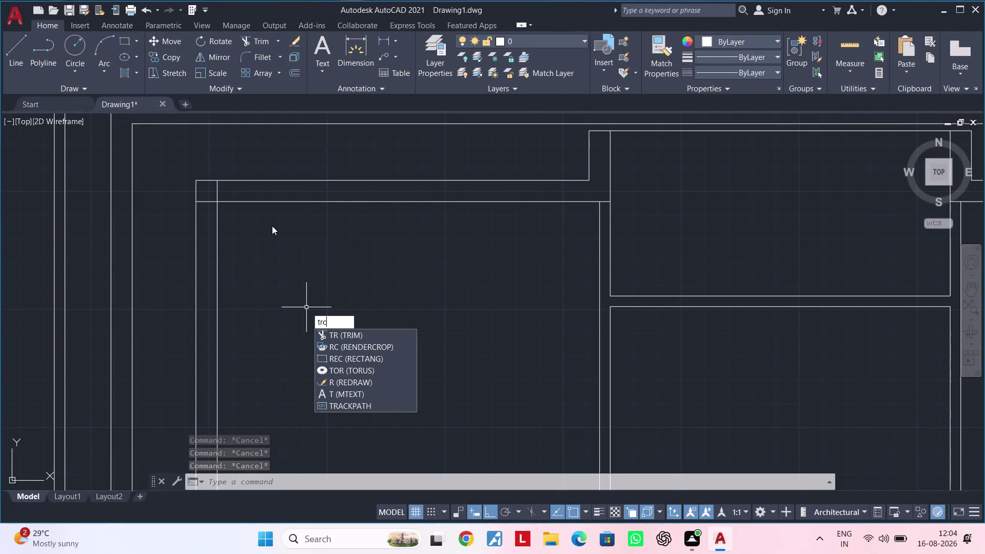
Trim the two overhanging wall-line ends at the top-left room corner.
key(Escape)
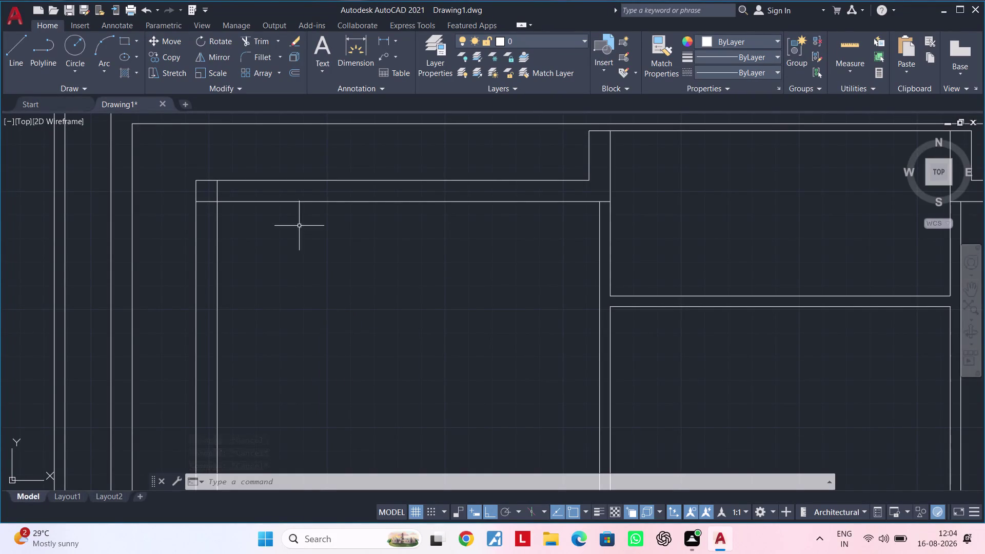
key(Escape)
text(tr)
key(space)
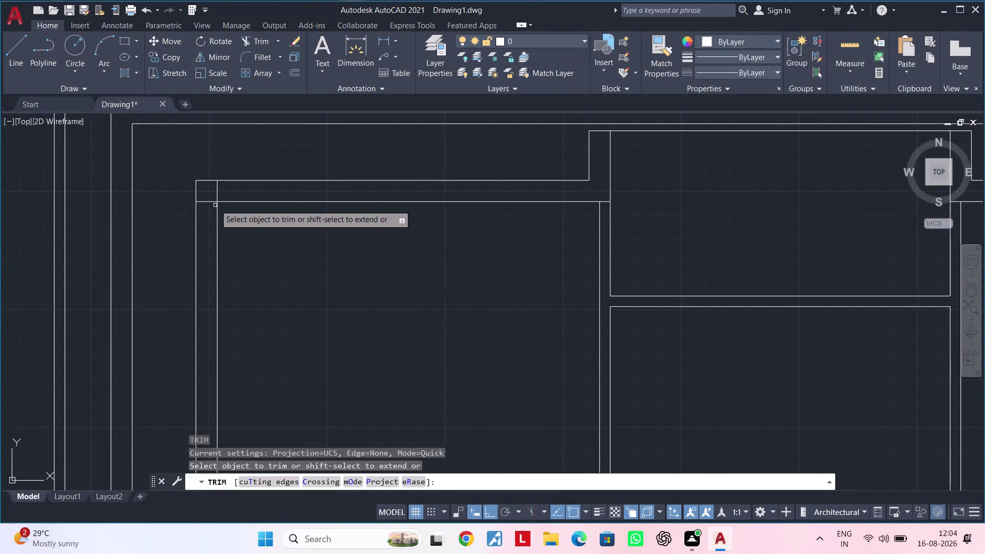
click(217, 194)
click(209, 200)
key(Escape)
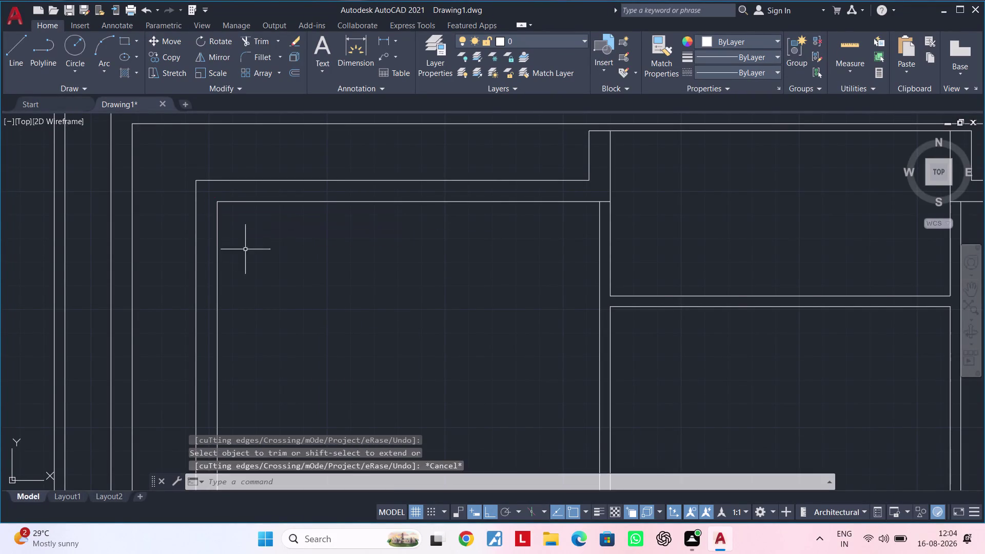
key(Escape)
Pan across the floor plan through the middle rooms and re-centre the top rooms.
scroll(down, 3)
middle_drag(288, 266, 264, 220)
key(Escape)
middle_drag(301, 281, 306, 238)
scroll(up, 3)
key(Escape)
key(Escape)
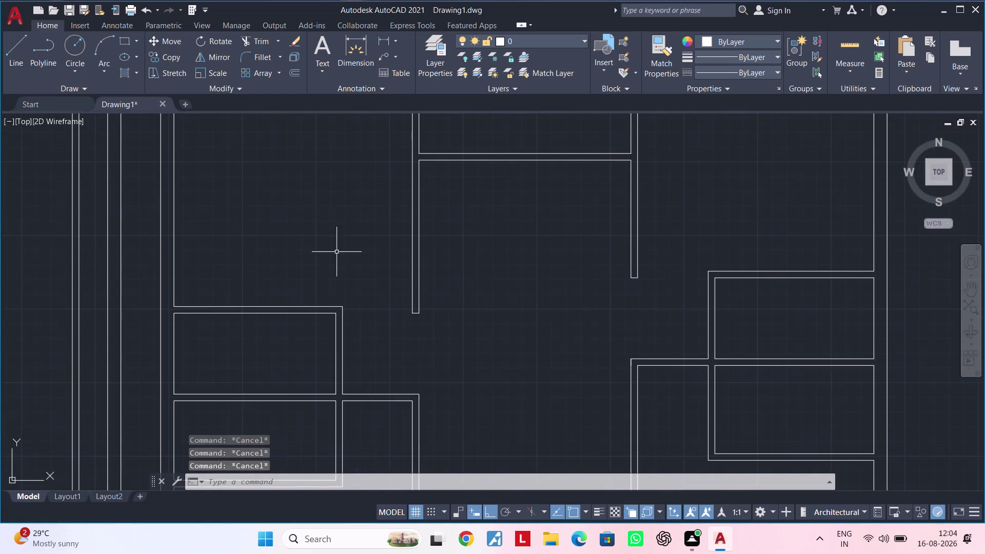
middle_drag(337, 252, 323, 224)
scroll(down, 3)
middle_drag(410, 277, 413, 383)
scroll(up, 3)
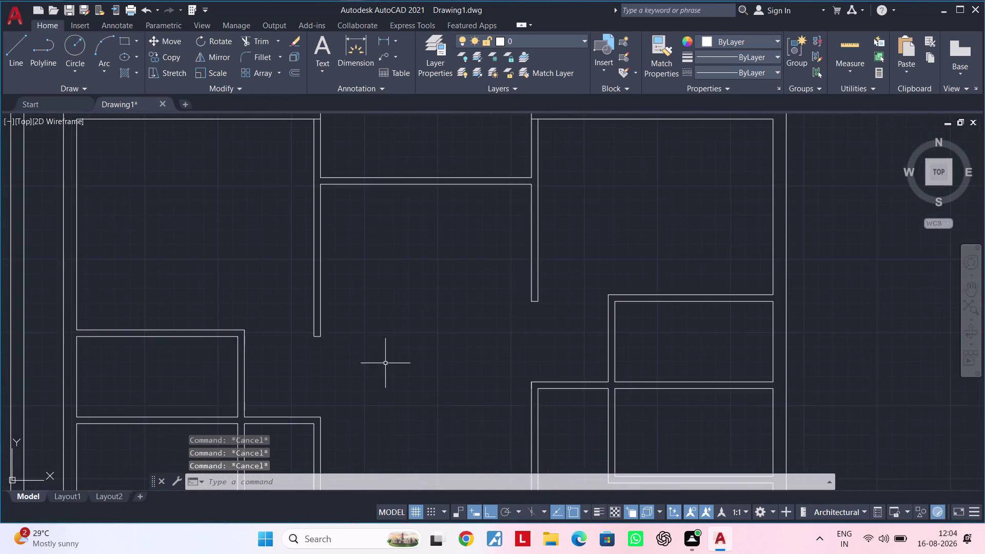
middle_drag(385, 364, 468, 484)
key(Escape)
key(Escape)
middle_drag(461, 401, 420, 344)
key(Escape)
key(Escape)
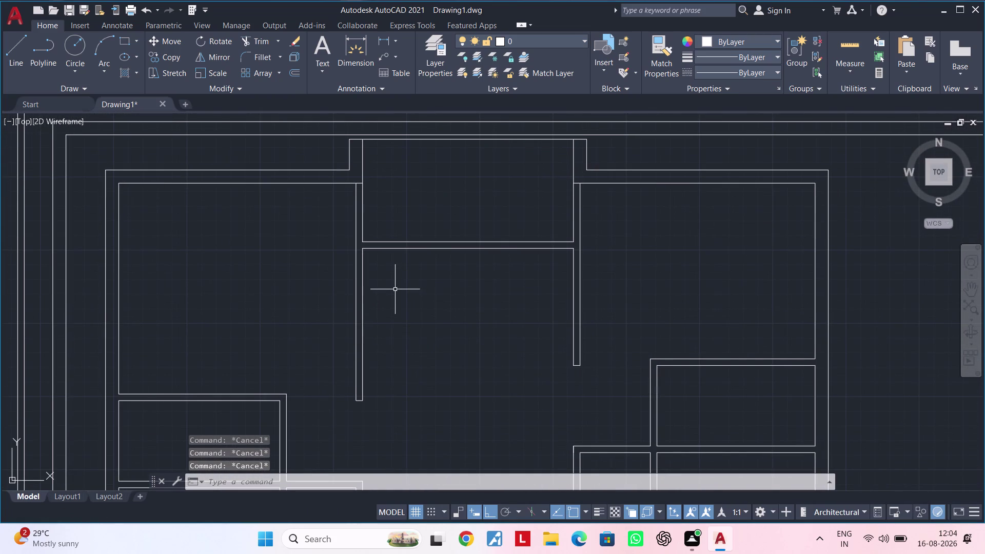
key(Escape)
key(Escape)
key(Escape)
middle_drag(305, 288, 264, 299)
key(Escape)
key(Escape)
key(Escape)
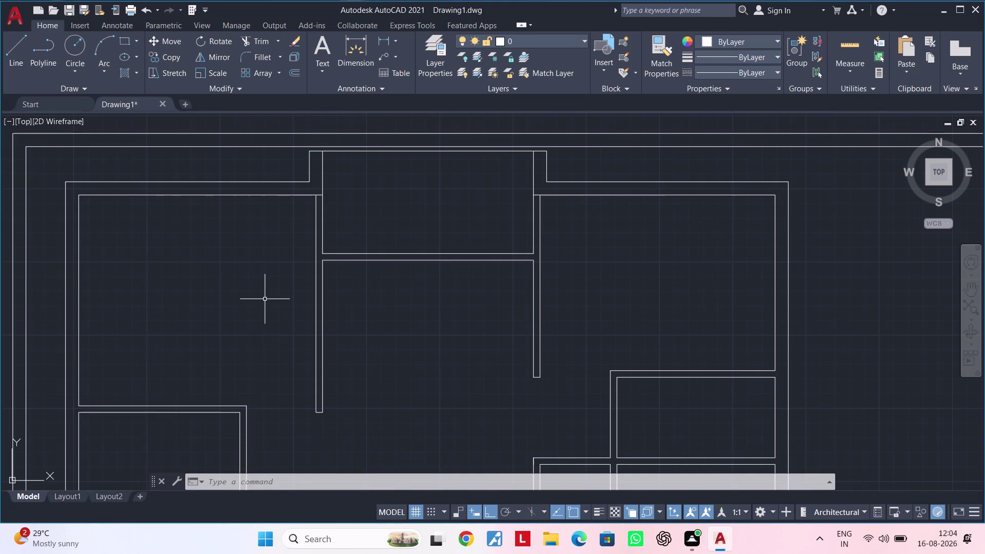
Offset the opening's top wall line 2 inches inward to make a parallel line.
key(Escape)
key(Escape)
key(Escape)
text(of)
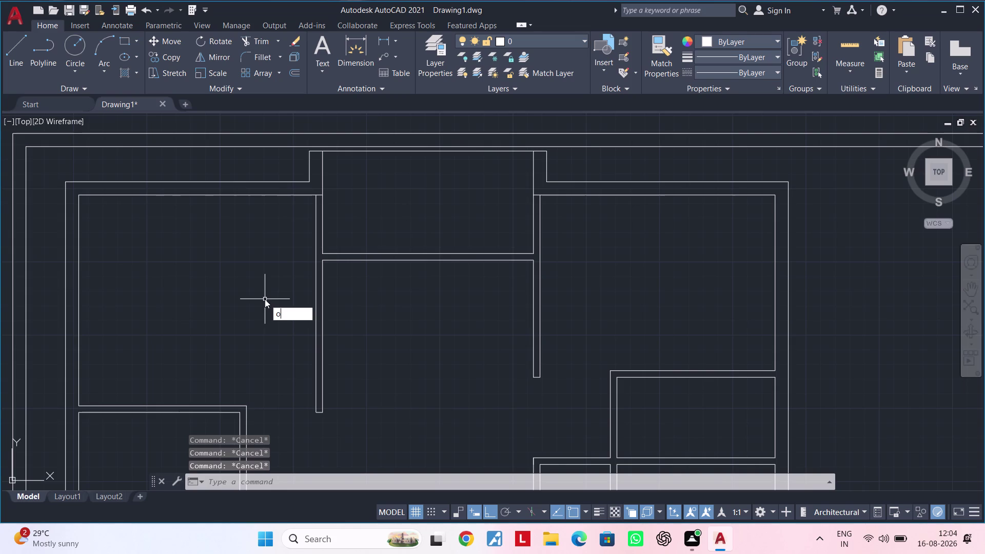
key(space)
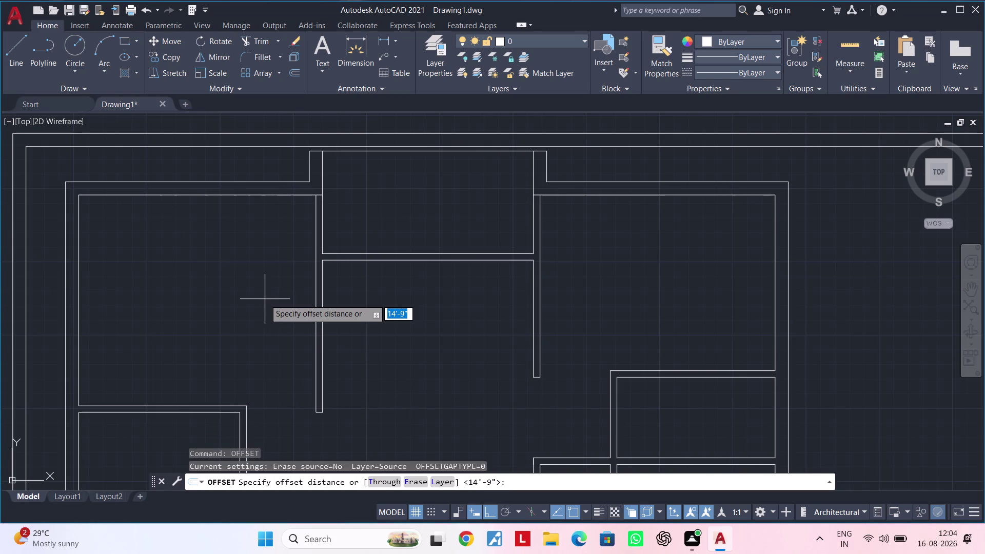
key(2)
key(shift+quotedbl)
key(Return)
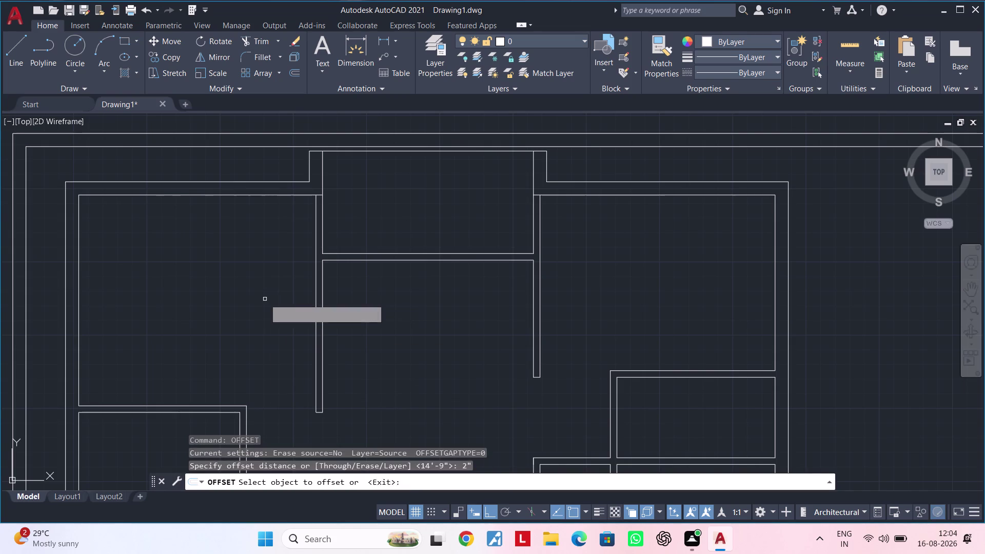
scroll(up, 3)
middle_drag(357, 207, 351, 240)
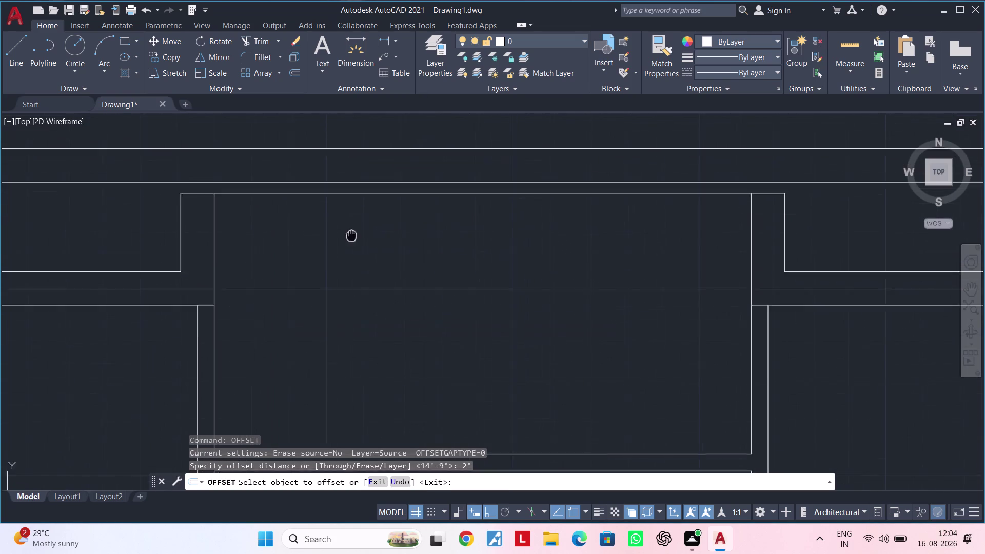
middle_drag(351, 240, 350, 254)
click(365, 216)
click(369, 246)
key(Escape)
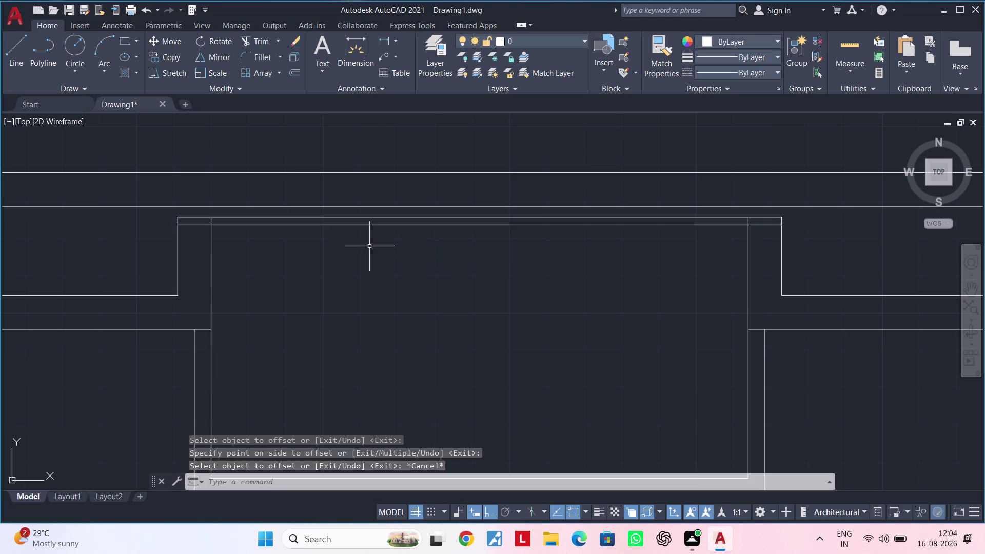
key(Escape)
Trim the left and right overhangs of the opening's top lines.
key(t)
text(r)
key(space)
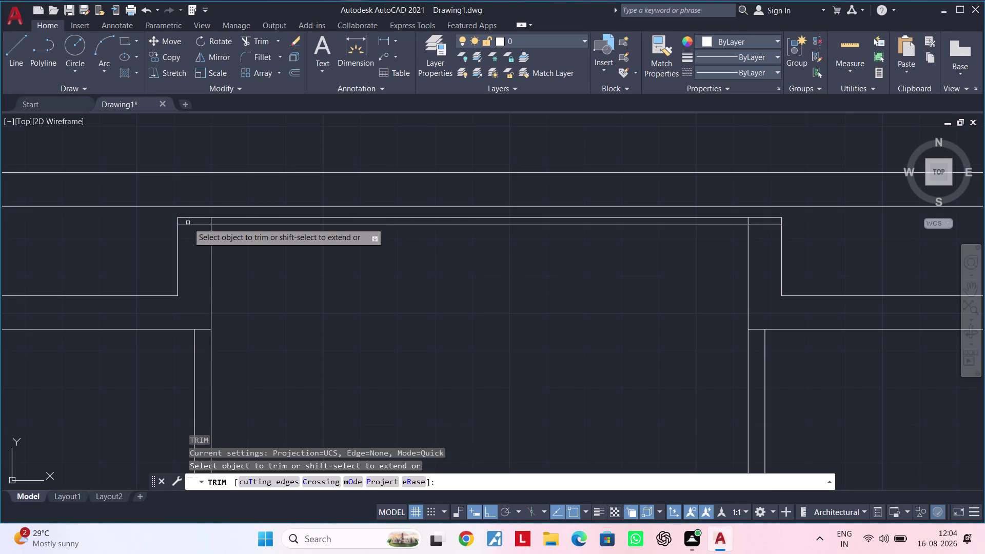
click(189, 225)
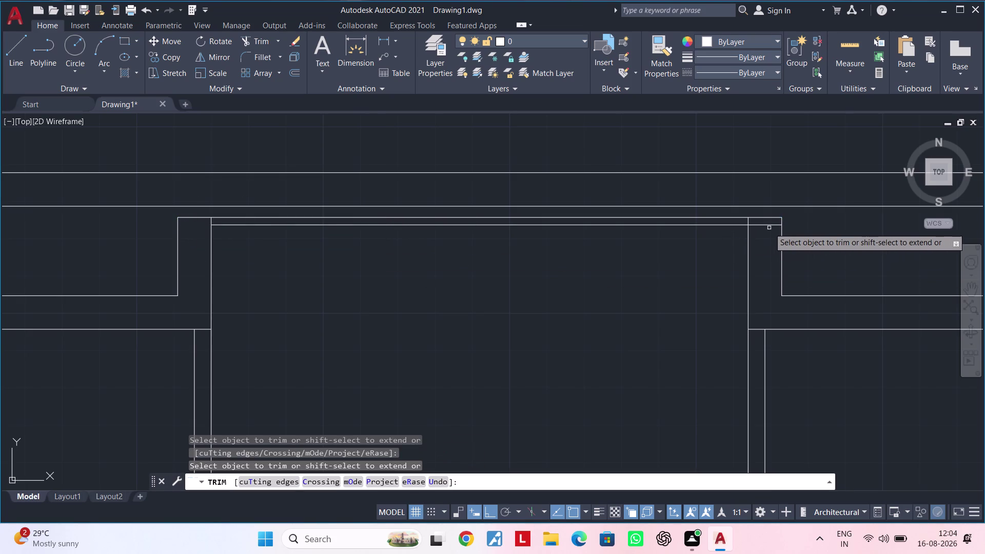
click(769, 225)
key(Escape)
key(Escape)
key(Escape)
Select the opening's two top lines to check them, then deselect.
middle_drag(682, 309, 689, 308)
key(Escape)
click(668, 240)
click(638, 214)
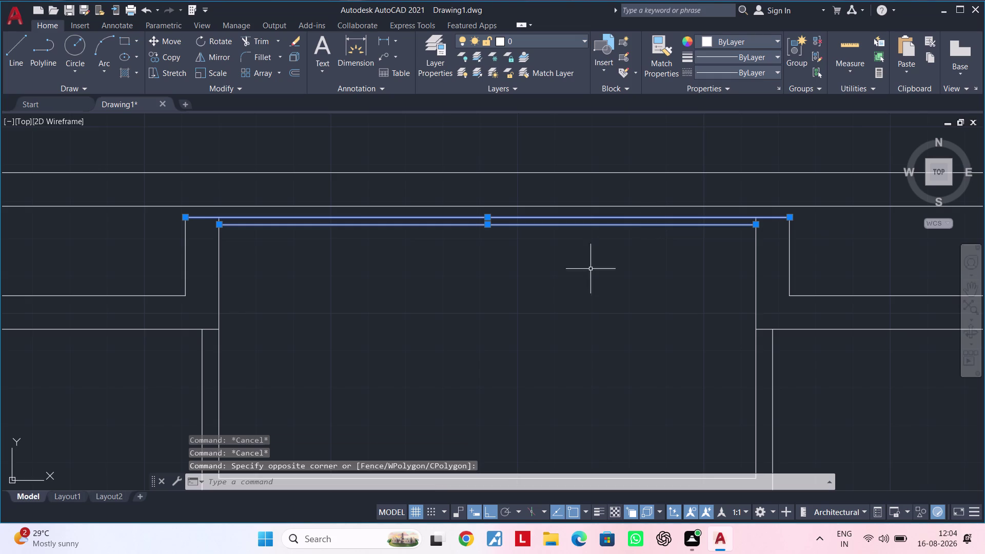
middle_drag(579, 285, 573, 297)
key(Escape)
scroll(up, 3)
key(Escape)
key(Escape)
key(Escape)
key(Escape)
key(Escape)
key(Escape)
key(Escape)
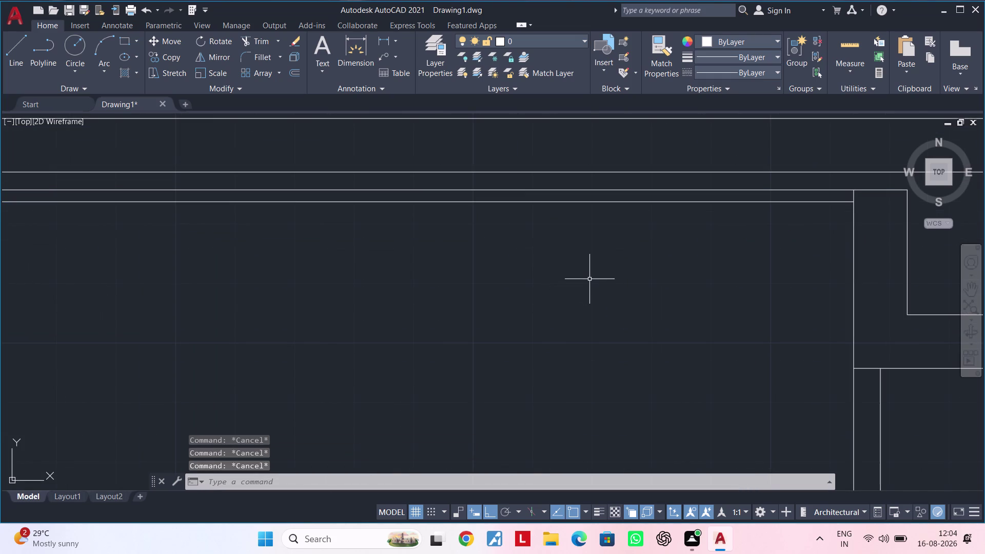
key(Escape)
key(Escape)
Move to the next wall corner and inspect the long upper wall line.
middle_drag(518, 273, 577, 380)
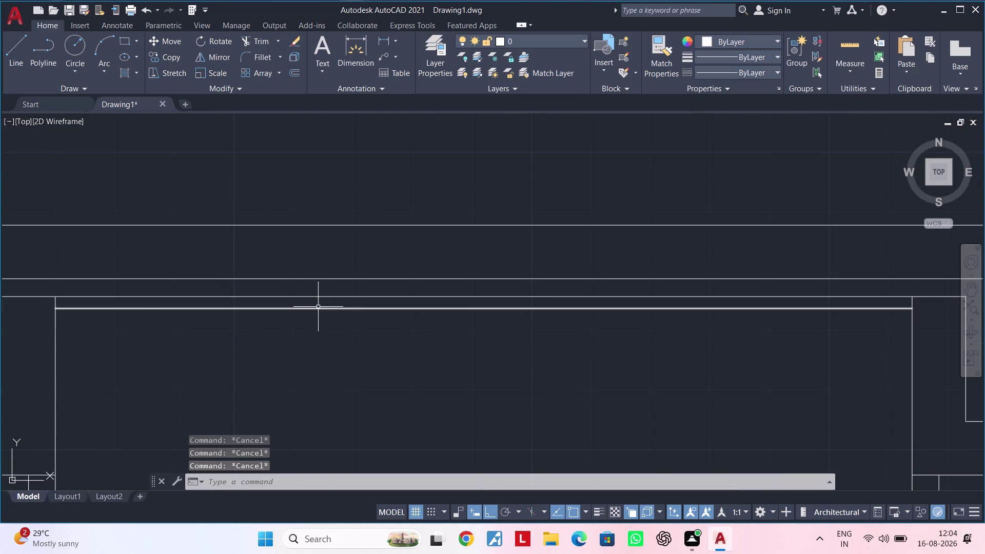
middle_drag(321, 340, 417, 314)
scroll(up, 3)
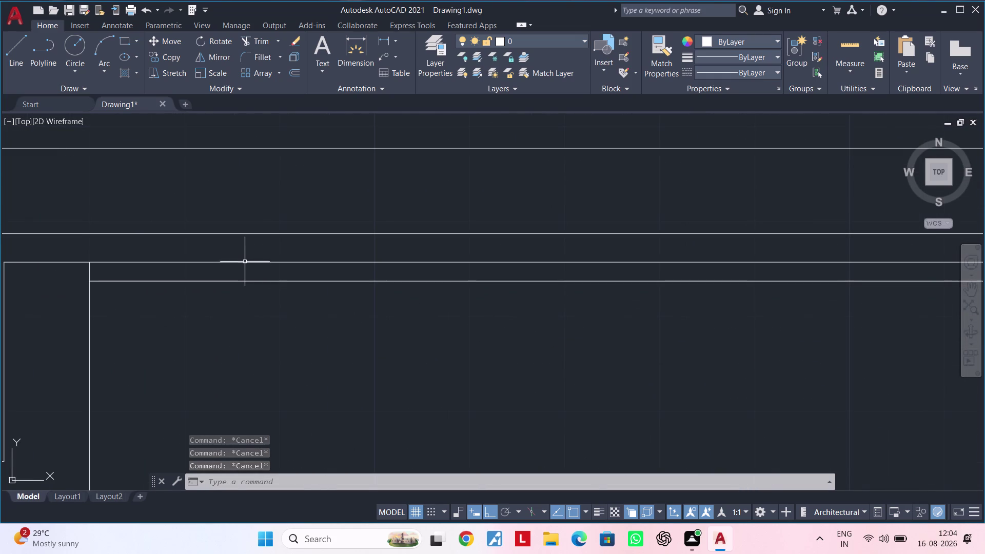
click(244, 261)
key(Escape)
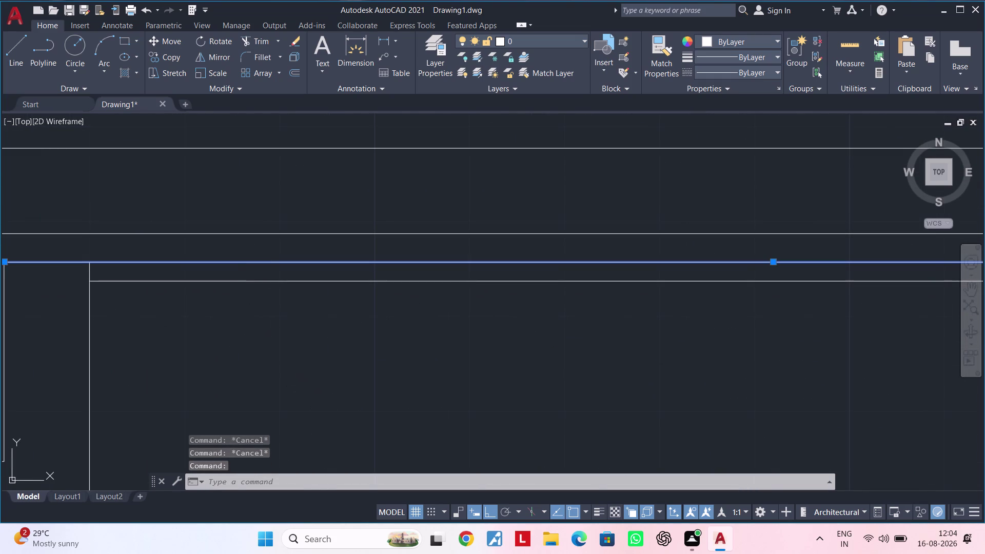
key(Escape)
Trim the upper wall line piece extending beyond the corner.
key(t)
key(r)
key(space)
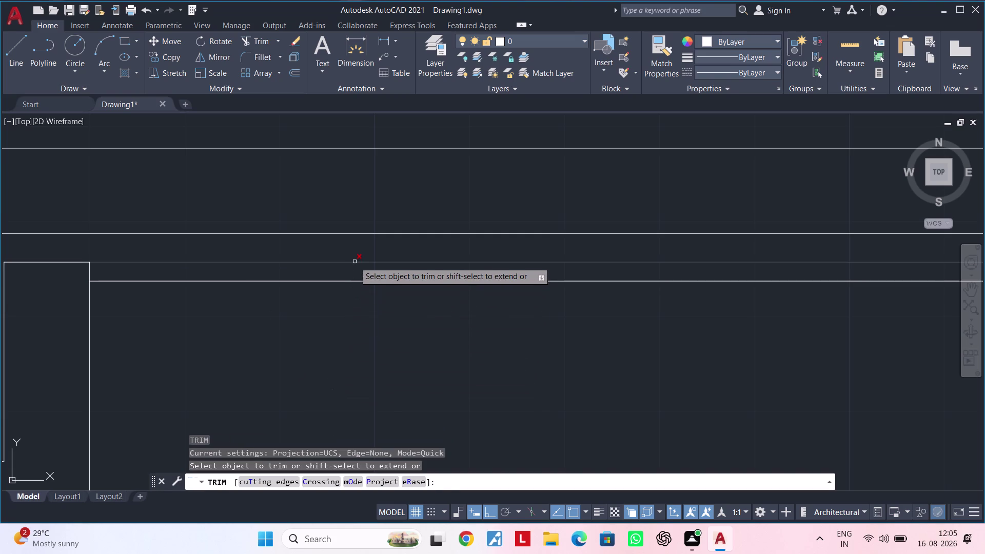
click(355, 262)
key(Escape)
scroll(down, 3)
middle_drag(351, 263, 316, 272)
key(Escape)
key(Escape)
Pan along the top wall to the next wall corner.
middle_drag(307, 272, 358, 268)
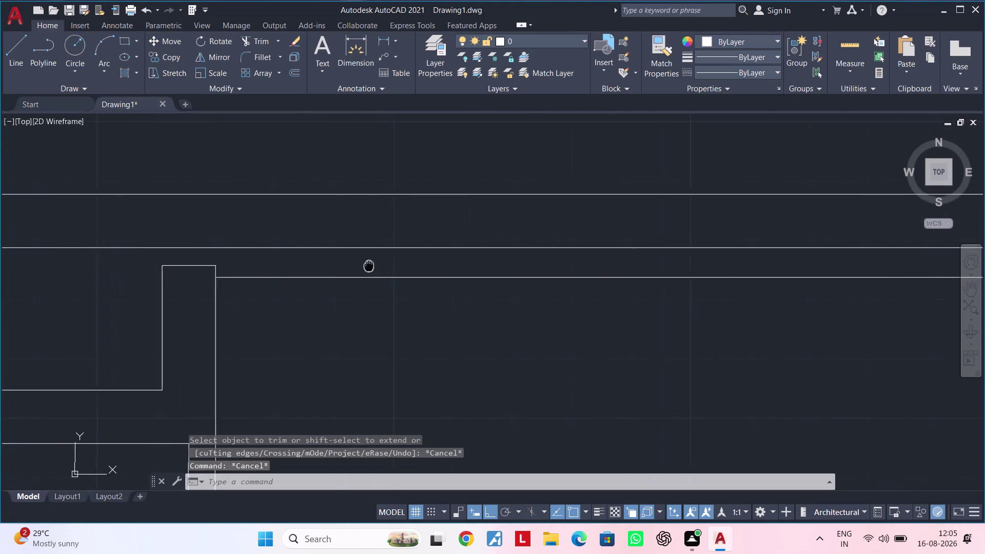
middle_drag(358, 268, 157, 272)
middle_drag(161, 272, 103, 293)
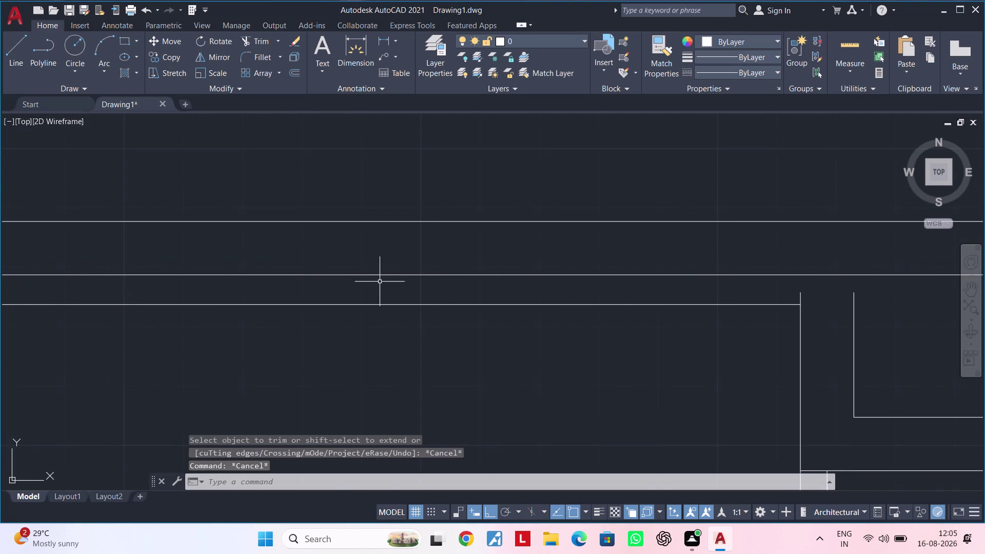
scroll(down, 3)
scroll(up, 3)
middle_drag(501, 312, 365, 349)
key(Escape)
key(Escape)
key(Escape)
text(l)
key(space)
scroll(up, 3)
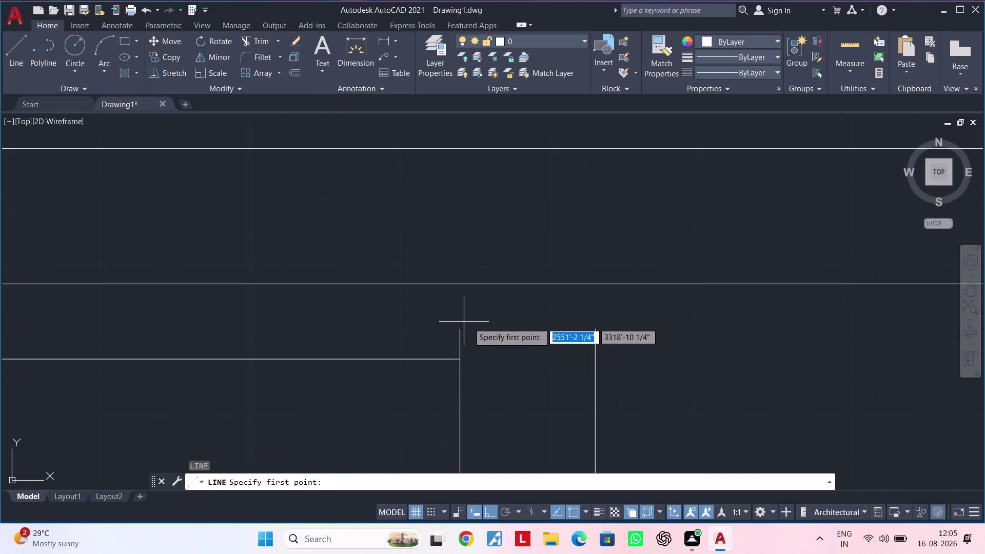
click(463, 329)
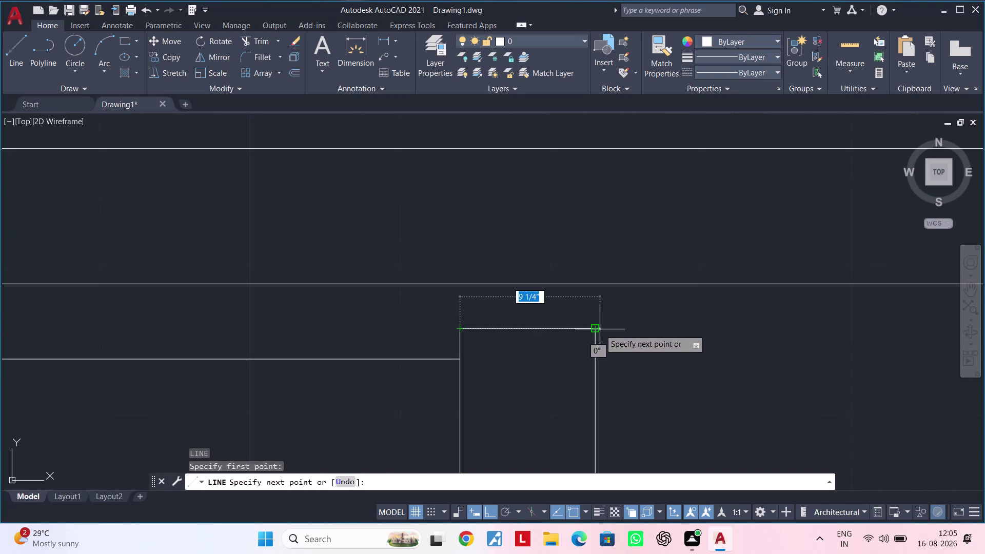
click(599, 329)
key(Escape)
scroll(down, 3)
middle_drag(481, 351, 569, 345)
scroll(up, 3)
scroll(up, 3)
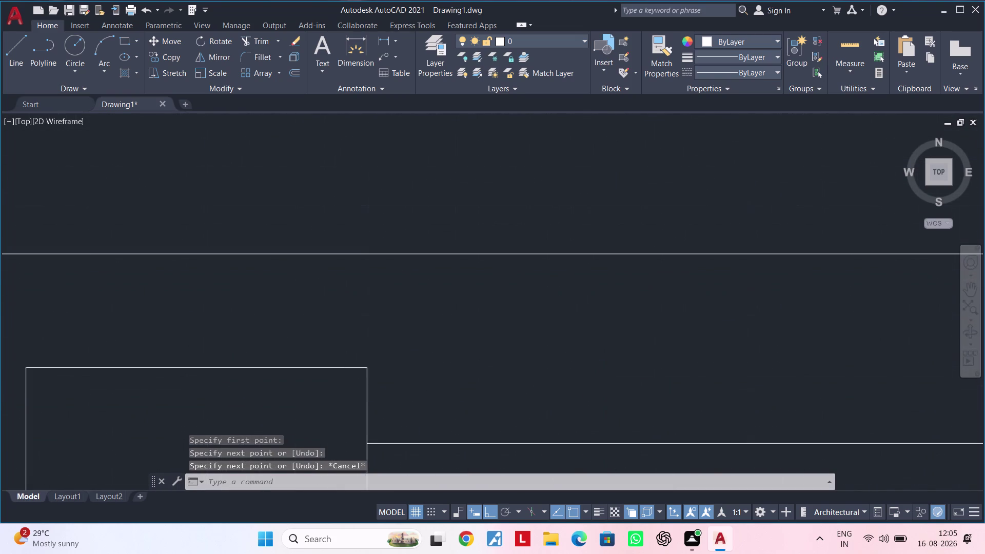
scroll(up, 3)
scroll(down, 3)
middle_drag(534, 318, 162, 299)
key(Escape)
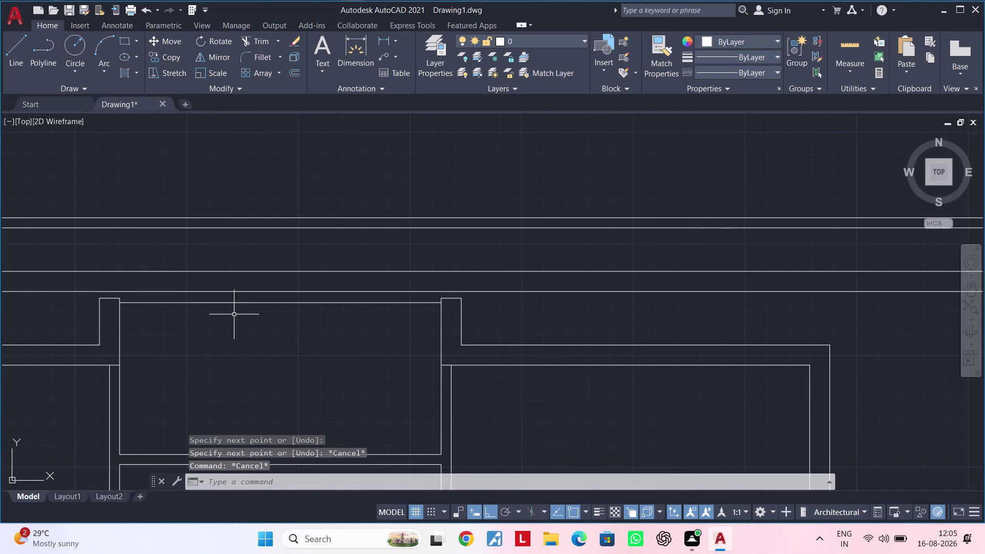
key(Escape)
key(Escape)
key(l)
key(space)
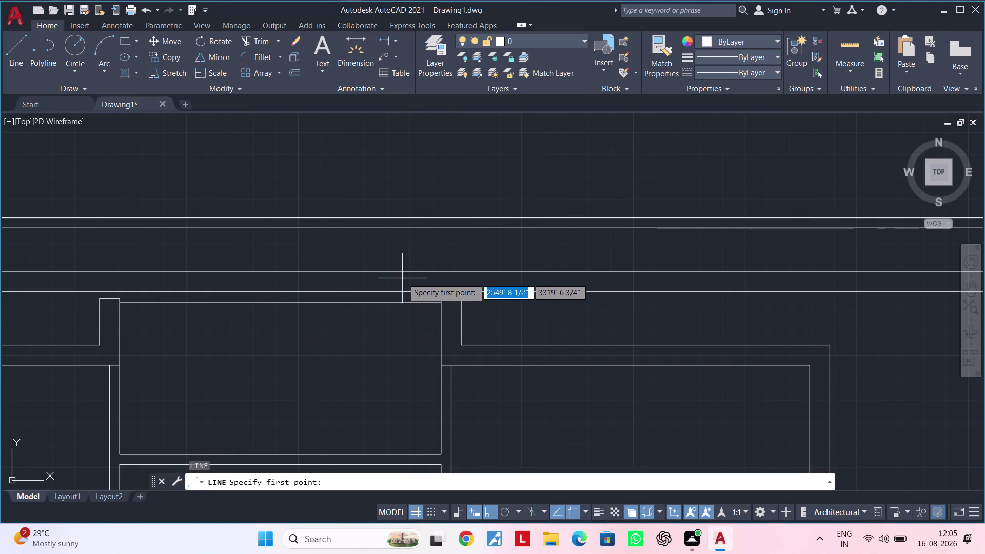
scroll(up, 3)
click(560, 342)
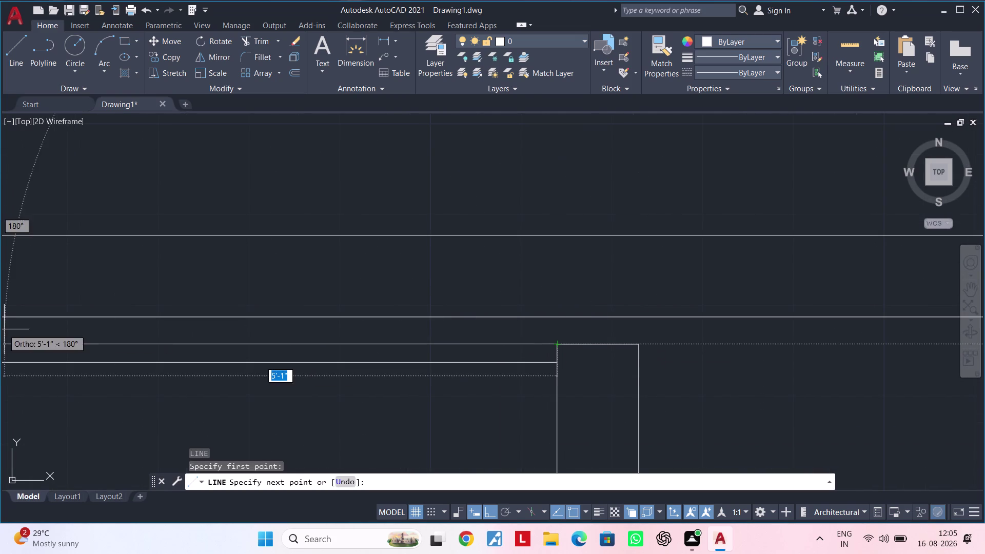
middle_drag(14, 339, 531, 279)
scroll(down, 3)
scroll(up, 3)
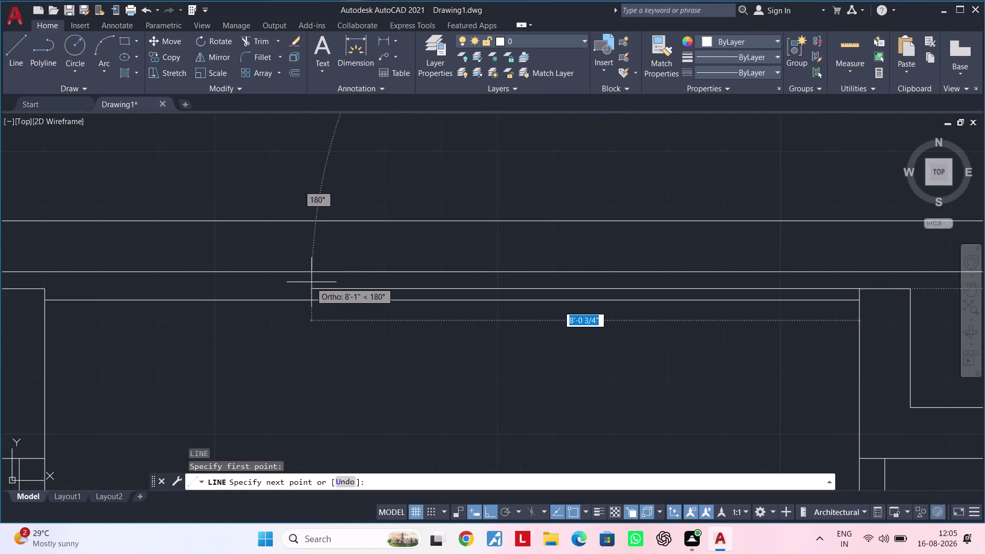
middle_drag(226, 290, 517, 291)
scroll(up, 3)
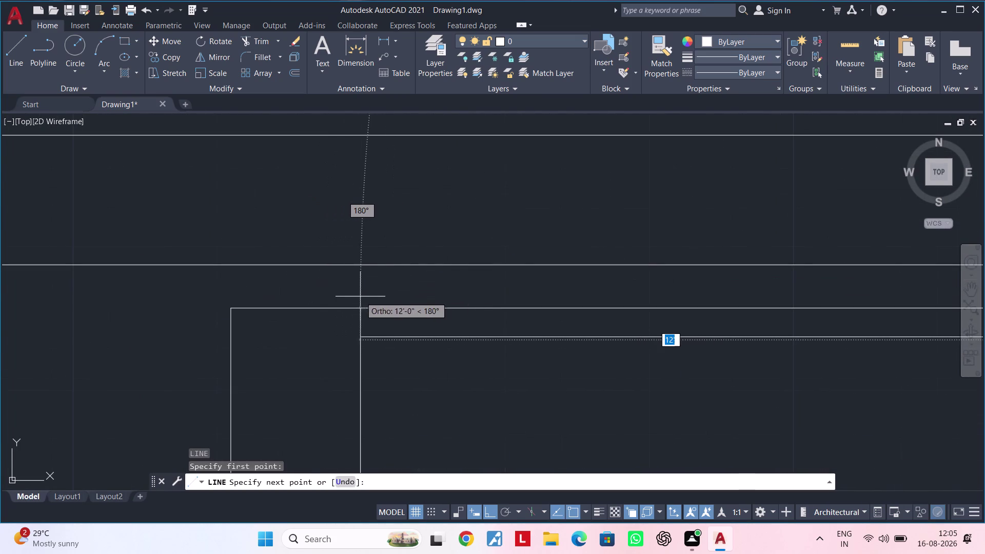
click(359, 305)
key(Escape)
scroll(down, 3)
key(Escape)
scroll(down, 3)
middle_drag(499, 338, 421, 322)
key(Escape)
key(Escape)
middle_drag(481, 324, 390, 253)
scroll(up, 3)
key(Escape)
scroll(down, 3)
middle_drag(397, 286, 405, 225)
key(Escape)
middle_drag(423, 246, 429, 222)
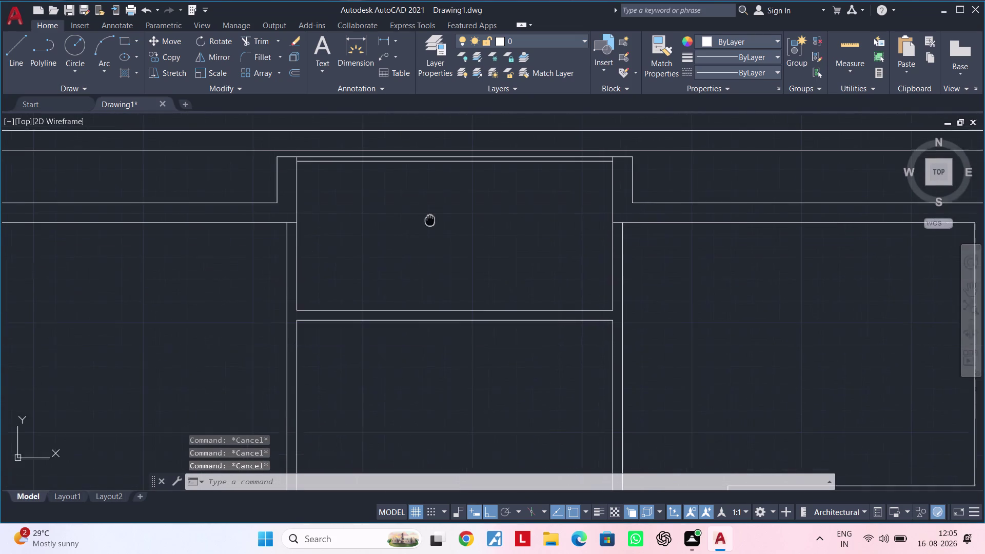
middle_drag(429, 221, 431, 217)
key(Escape)
key(Escape)
key(Escape)
key(Escape)
key(Escape)
key(Escape)
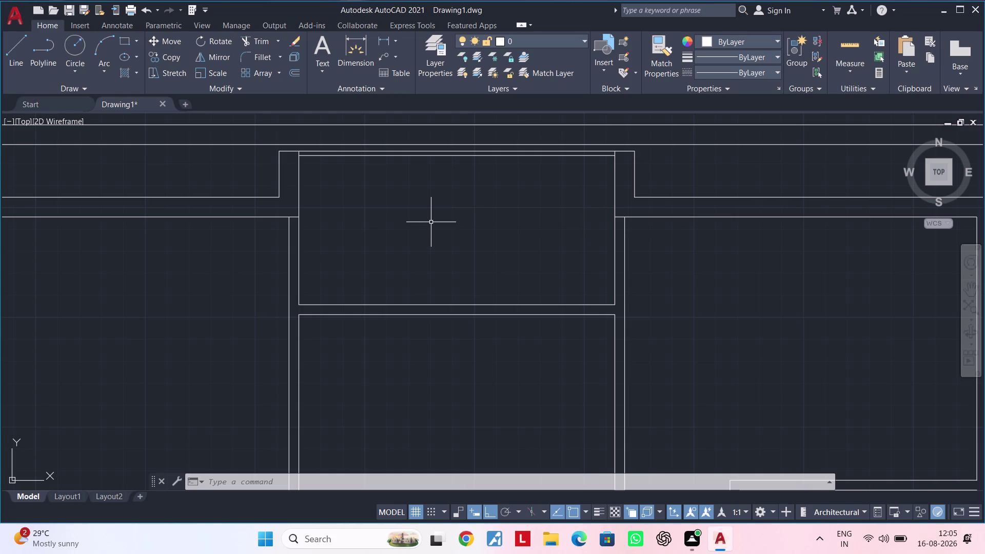
key(Escape)
key(Escape)
key(Escape)
key(Escape)
key(Escape)
key(Escape)
key(Escape)
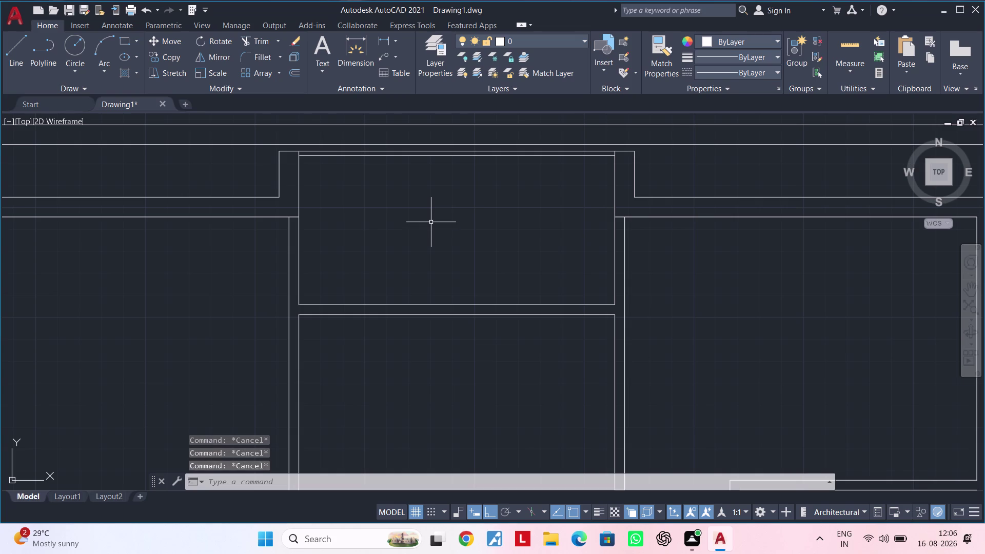
Start a trial line from the wall line, then abandon it without drawing.
key(Escape)
key(Escape)
key(Escape)
scroll(up, 3)
middle_drag(351, 348, 339, 382)
key(Escape)
key(Escape)
key(Escape)
key(Escape)
key(Escape)
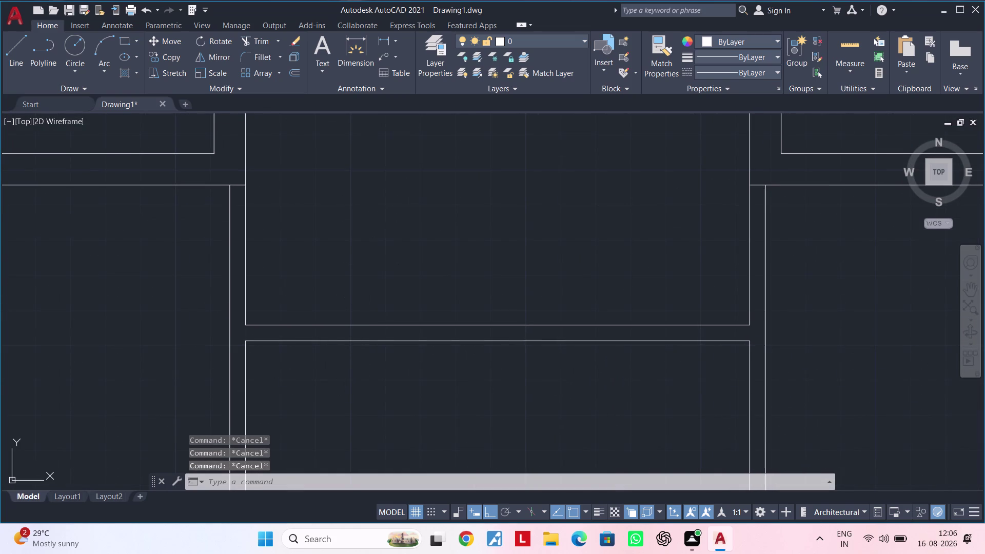
text(l)
key(space)
scroll(up, 3)
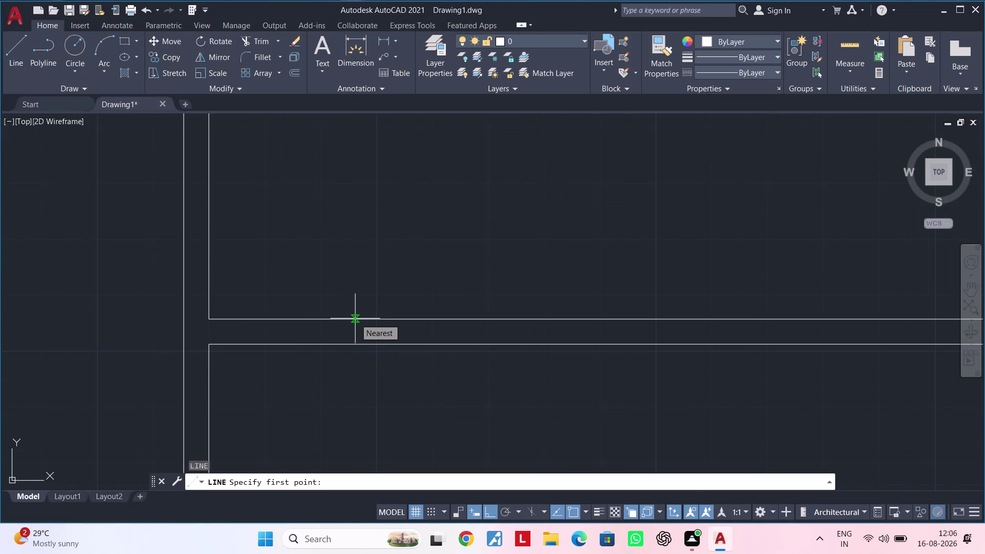
click(357, 318)
click(359, 345)
key(Escape)
key(Escape)
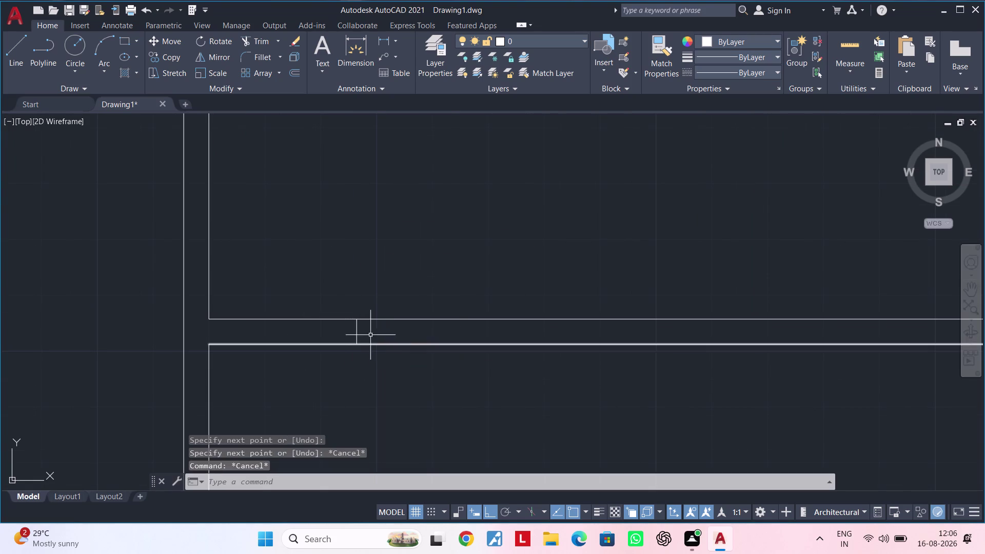
Offset the short vertical line 5'11" to its right side.
scroll(up, 3)
key(Escape)
middle_drag(368, 340, 359, 351)
key(Escape)
key(Escape)
text(of)
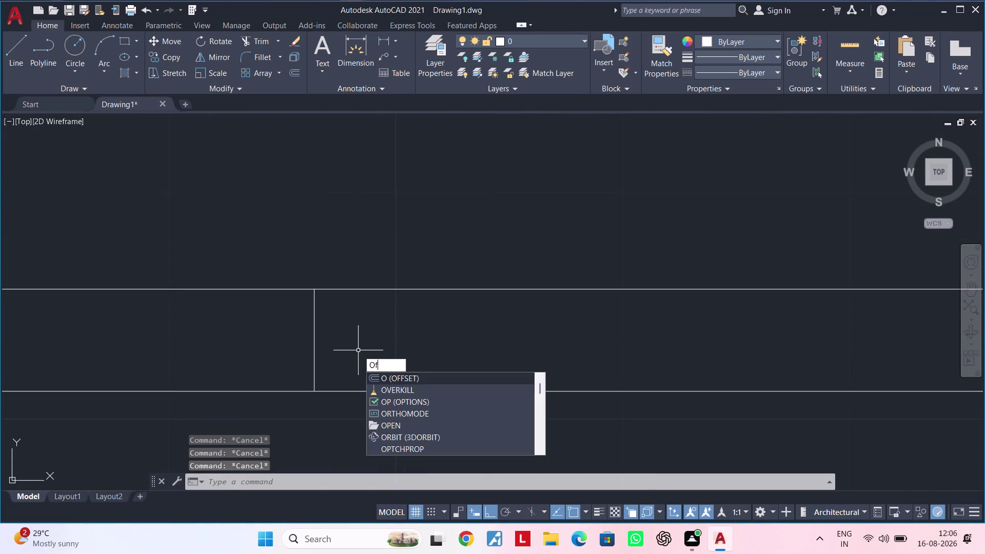
key(space)
text(5'1)
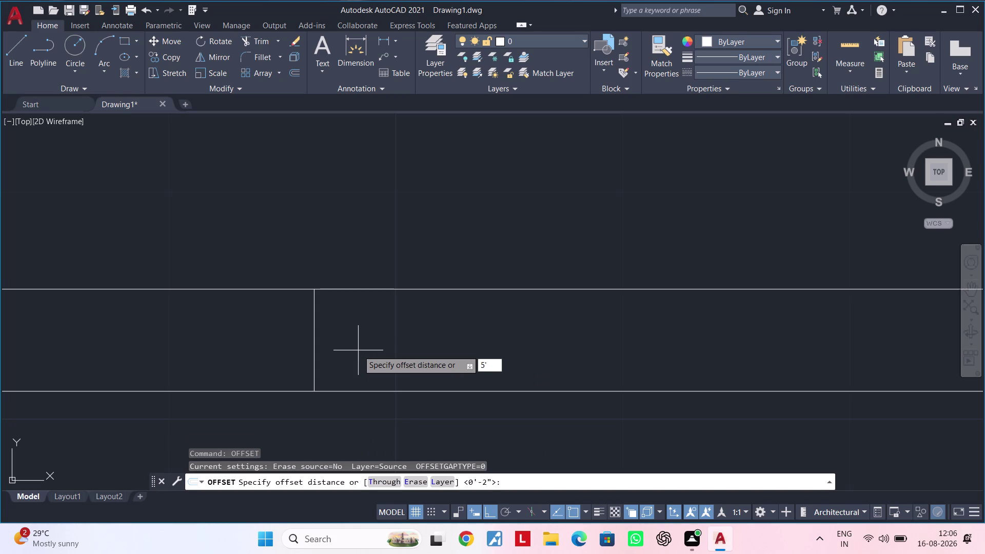
text(1")
key(Return)
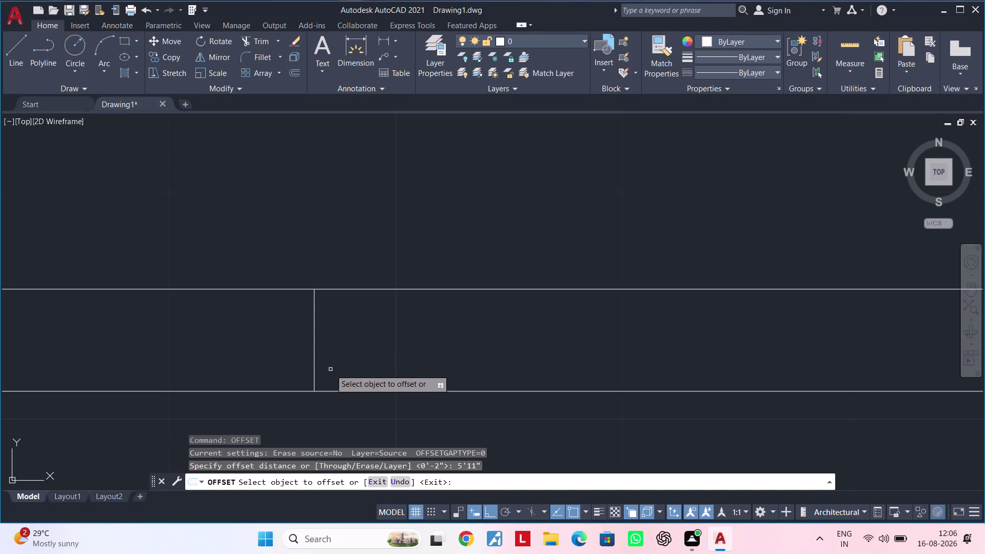
click(314, 350)
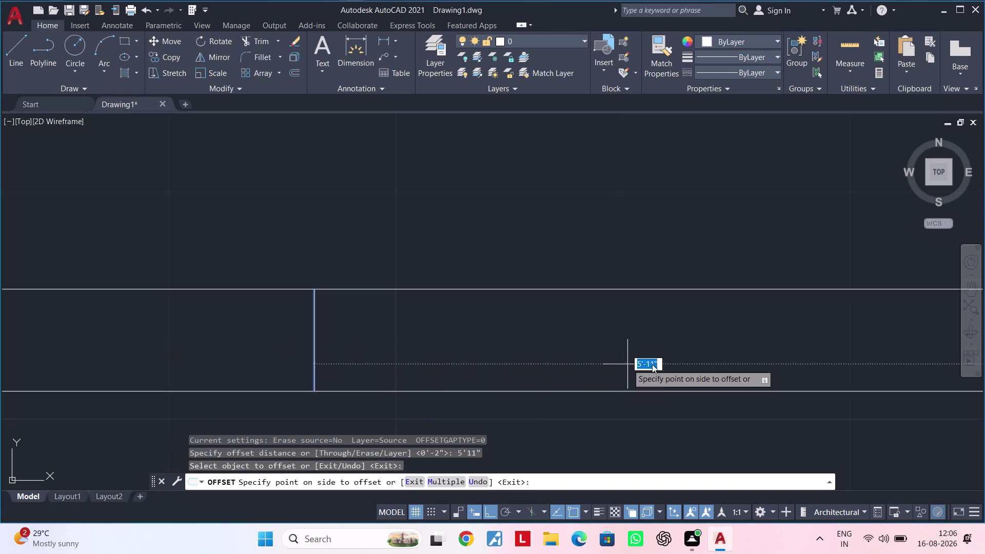
scroll(down, 3)
middle_drag(676, 362, 256, 377)
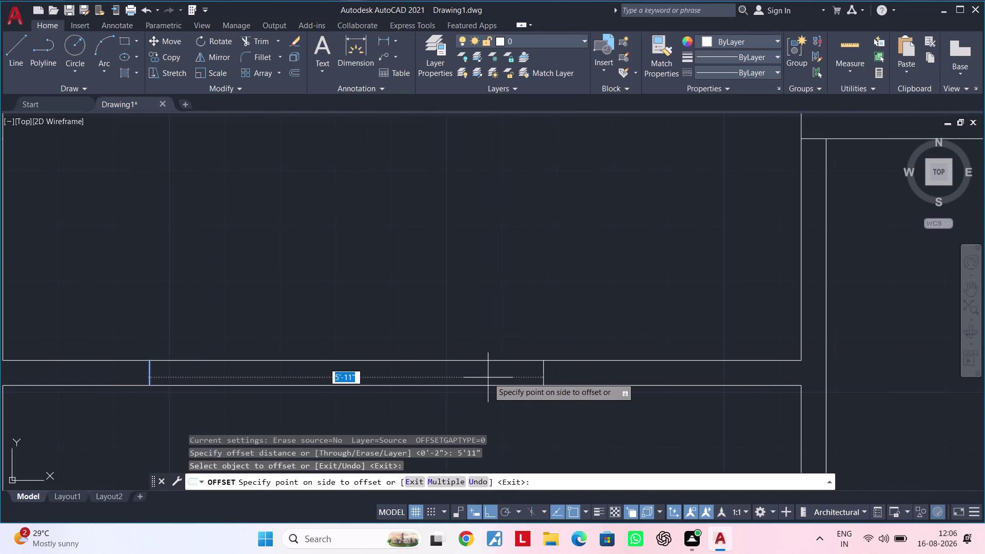
click(488, 378)
scroll(down, 3)
middle_drag(487, 378, 543, 363)
key(Escape)
key(Escape)
key(Escape)
key(Escape)
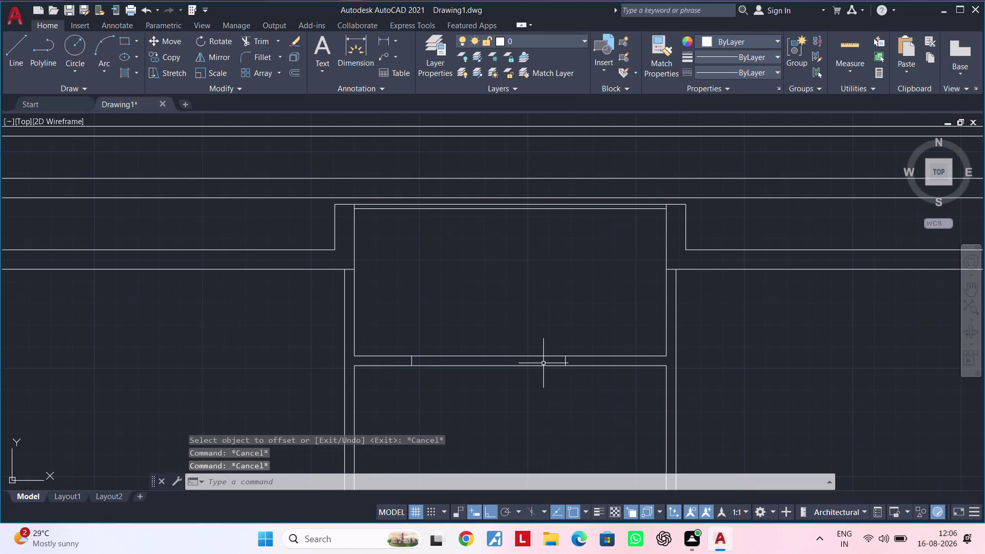
key(Escape)
key(Escape)
Erase the two short trial cross lines.
middle_drag(521, 391, 532, 388)
key(Escape)
key(Escape)
key(Escape)
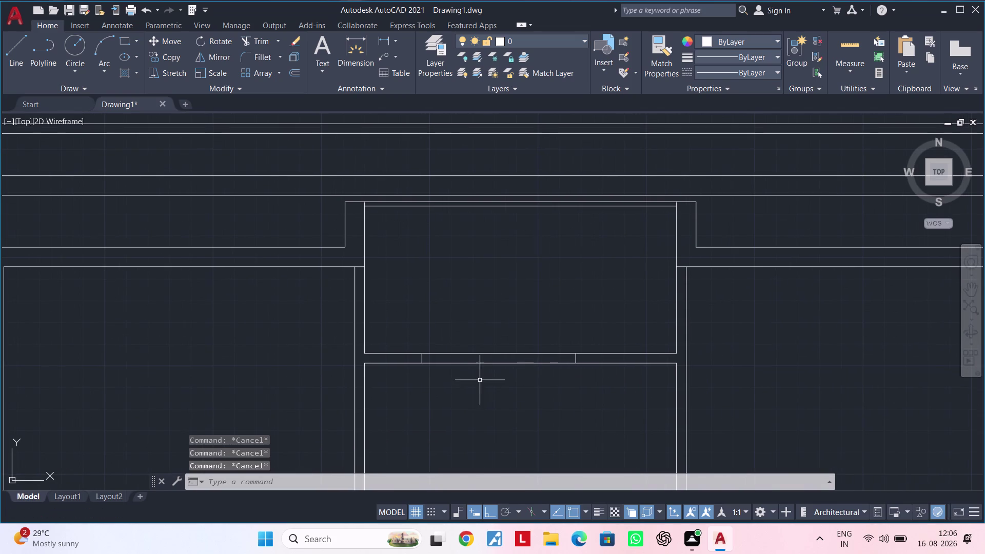
middle_drag(481, 380, 491, 376)
key(Escape)
key(Escape)
scroll(up, 3)
click(421, 328)
scroll(down, 3)
middle_drag(600, 365, 458, 374)
scroll(up, 3)
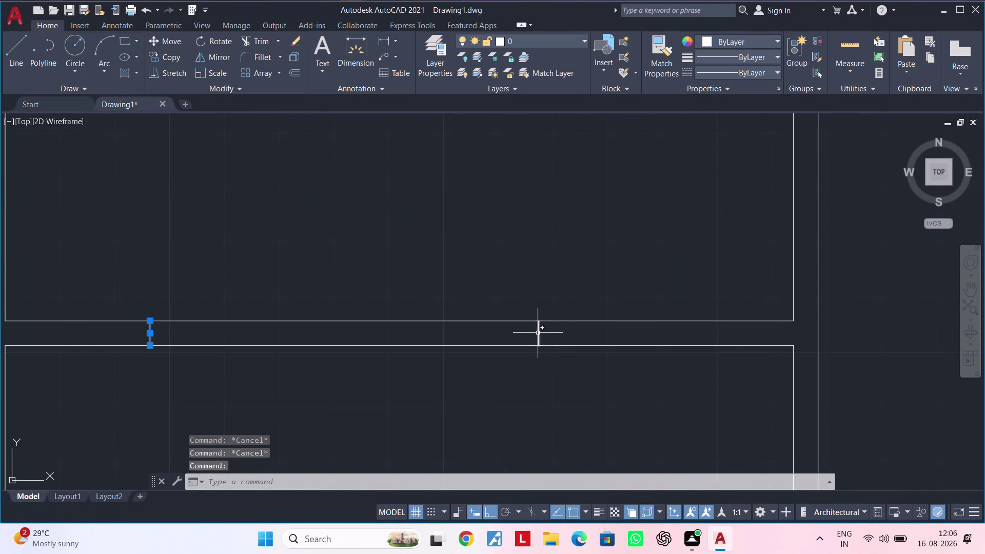
click(537, 332)
key(Delete)
key(Escape)
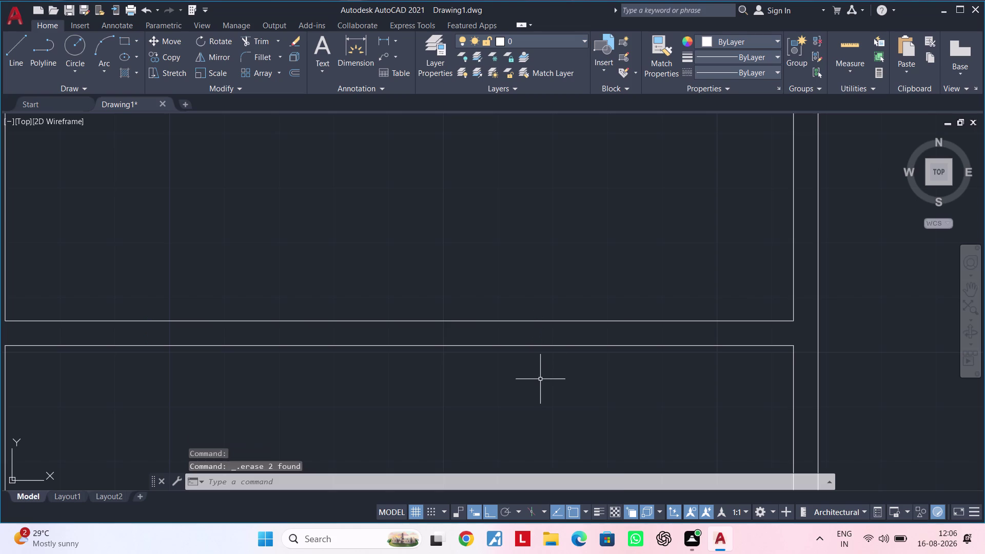
scroll(down, 3)
Draw a 90° vertical line from the upper wall line down to the lower line.
key(l)
key(space)
middle_drag(426, 390, 435, 383)
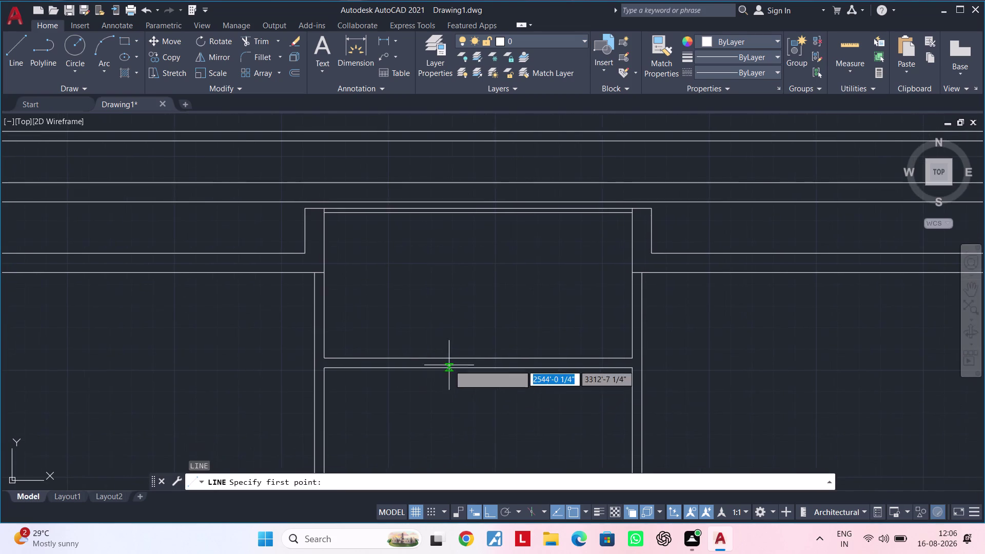
scroll(up, 3)
click(494, 356)
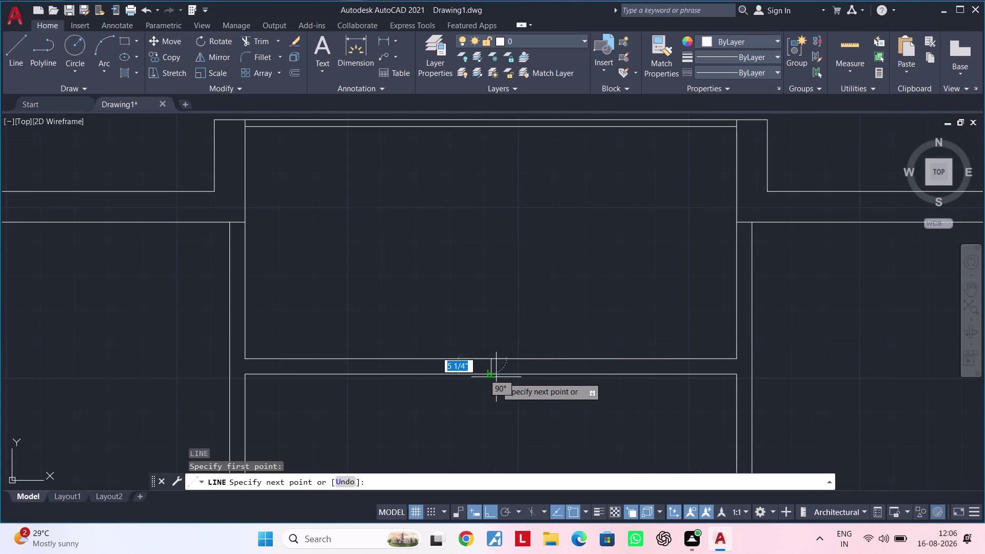
click(492, 378)
key(Escape)
key(Escape)
scroll(up, 3)
middle_drag(497, 364, 546, 367)
key(Escape)
key(Escape)
key(Escape)
text(o)
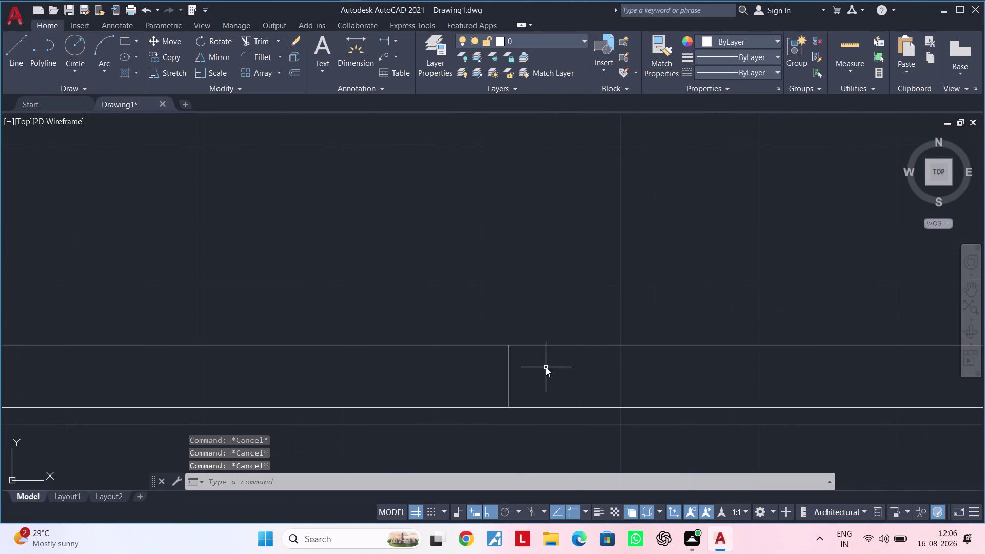
Make two 2'6" offset copies of the vertical cross line along the double wall.
text(f)
key(space)
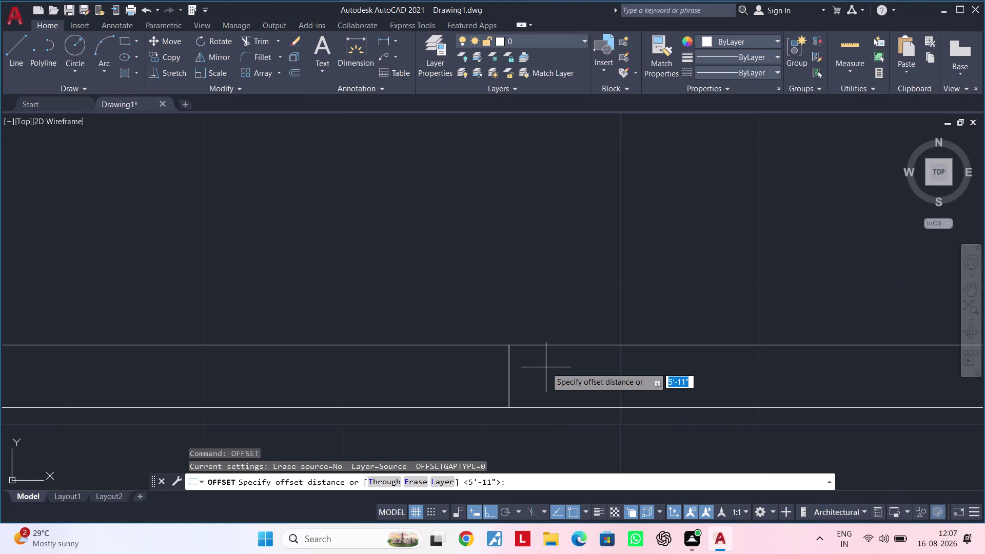
text(2')
text(6")
key(Return)
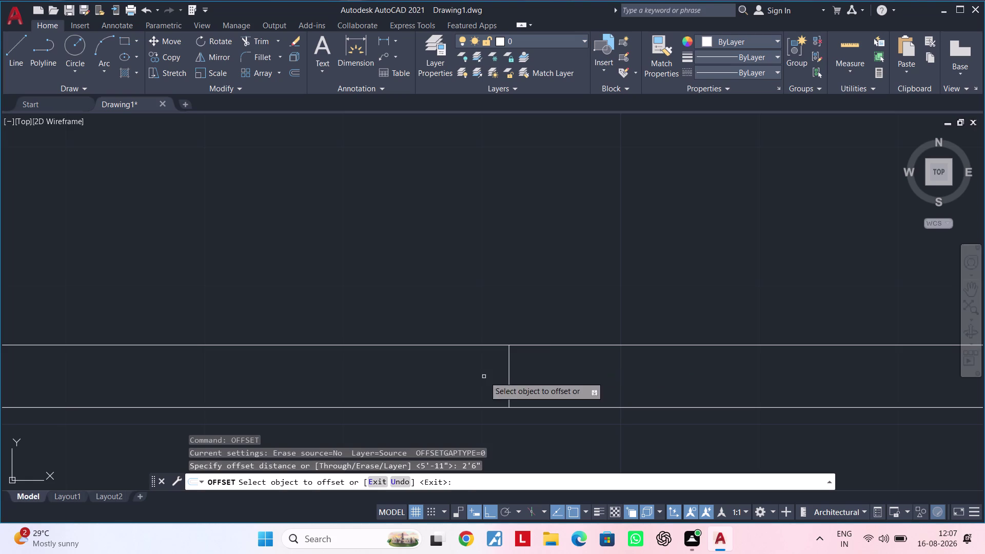
click(508, 379)
click(340, 378)
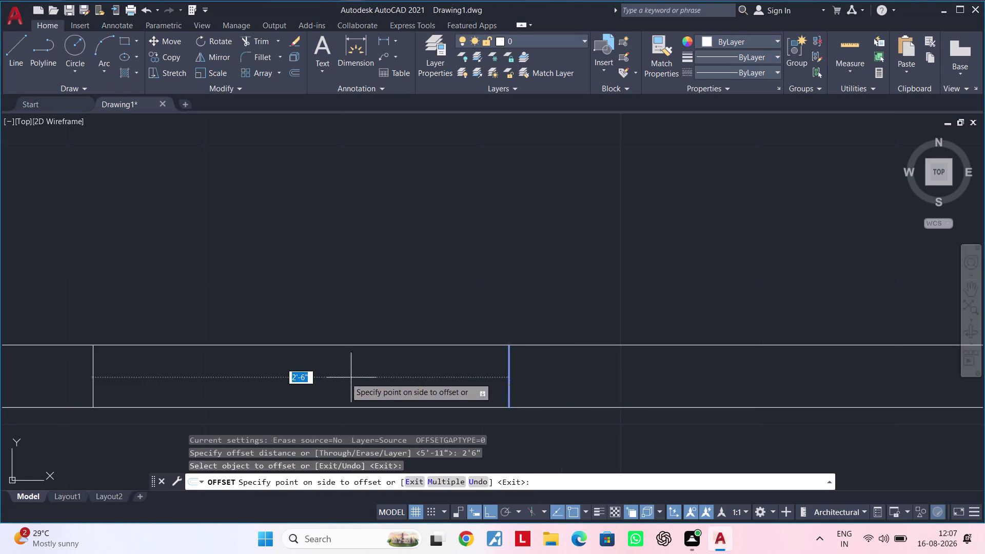
click(508, 382)
click(750, 388)
scroll(down, 3)
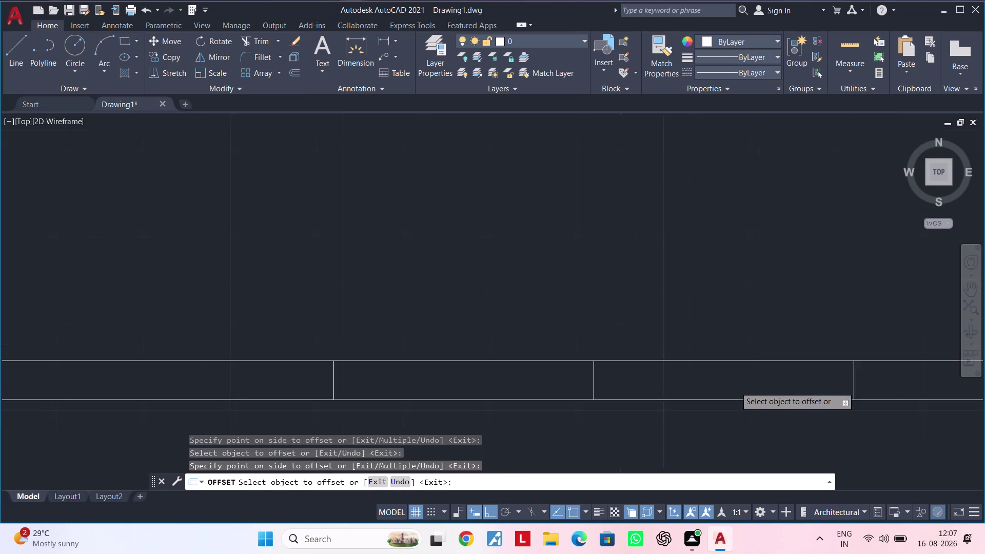
middle_drag(725, 387, 670, 391)
key(Escape)
key(Escape)
Start a linear dimension across the cross-line row, then cancel it.
key(Escape)
key(Escape)
click(389, 37)
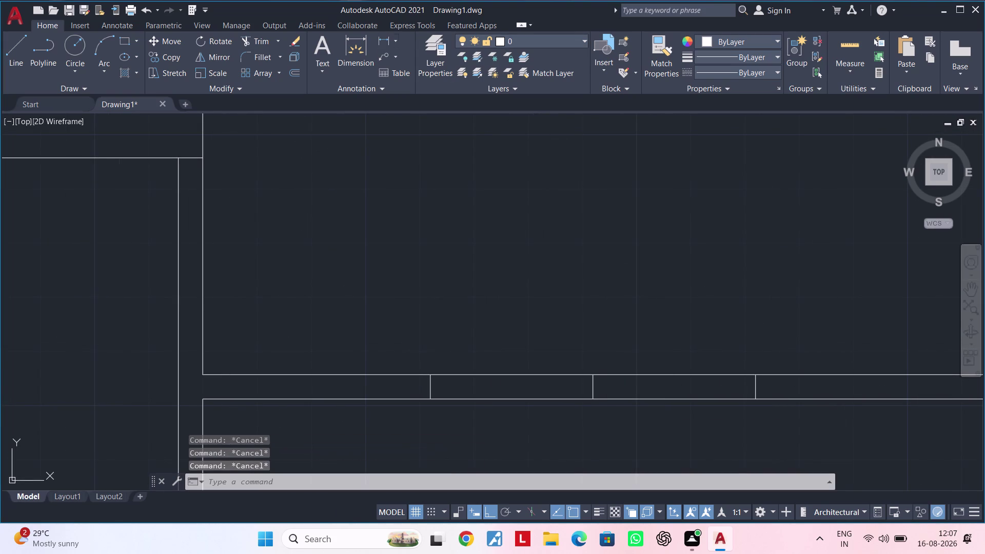
click(430, 372)
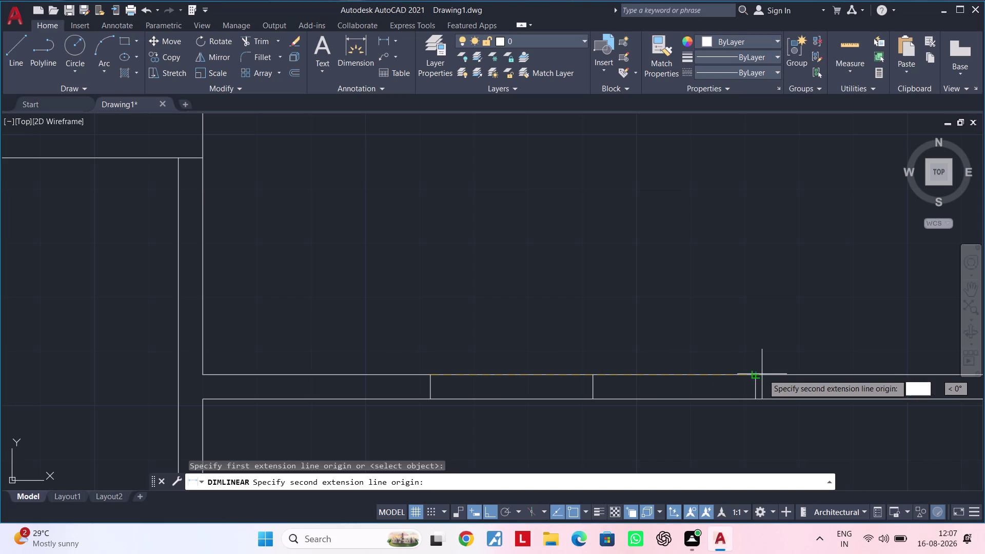
click(756, 374)
key(Escape)
key(Escape)
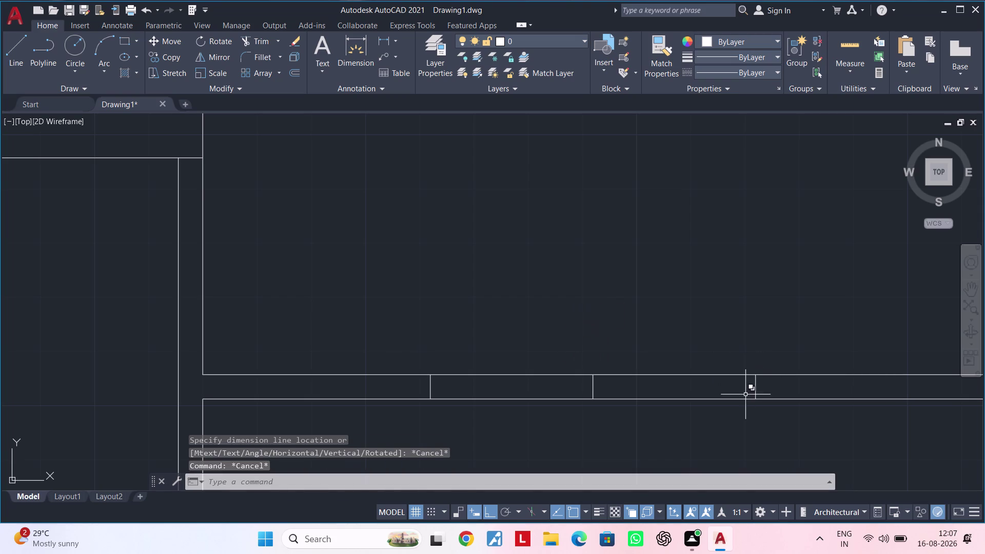
Select and clear the rightmost cross line, then begin a new offset.
scroll(up, 3)
middle_drag(741, 394, 718, 367)
key(Escape)
key(Escape)
key(Escape)
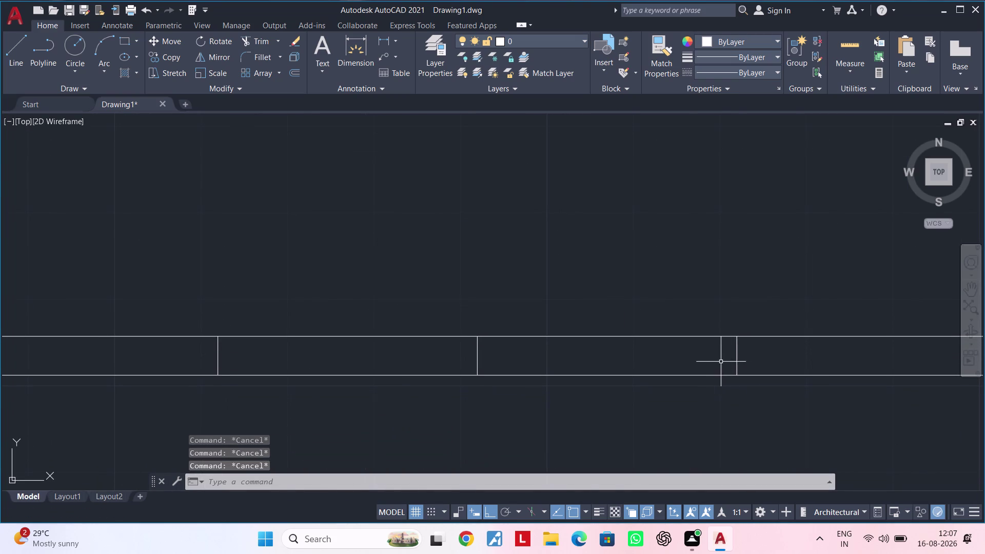
middle_drag(720, 361, 719, 348)
key(Escape)
key(Escape)
middle_drag(722, 352, 699, 355)
key(Escape)
key(Escape)
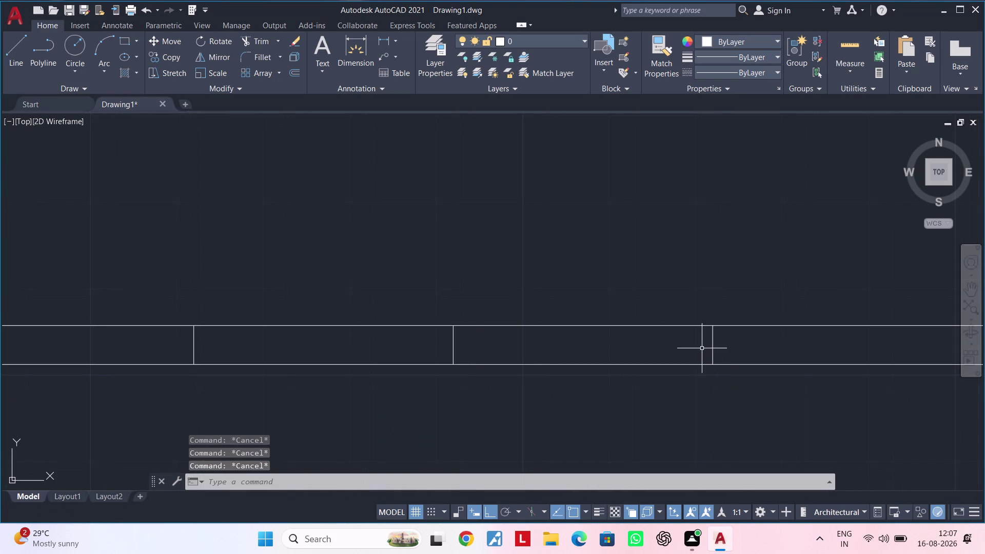
click(713, 345)
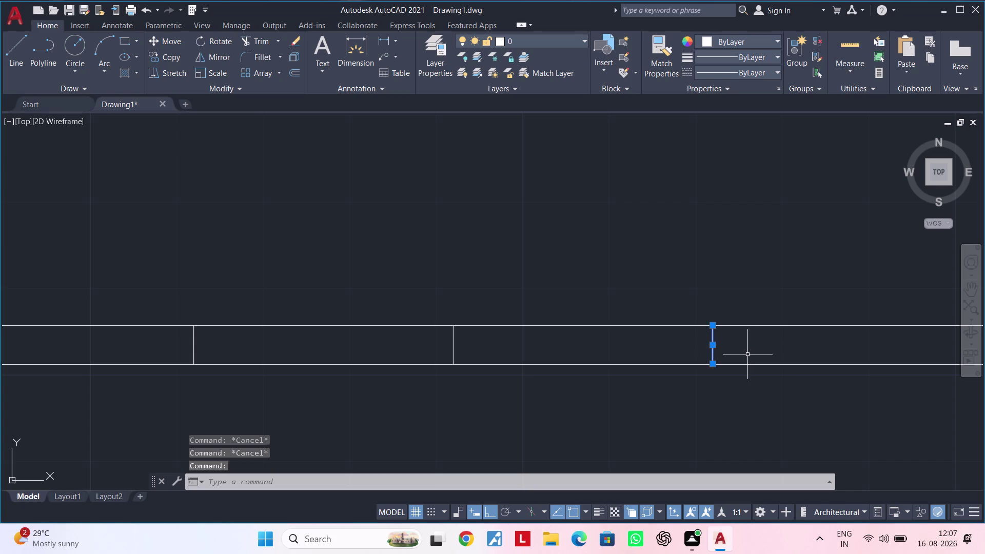
key(Escape)
key(Escape)
key(Escape)
key(Escape)
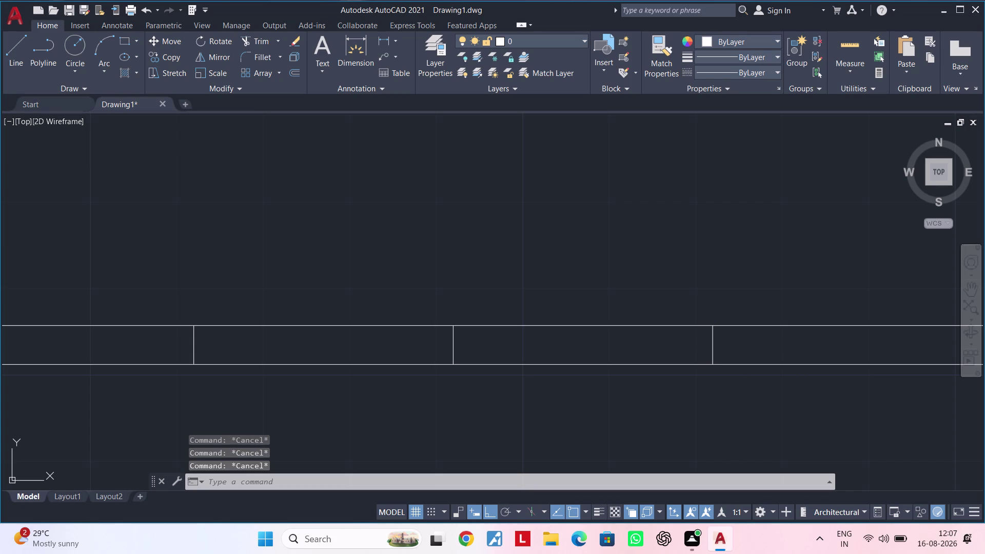
text(of)
key(space)
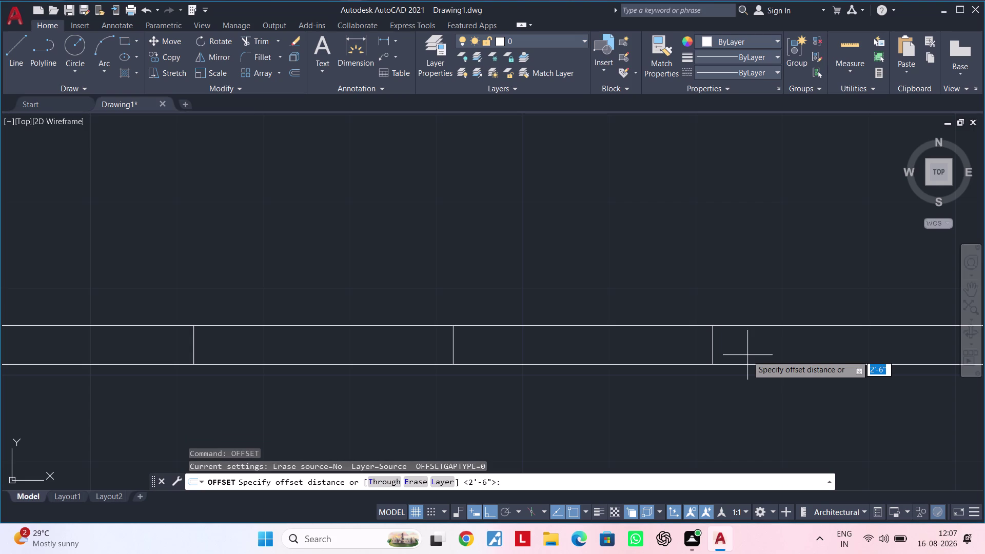
Offset the rightmost short cross line 4 1/2" to its right.
text(4.5)
text(")
key(Return)
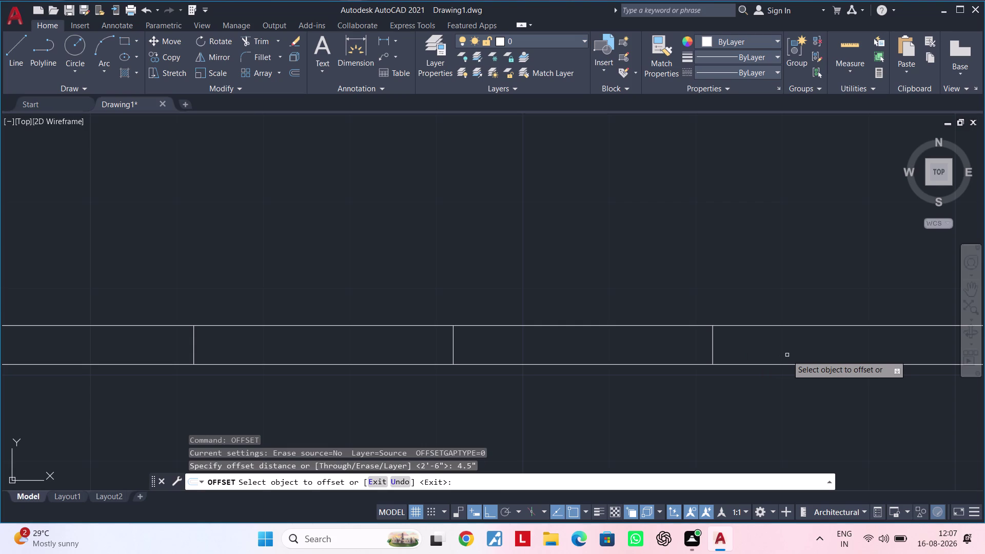
click(713, 345)
click(762, 344)
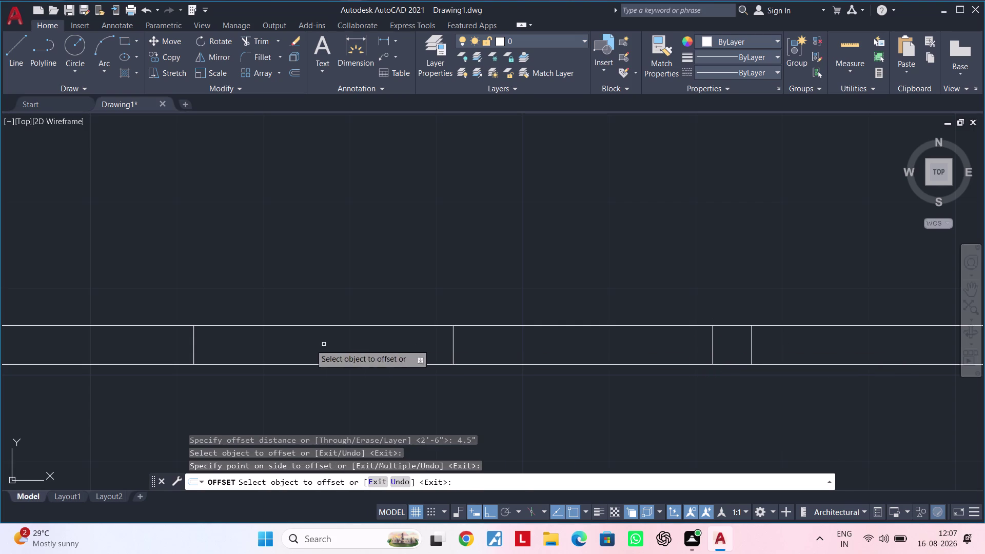
Offset the vertical wall line 4 1/2" to its left.
click(194, 340)
click(66, 340)
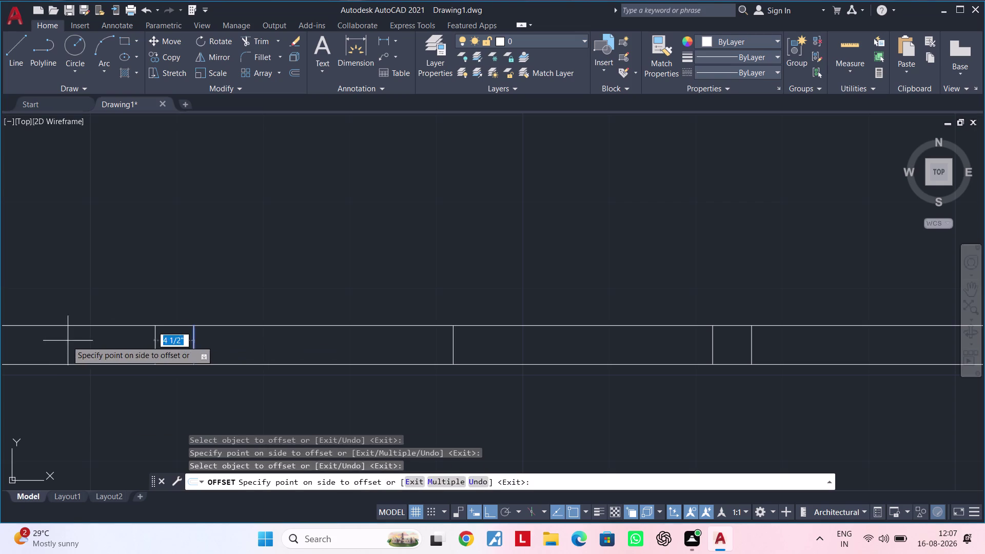
key(Escape)
key(Escape)
key(Escape)
key(Escape)
key(Escape)
click(388, 40)
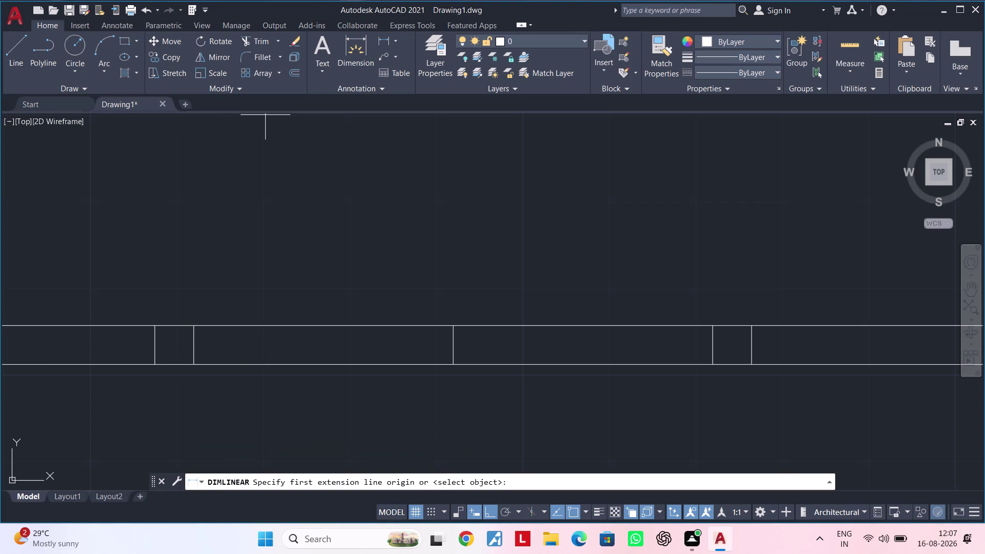
Pick two points across the opening for a linear dimension, then cancel it unplaced.
click(154, 325)
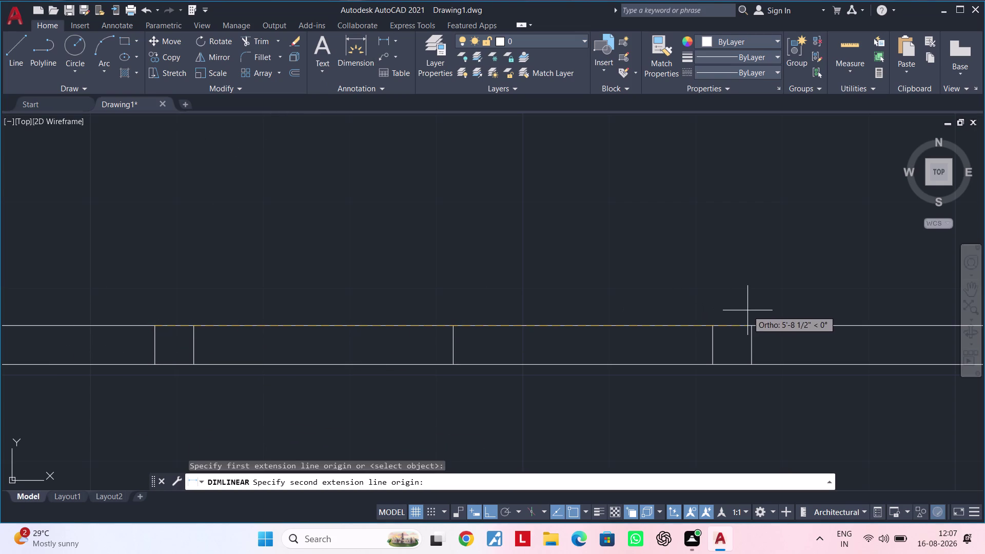
click(751, 324)
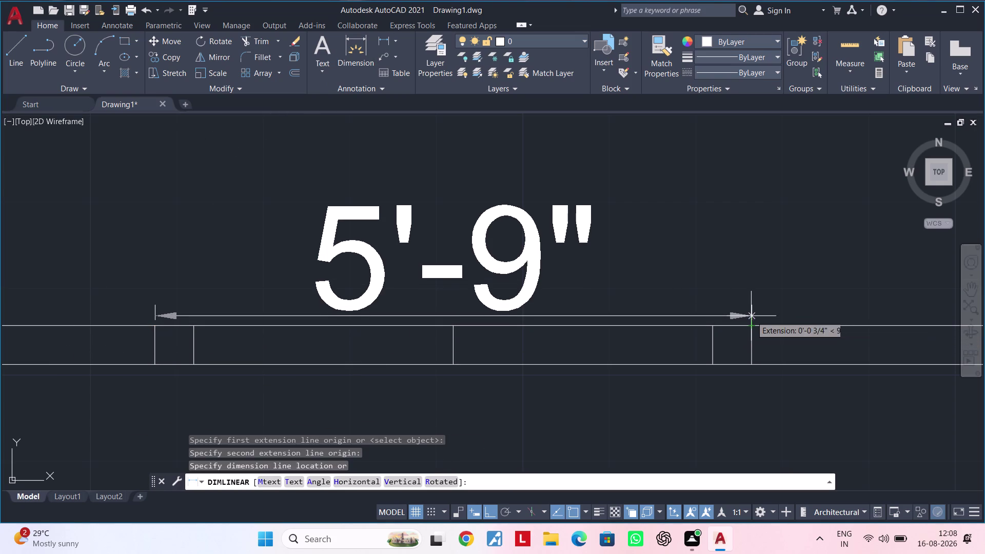
key(Escape)
key(Escape)
key(Escape)
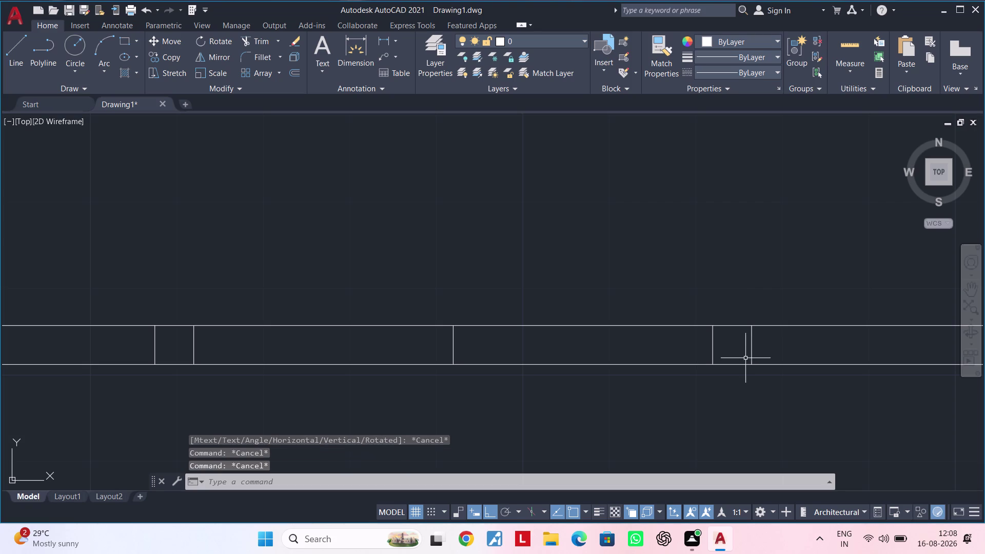
middle_drag(748, 356, 739, 333)
key(Escape)
Move the rightmost vertical jamb line 1 inch to the right.
click(742, 324)
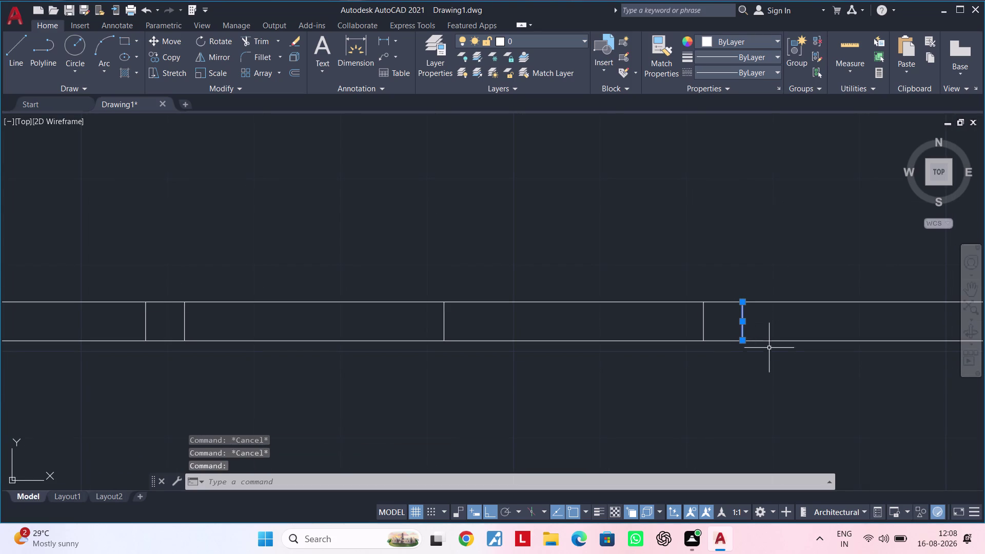
text(m)
key(space)
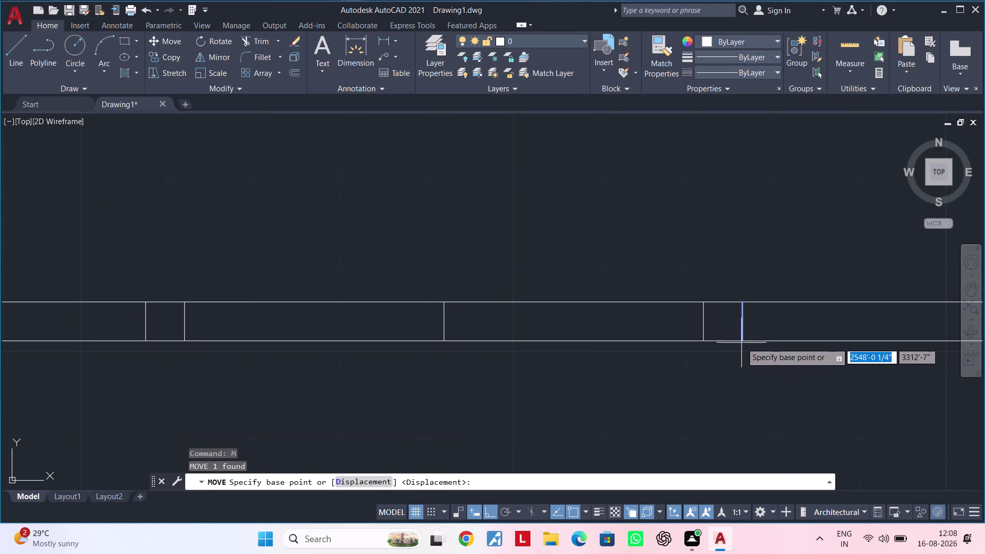
click(742, 342)
text(1")
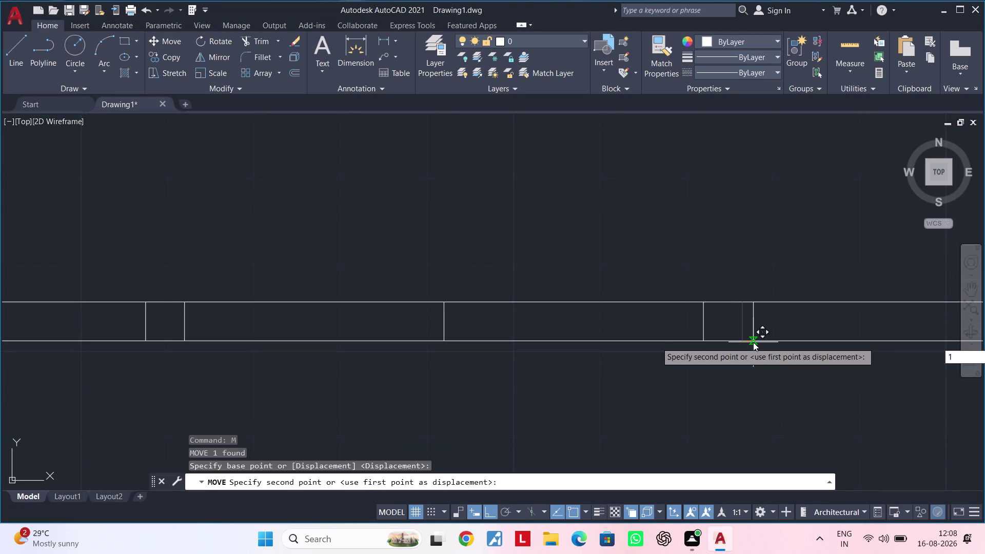
key(Return)
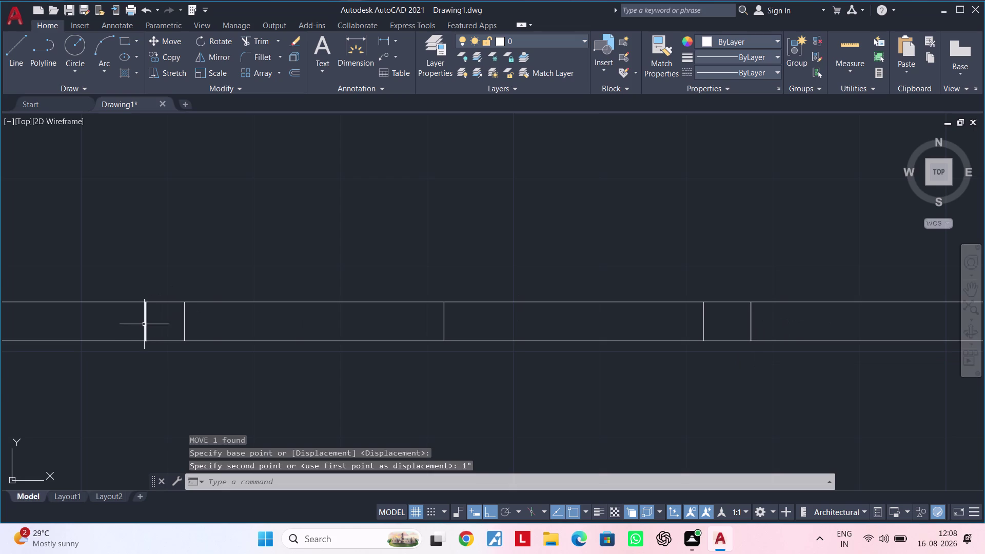
Move the leftmost vertical line 1 inch to the left.
click(144, 324)
text(m)
key(space)
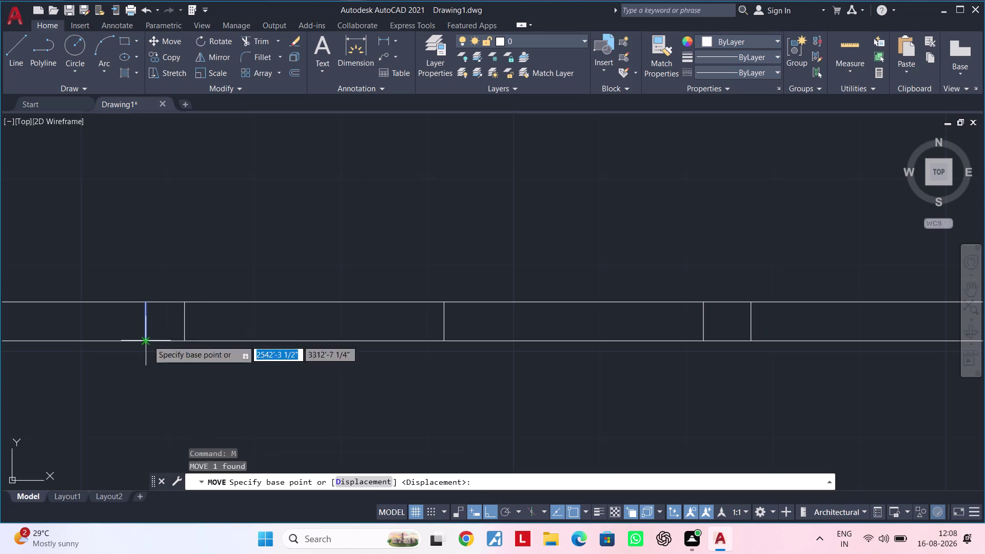
click(147, 340)
text(1)
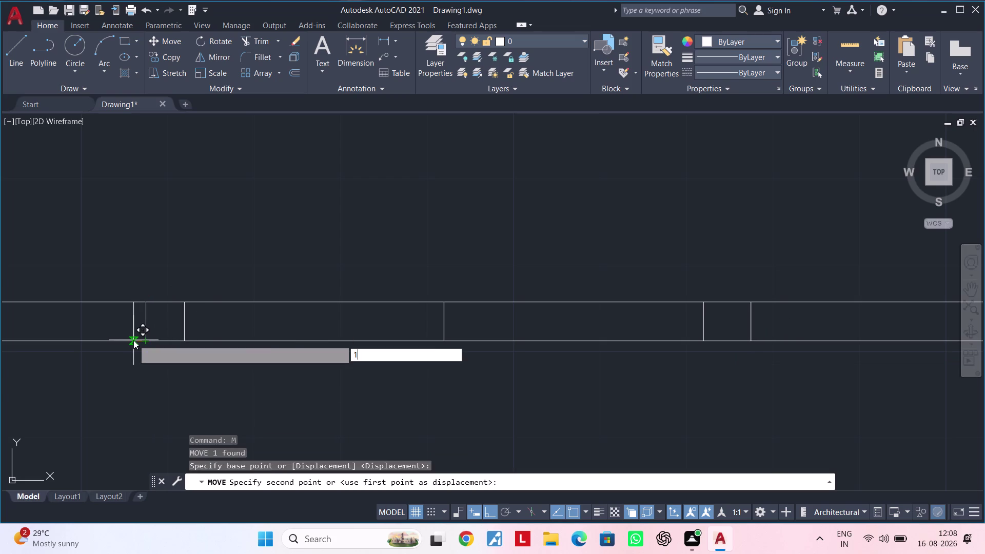
text(")
key(Return)
key(Escape)
key(Escape)
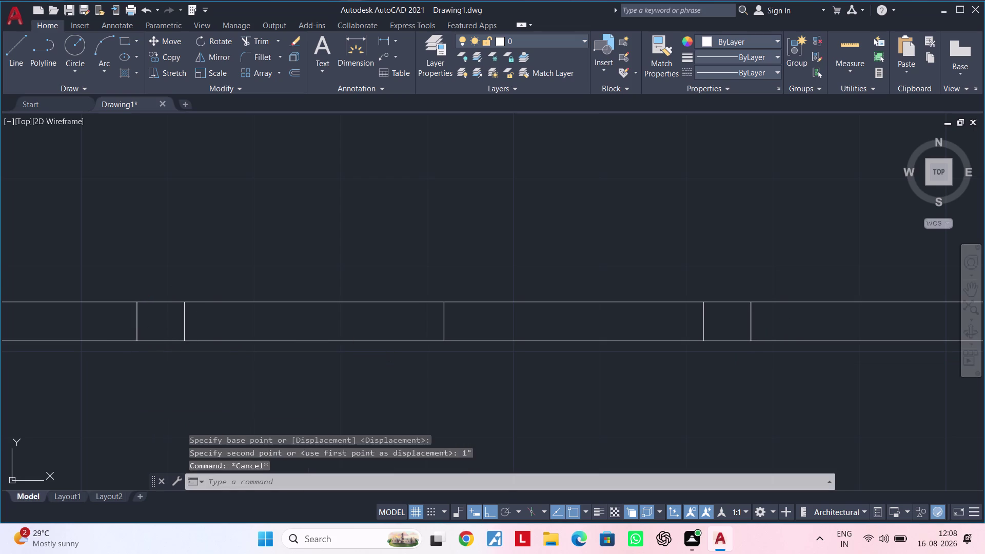
Erase the two inner vertical lines of the opening.
click(182, 325)
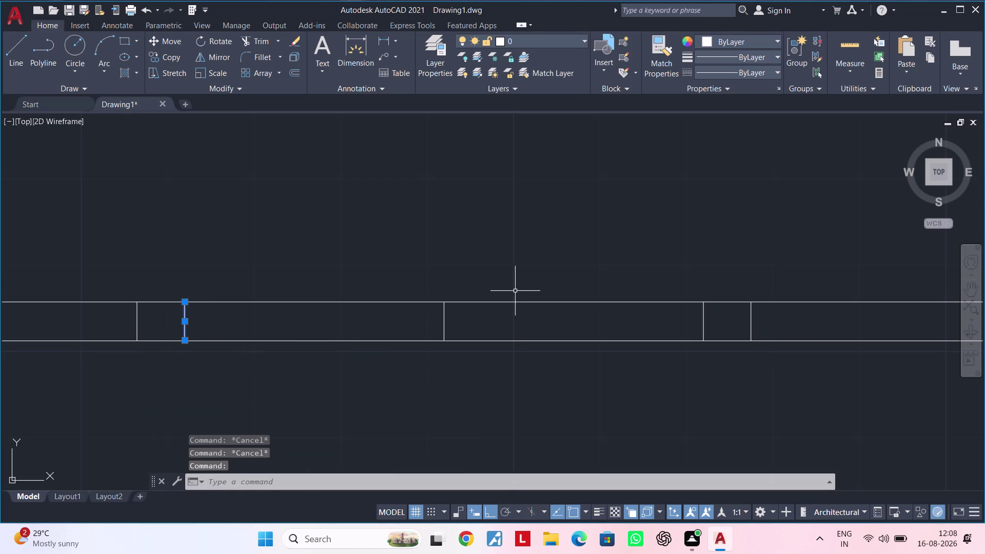
click(704, 322)
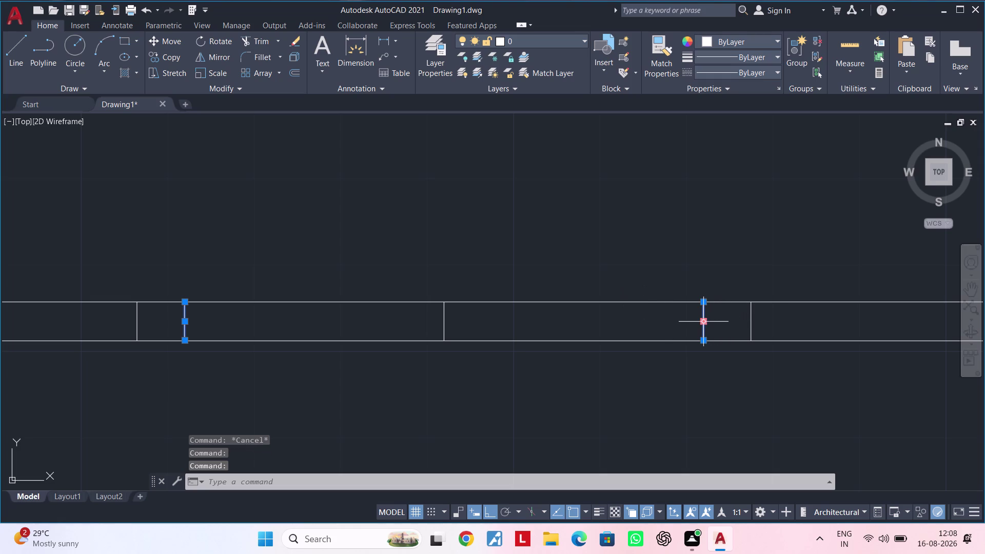
key(Delete)
Start a horizontal measurement across the wall, then cancel it without placing it.
click(385, 39)
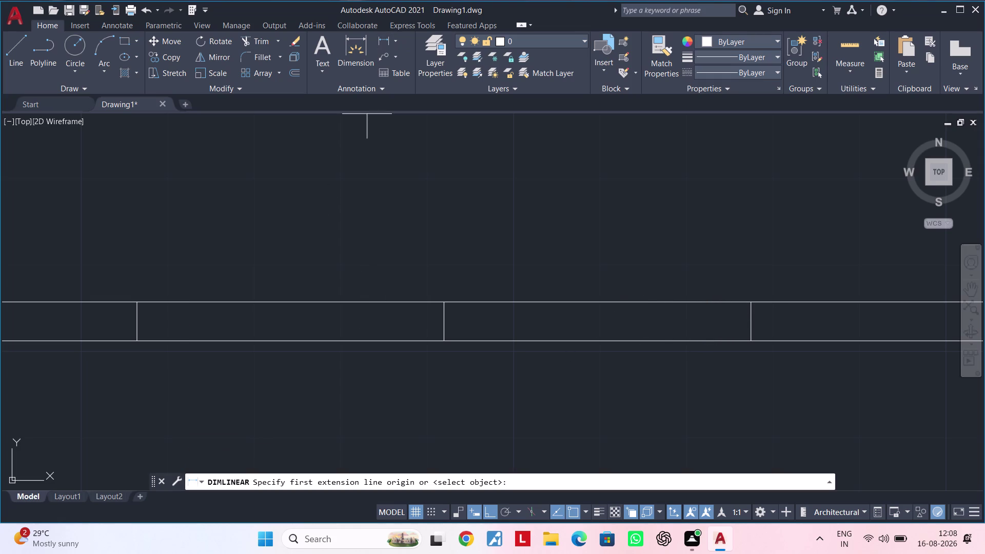
click(136, 302)
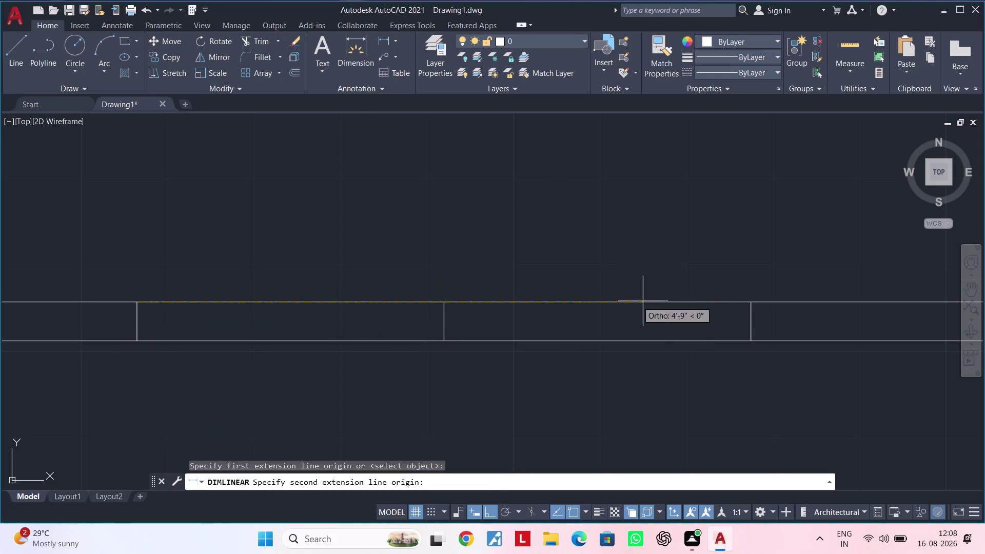
click(749, 302)
key(Escape)
key(Escape)
key(Escape)
middle_drag(469, 310, 537, 298)
key(Escape)
key(Escape)
click(540, 311)
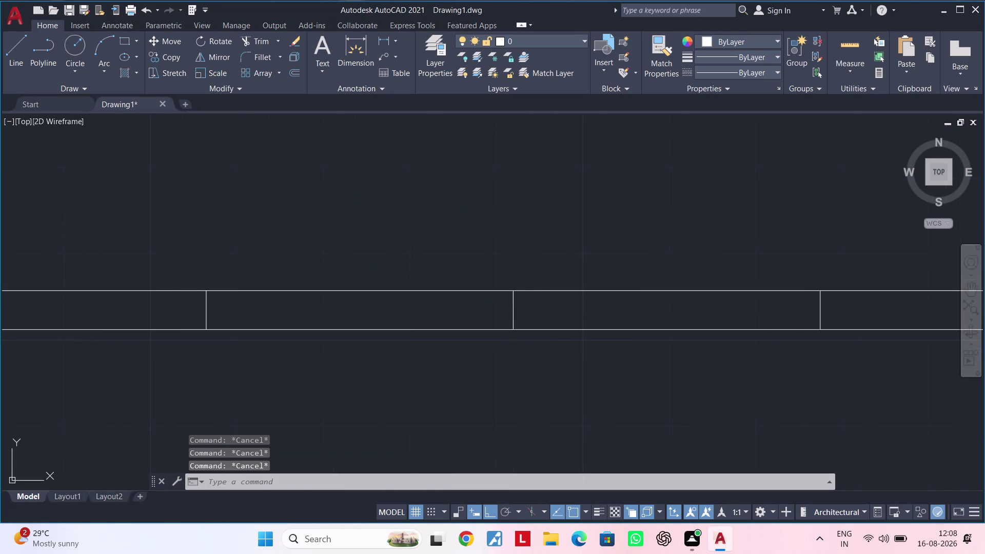
Erase the selected object from the floor plan.
click(480, 315)
key(Delete)
scroll(down, 3)
middle_drag(475, 324, 503, 306)
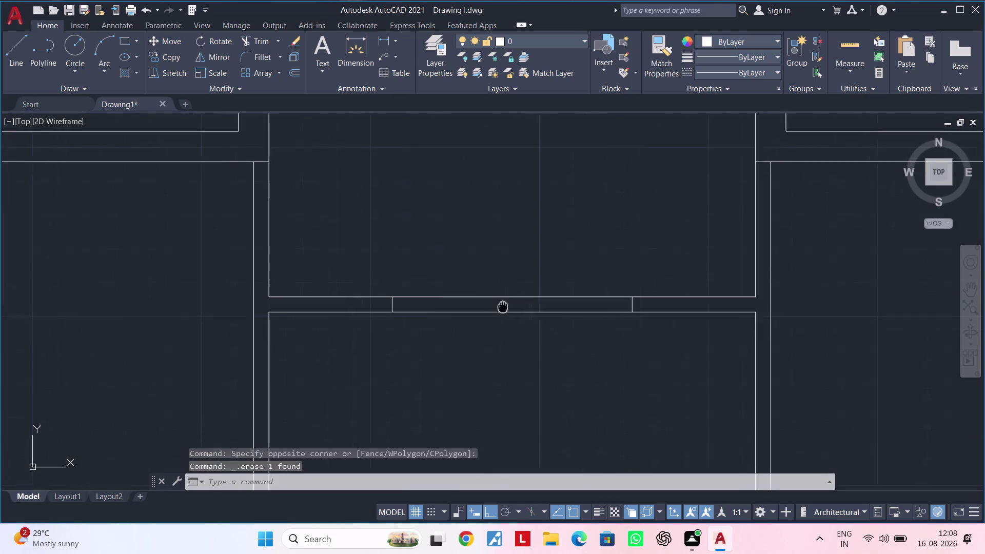
middle_drag(504, 306, 504, 305)
key(Escape)
key(Escape)
key(Escape)
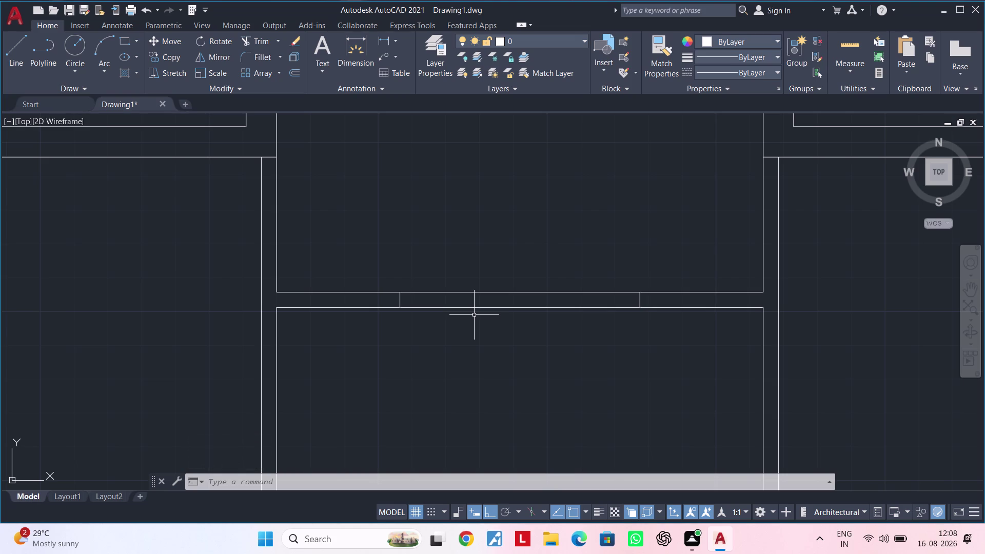
Pan the view to centre the doorway between the rooms.
key(Escape)
key(Escape)
key(Escape)
middle_drag(488, 316, 426, 316)
key(Escape)
key(Escape)
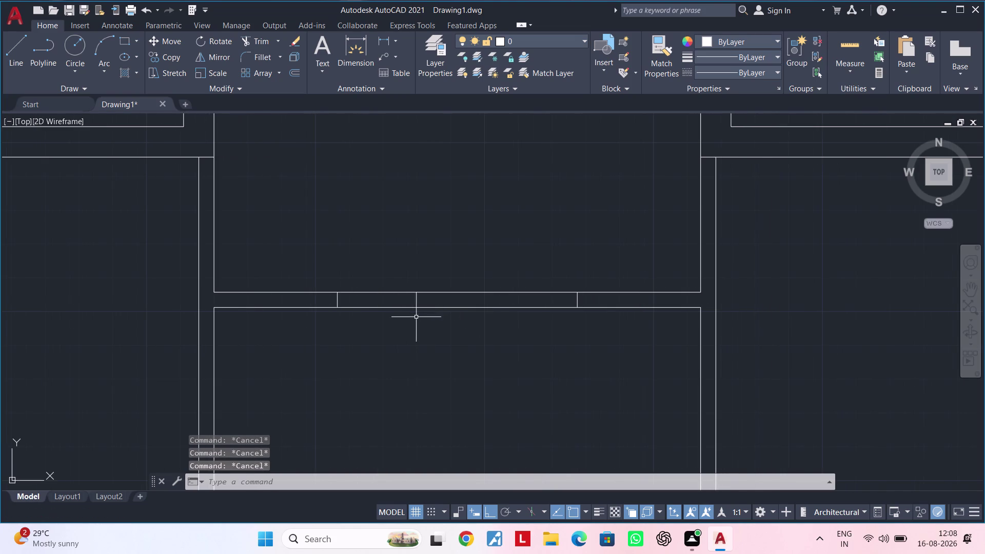
key(Escape)
key(Escape)
middle_drag(409, 325, 329, 329)
key(Escape)
key(Escape)
key(Escape)
middle_drag(323, 329, 378, 317)
key(Escape)
key(Escape)
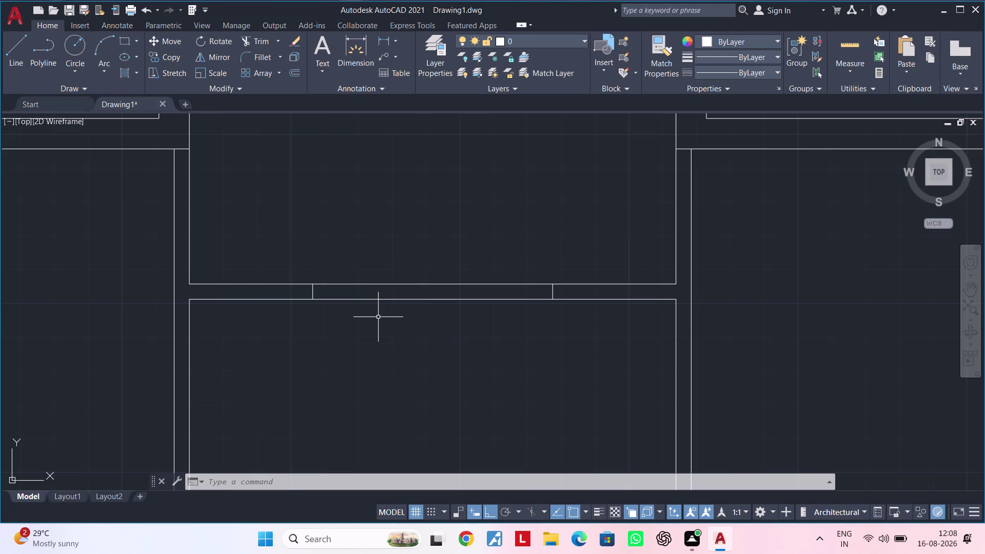
key(Escape)
key(Escape)
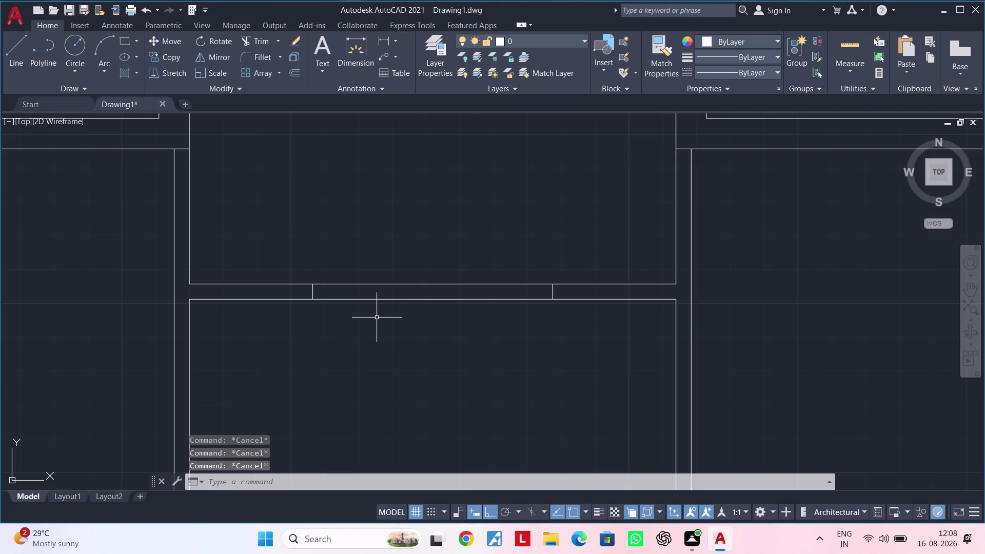
key(Escape)
key(Escape)
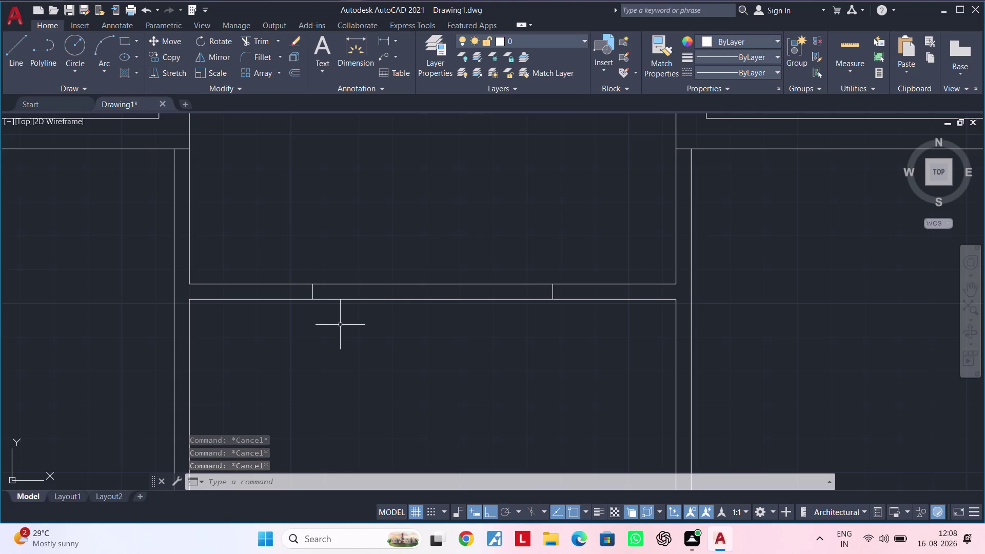
Trim the wall lines across the doorway, then undo the trim.
text(tr)
key(space)
drag(402, 319, 405, 273)
key(Escape)
key(Escape)
key(Escape)
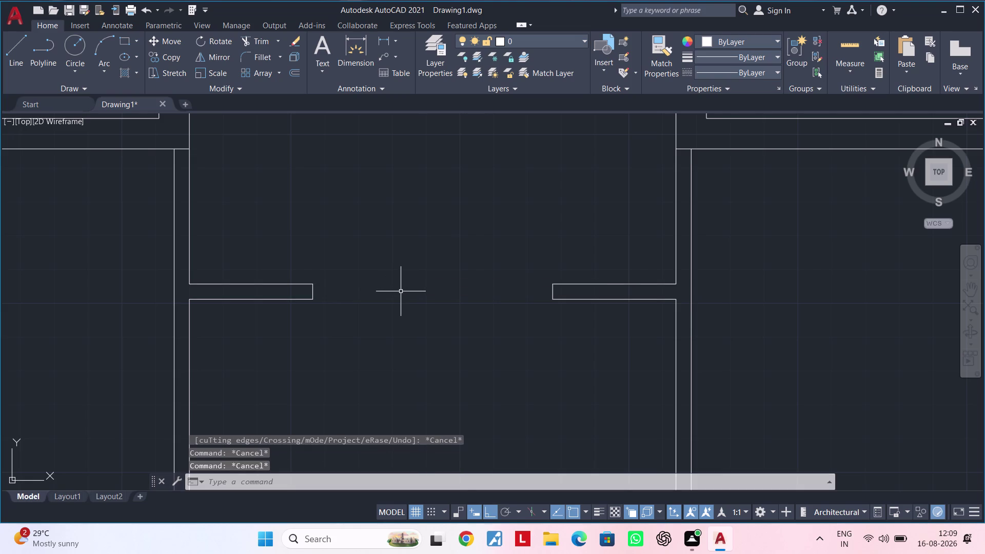
key(ctrl+z)
key(Escape)
key(Escape)
Zoom in on a straight double-wall section and start a new line with L.
middle_drag(389, 296, 394, 295)
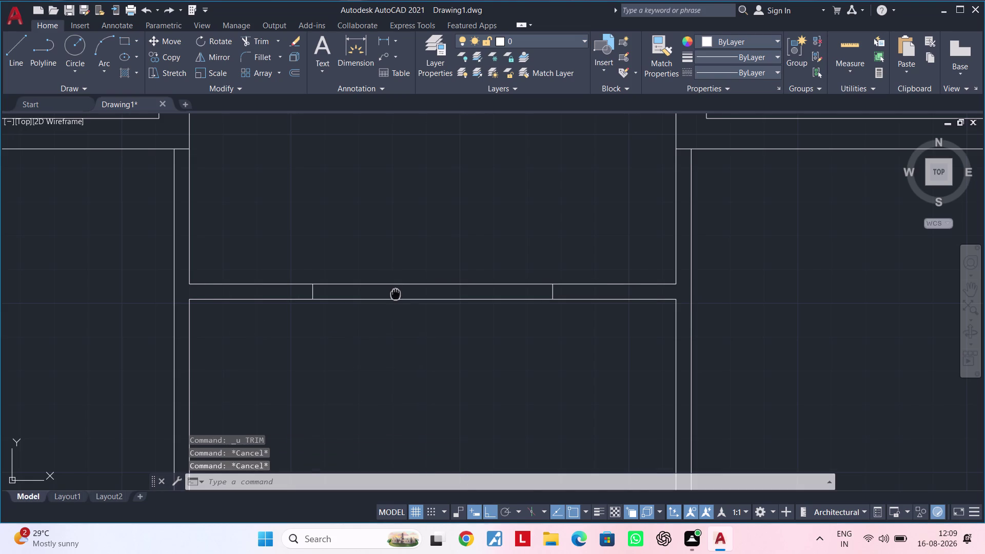
middle_drag(393, 295, 410, 290)
key(Escape)
key(Escape)
scroll(up, 3)
middle_drag(391, 290, 412, 285)
scroll(up, 3)
middle_drag(391, 302, 377, 327)
key(Escape)
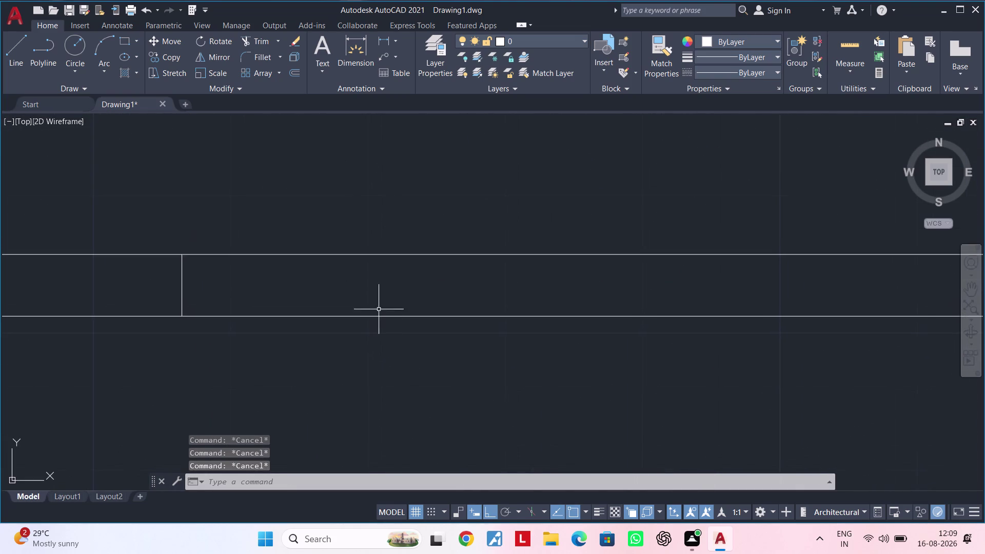
middle_drag(381, 301, 360, 311)
key(Escape)
key(Escape)
key(Escape)
middle_drag(364, 305, 299, 320)
key(Escape)
key(Escape)
key(Escape)
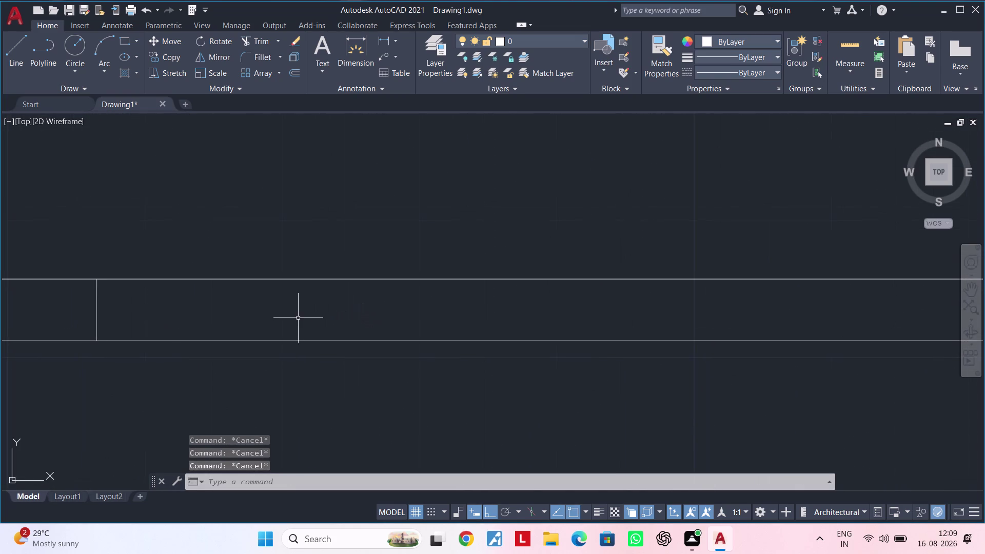
text(l)
key(space)
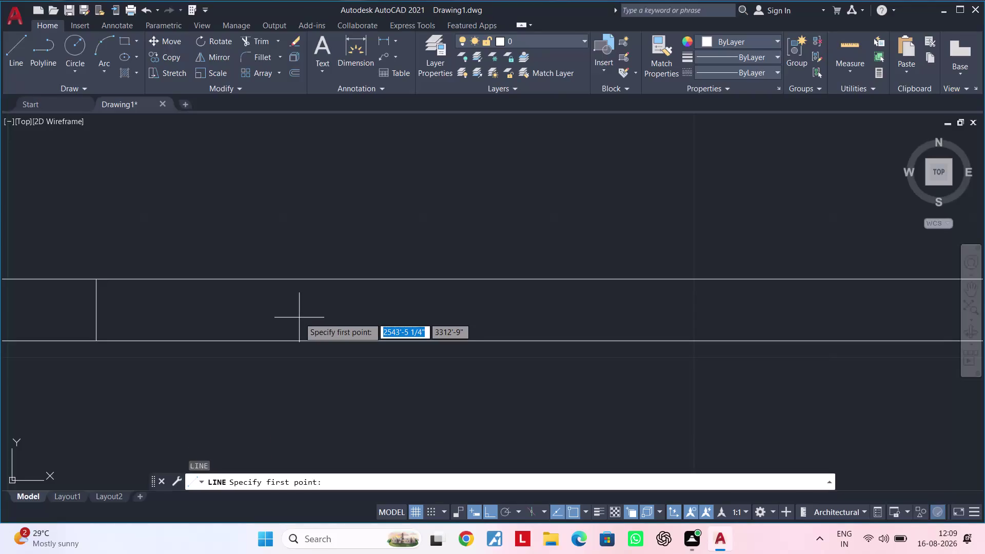
click(95, 282)
scroll(down, 3)
middle_drag(399, 285, 292, 278)
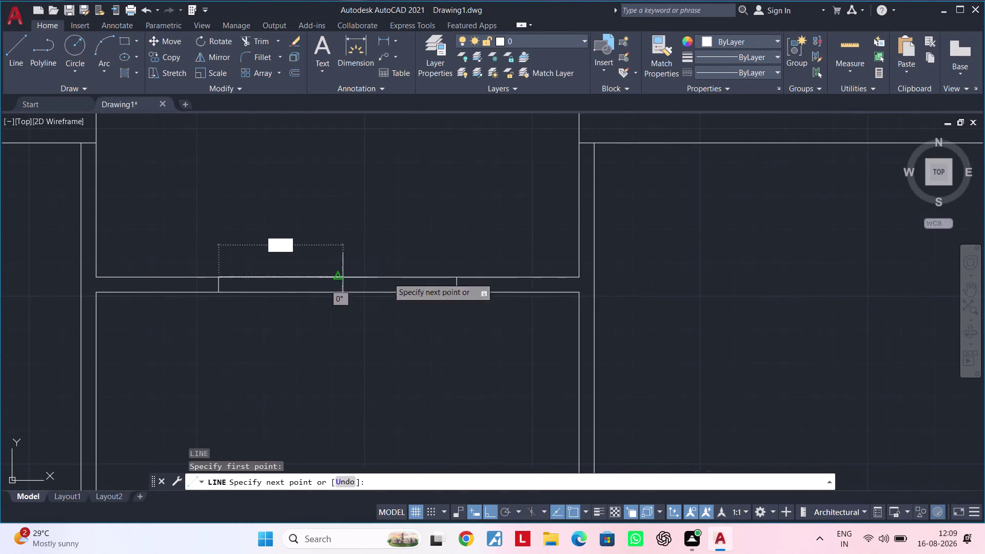
scroll(up, 3)
click(452, 280)
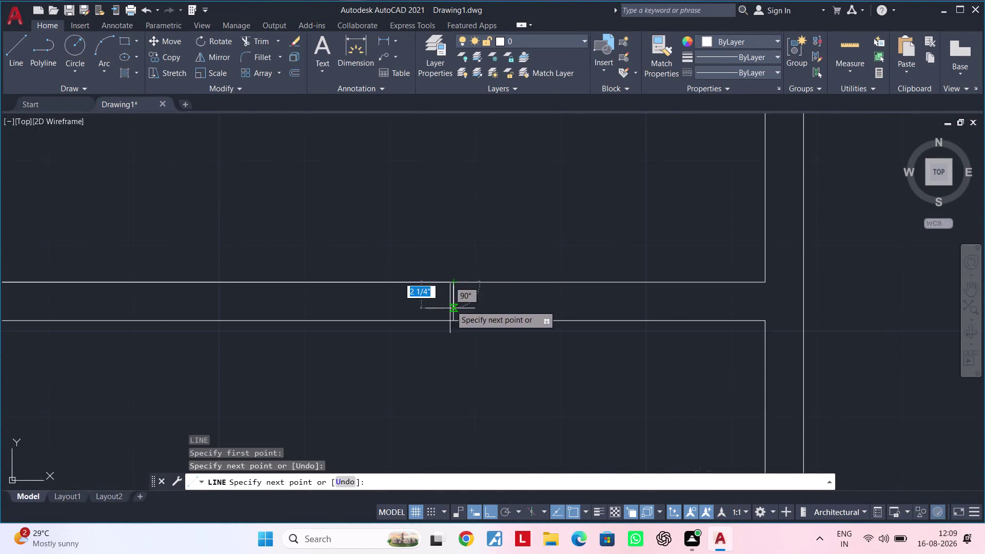
key(Escape)
middle_drag(426, 323, 555, 263)
key(space)
scroll(down, 3)
middle_drag(357, 260, 390, 251)
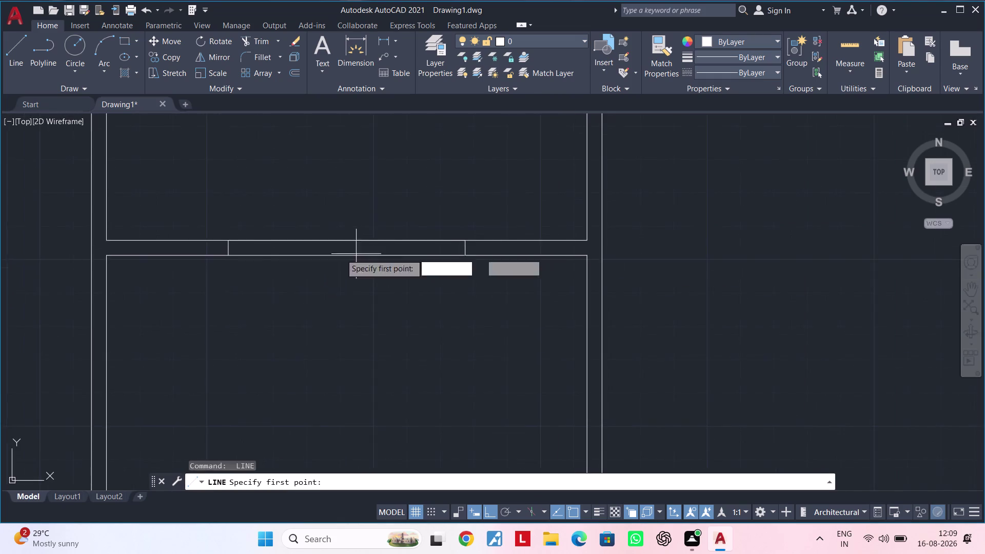
scroll(up, 3)
click(254, 273)
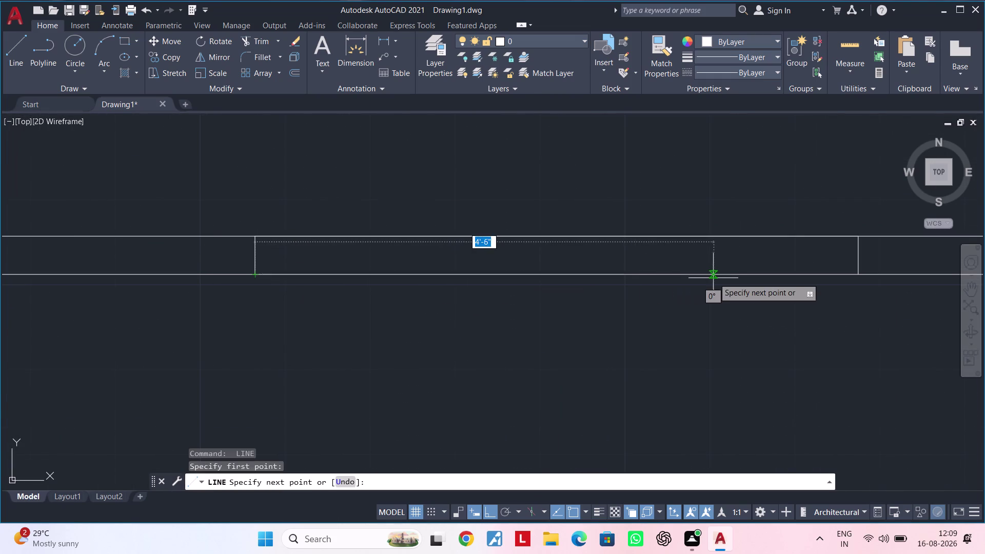
middle_drag(713, 277, 525, 277)
click(671, 274)
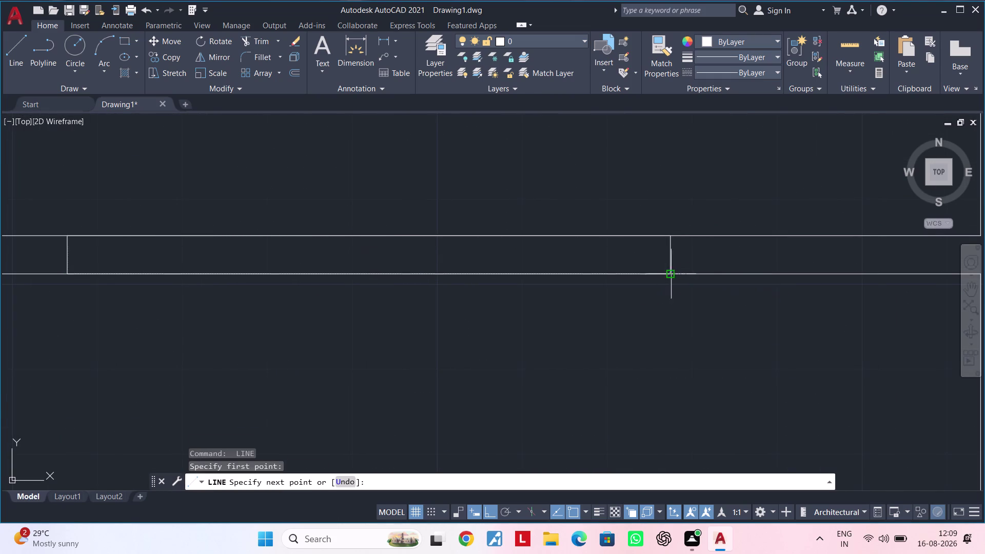
key(Escape)
key(Escape)
scroll(down, 3)
middle_click(606, 301)
click(370, 244)
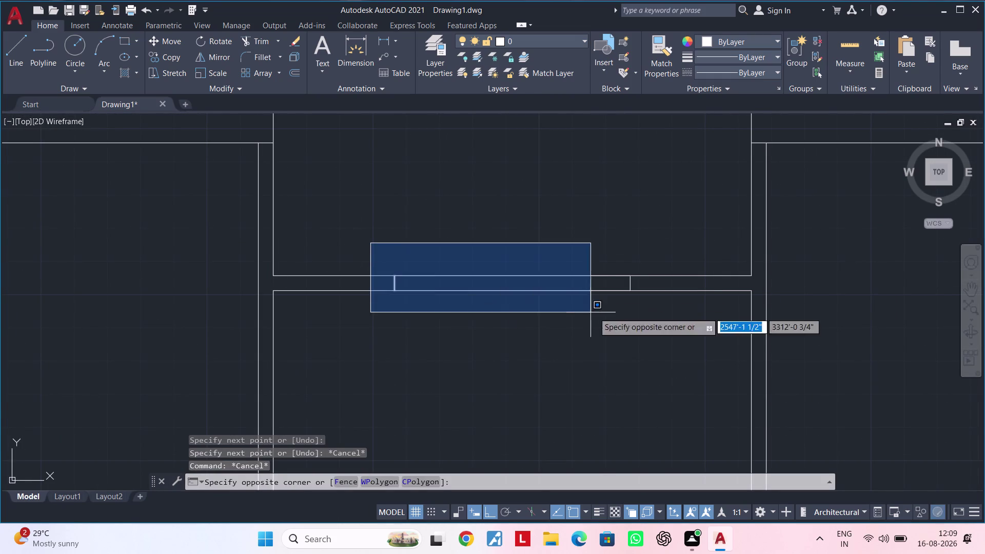
click(675, 318)
text(m)
key(space)
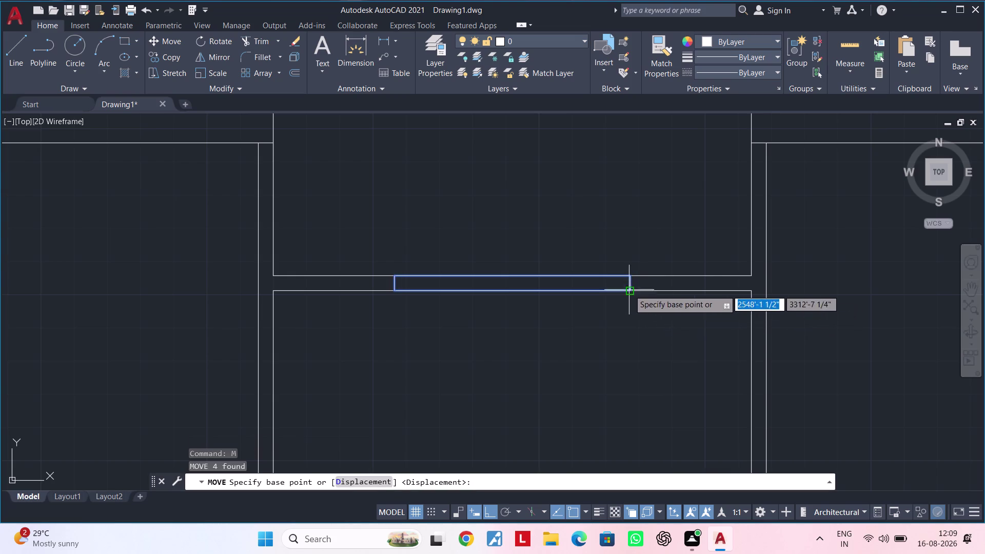
click(629, 290)
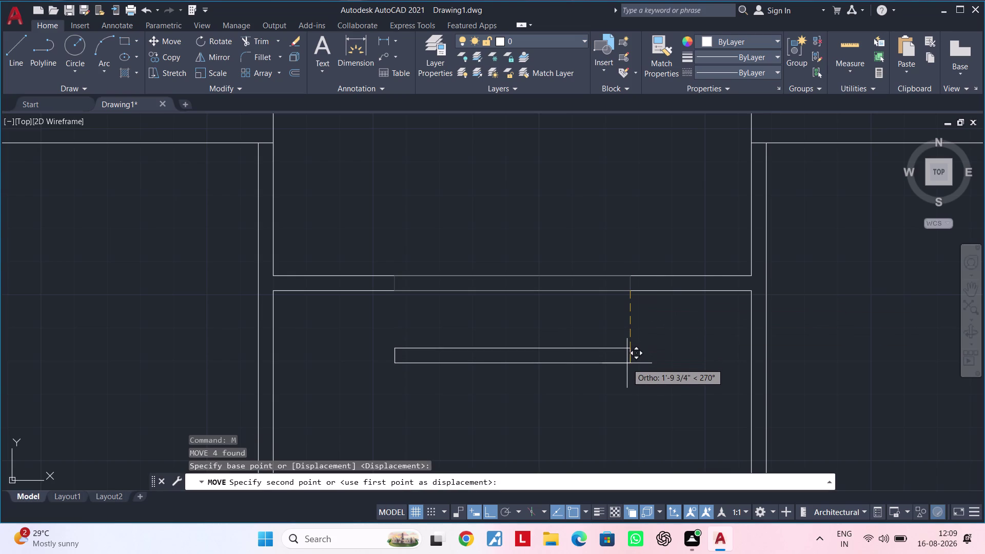
key(Escape)
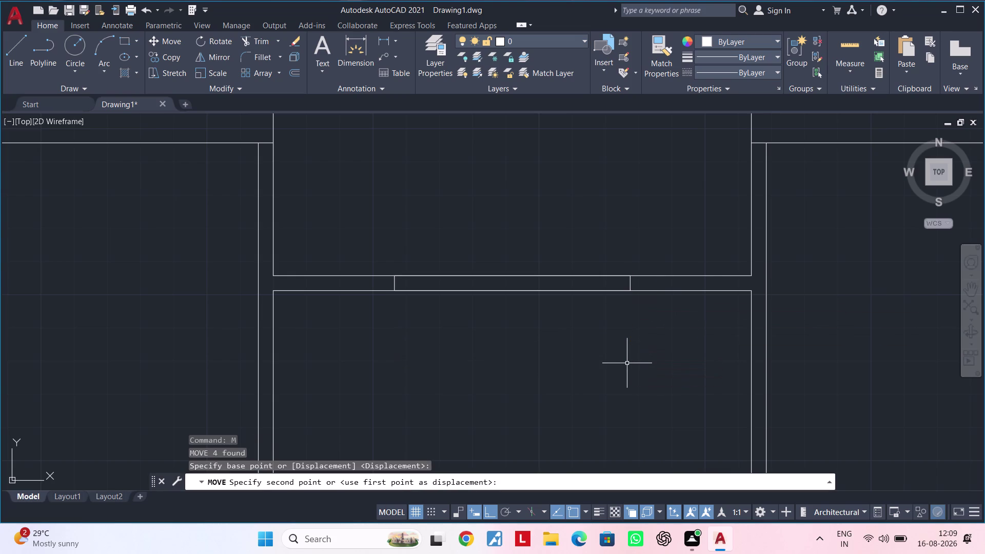
key(Escape)
middle_drag(627, 310, 565, 318)
middle_drag(544, 316, 562, 313)
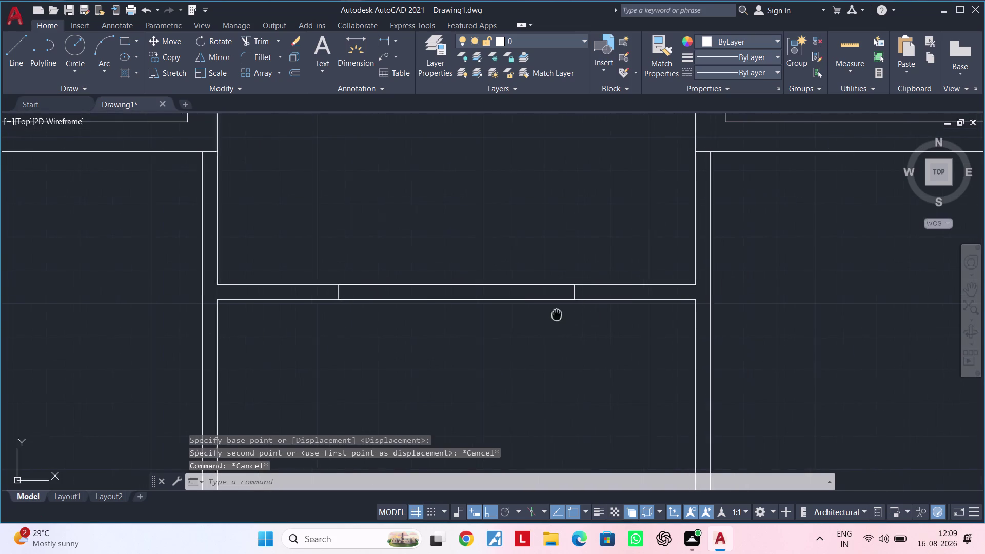
middle_drag(562, 314, 594, 312)
scroll(up, 3)
middle_drag(537, 310, 612, 312)
key(Escape)
middle_drag(582, 317, 564, 323)
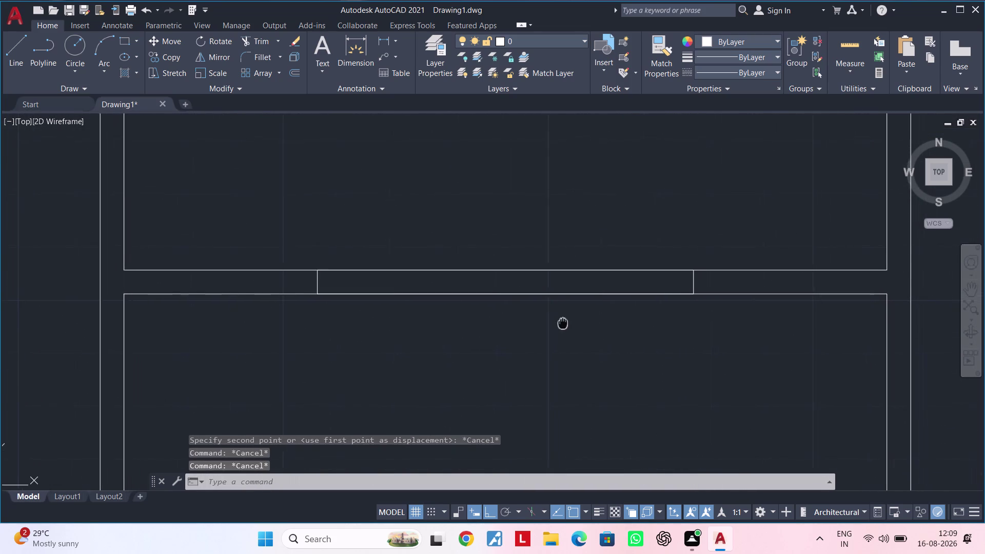
middle_drag(564, 322, 559, 323)
scroll(up, 3)
key(l)
key(space)
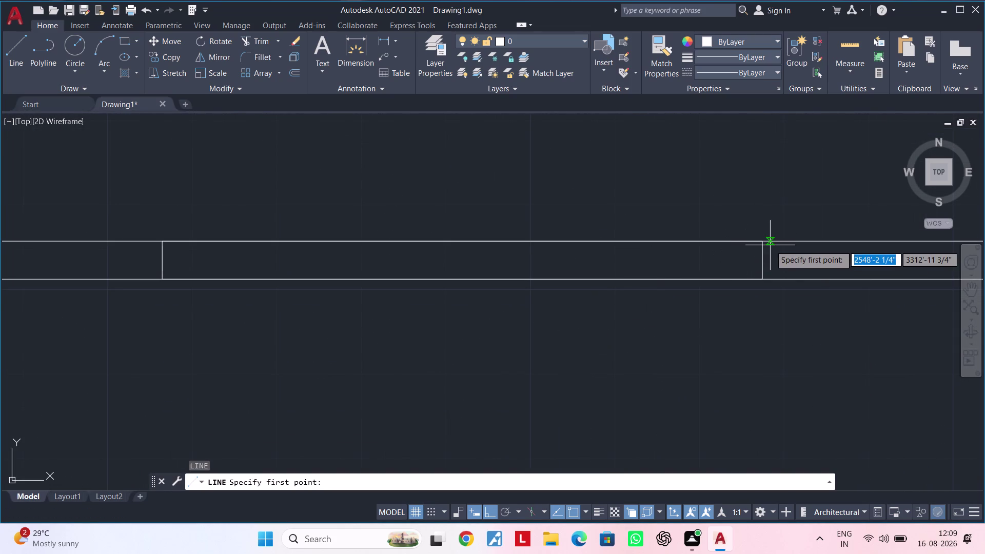
click(762, 243)
click(763, 279)
key(Escape)
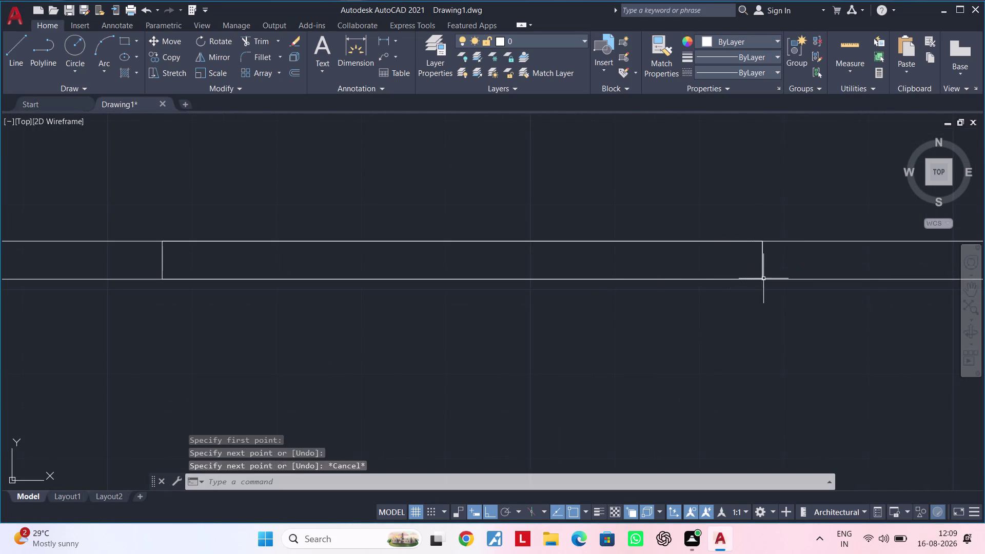
key(Escape)
key(Escape)
click(692, 208)
click(623, 319)
key(Escape)
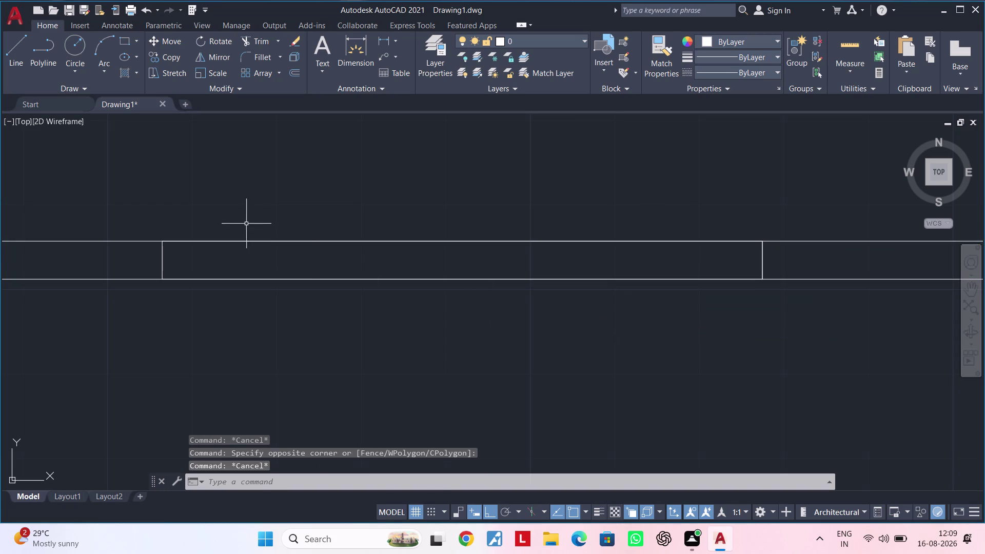
click(144, 207)
middle_drag(599, 354, 629, 341)
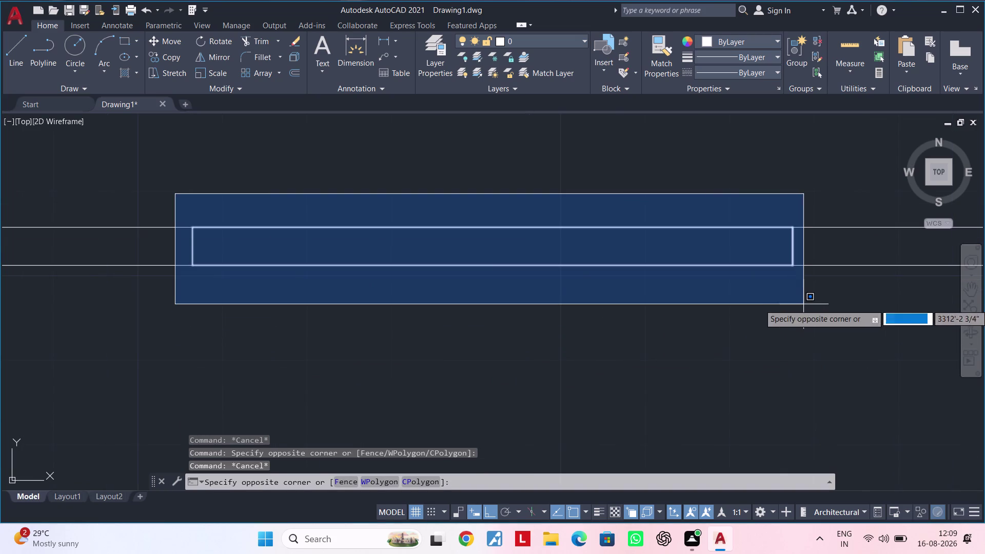
click(823, 302)
middle_drag(744, 332, 604, 339)
text(m)
key(space)
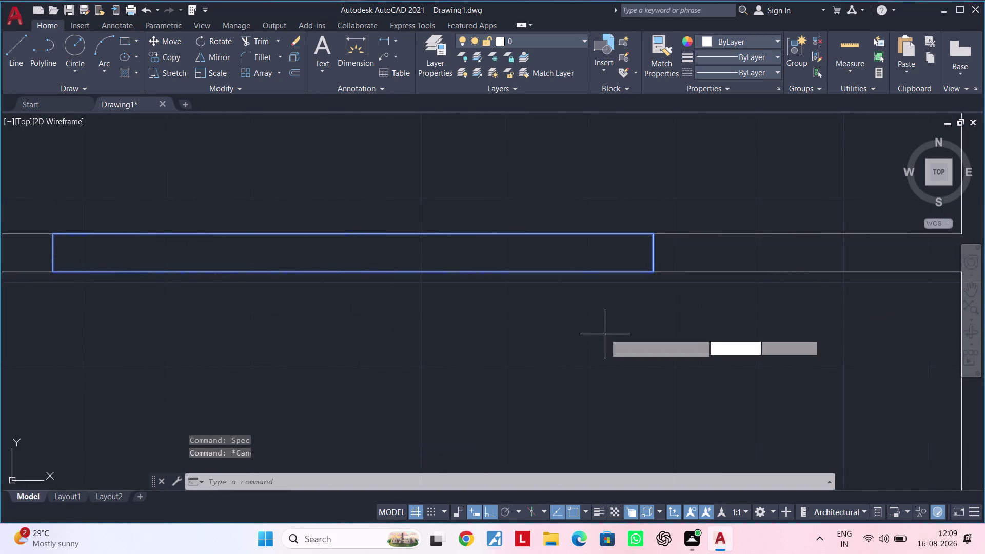
click(656, 232)
click(653, 372)
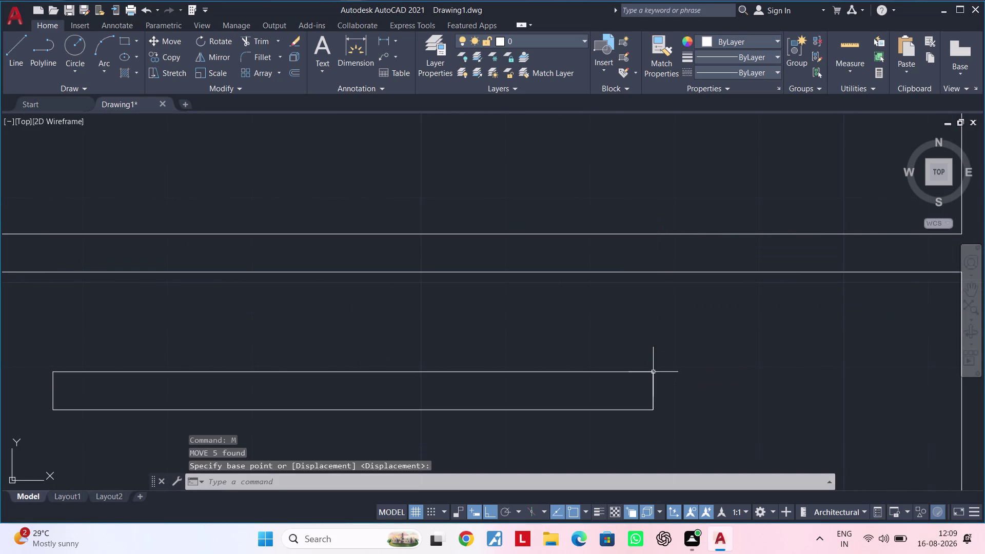
middle_drag(660, 361, 671, 348)
click(665, 368)
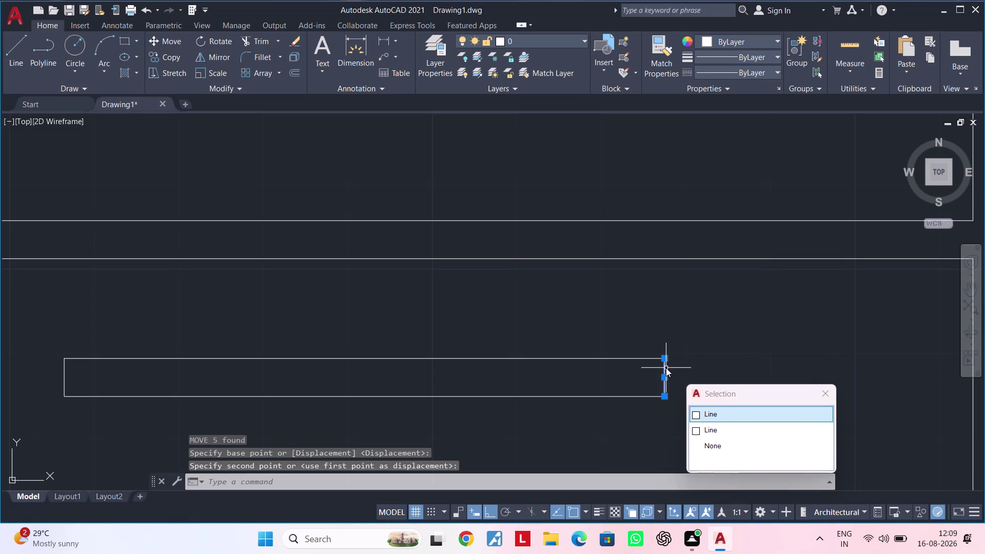
click(721, 410)
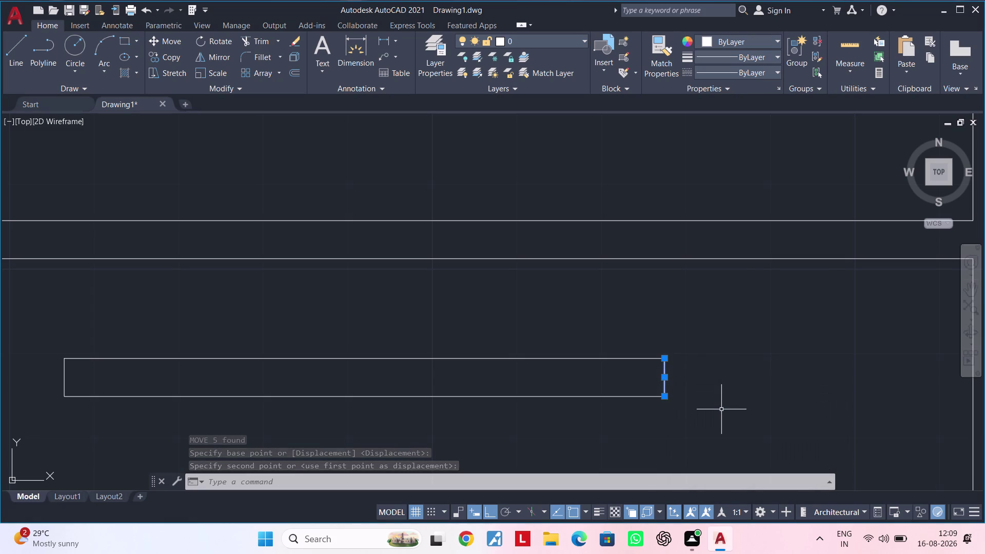
key(Delete)
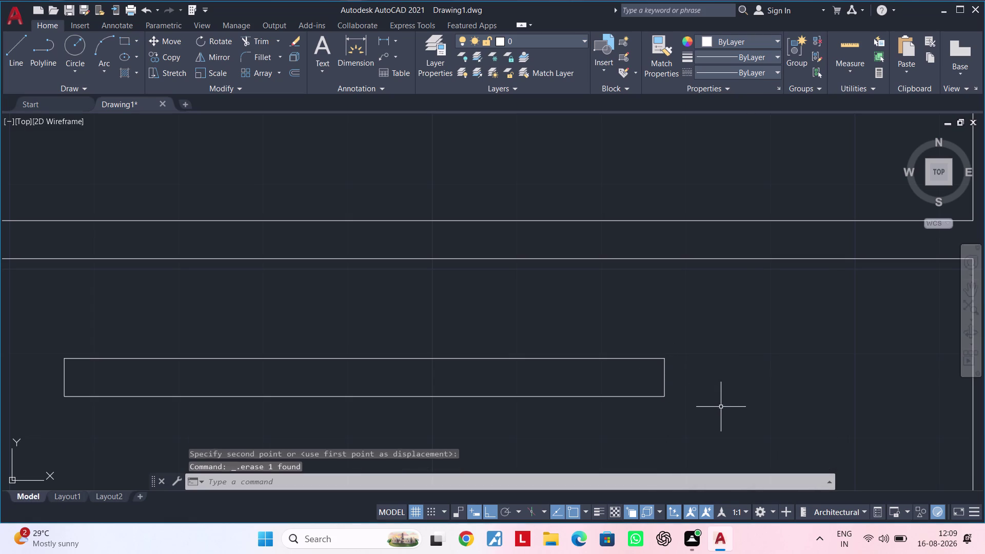
key(ctrl+z)
key(ctrl+z)
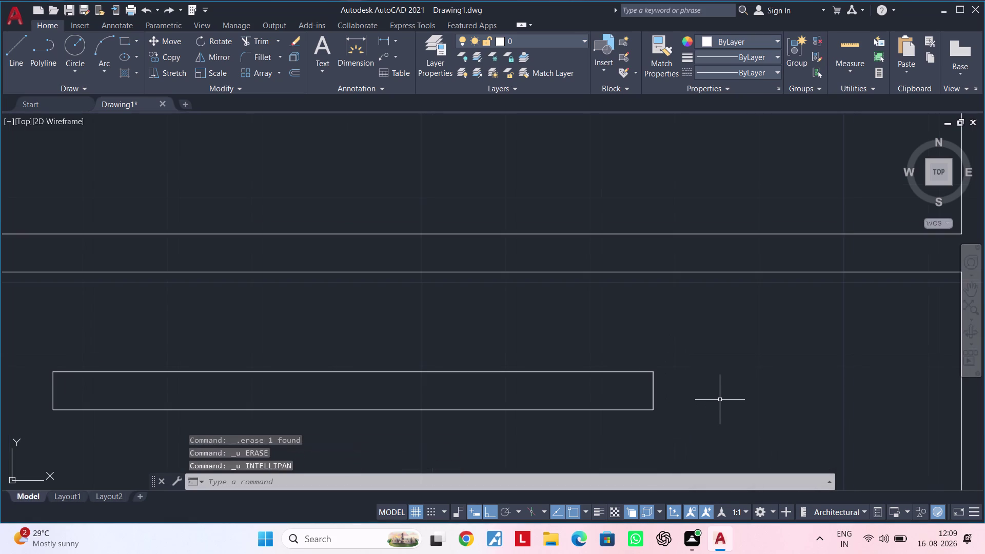
key(ctrl+z)
key(Escape)
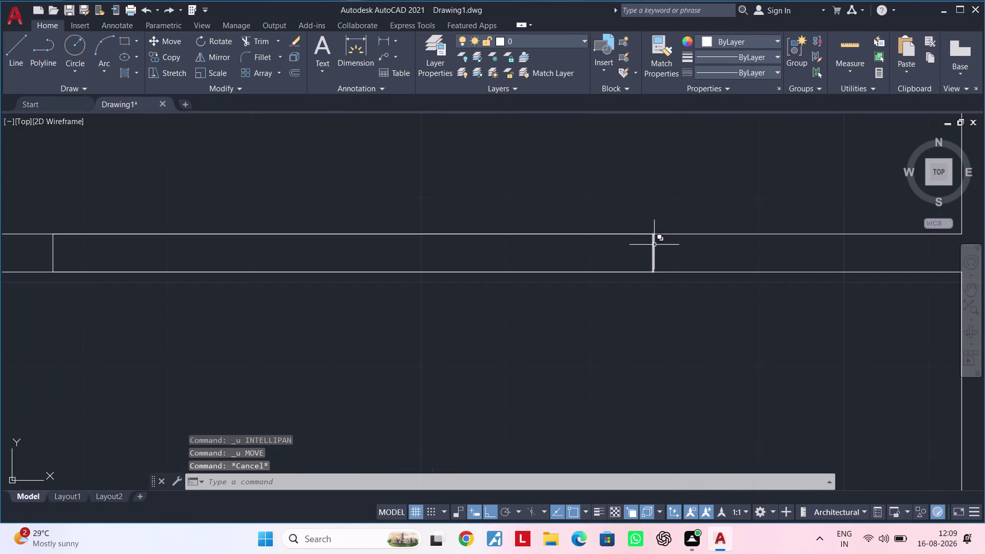
click(654, 245)
click(706, 290)
key(Delete)
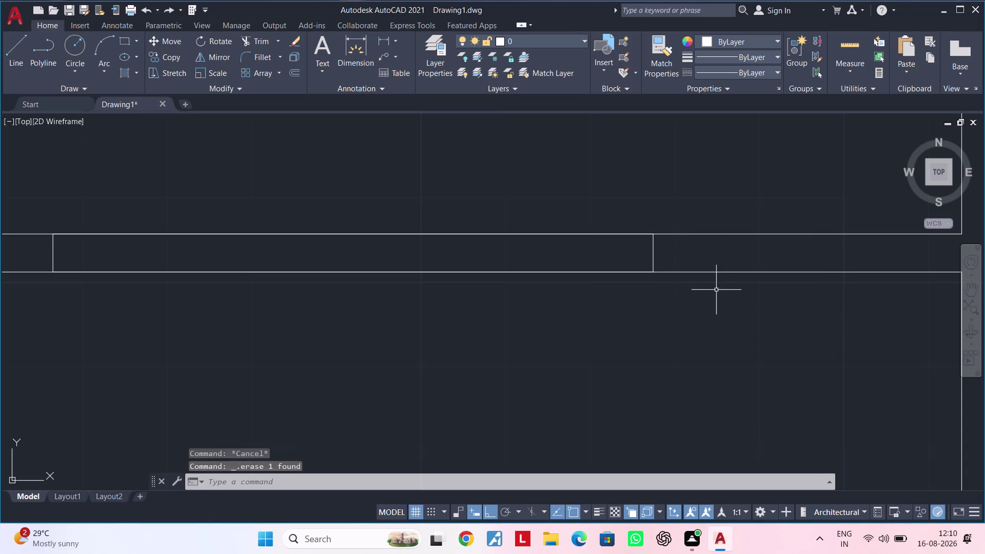
middle_drag(708, 293, 746, 293)
key(Escape)
key(Escape)
key(l)
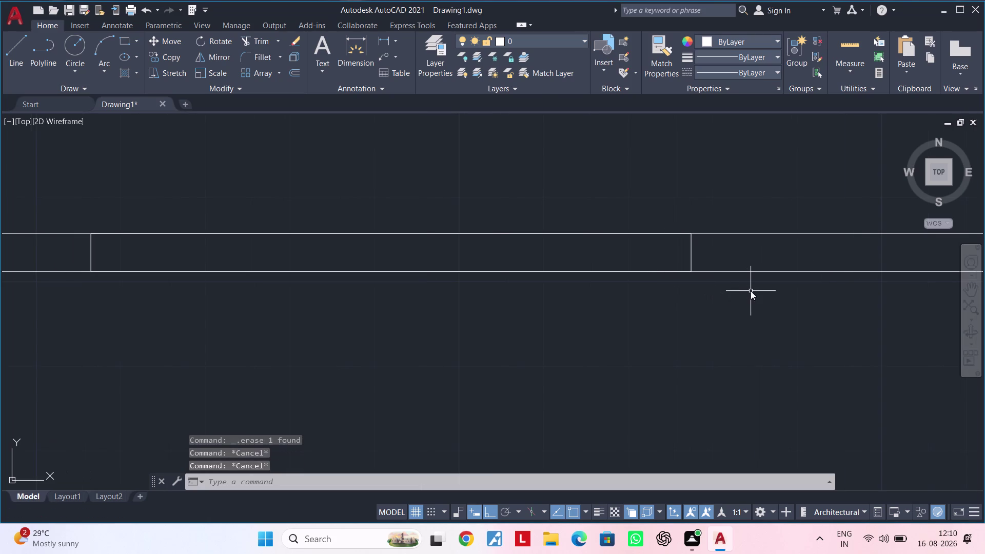
key(space)
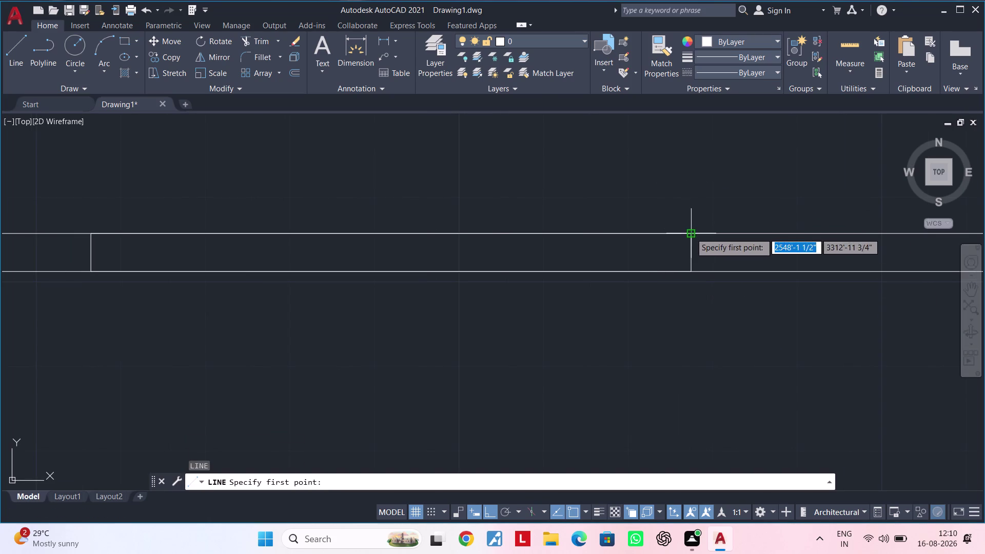
Cancel the line begun at the jamb's top and pan to the wall opening.
click(690, 188)
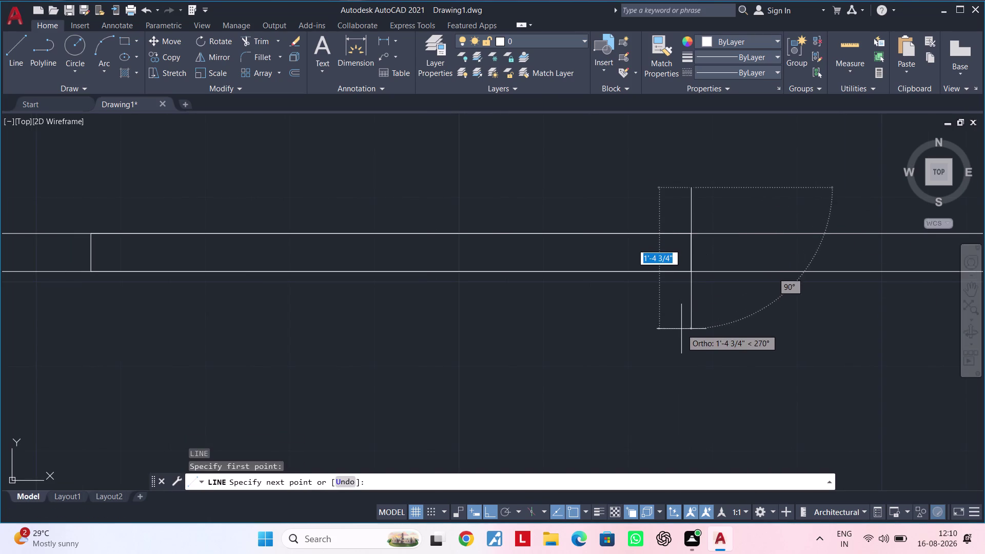
scroll(up, 3)
click(681, 329)
scroll(down, 3)
middle_click(684, 333)
key(Escape)
key(Escape)
middle_drag(652, 323, 676, 322)
key(Escape)
key(Escape)
middle_drag(657, 319, 685, 313)
key(Escape)
click(684, 312)
key(Escape)
scroll(down, 3)
middle_drag(611, 264, 614, 272)
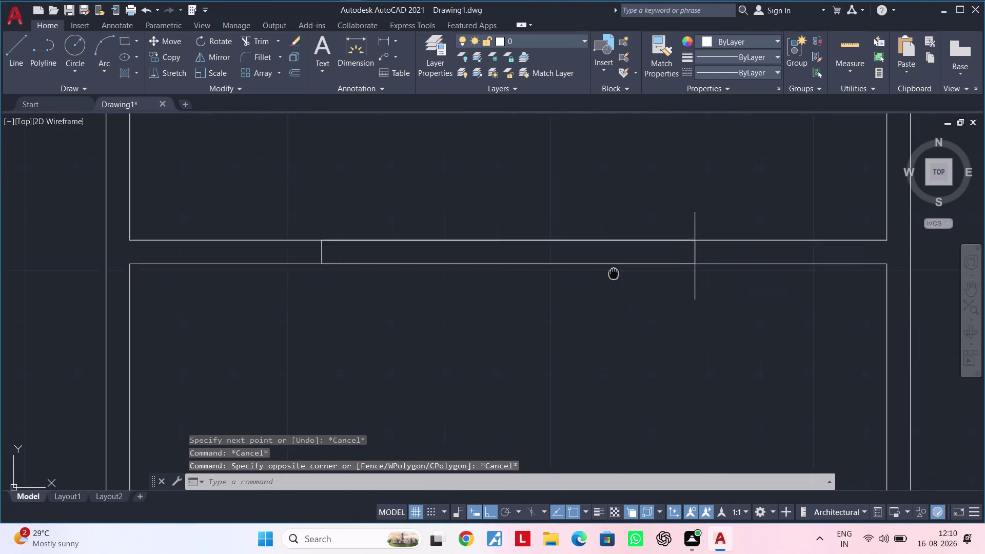
middle_drag(613, 272, 620, 294)
Move the four opening rectangle lines off the double wall into the room below.
click(314, 245)
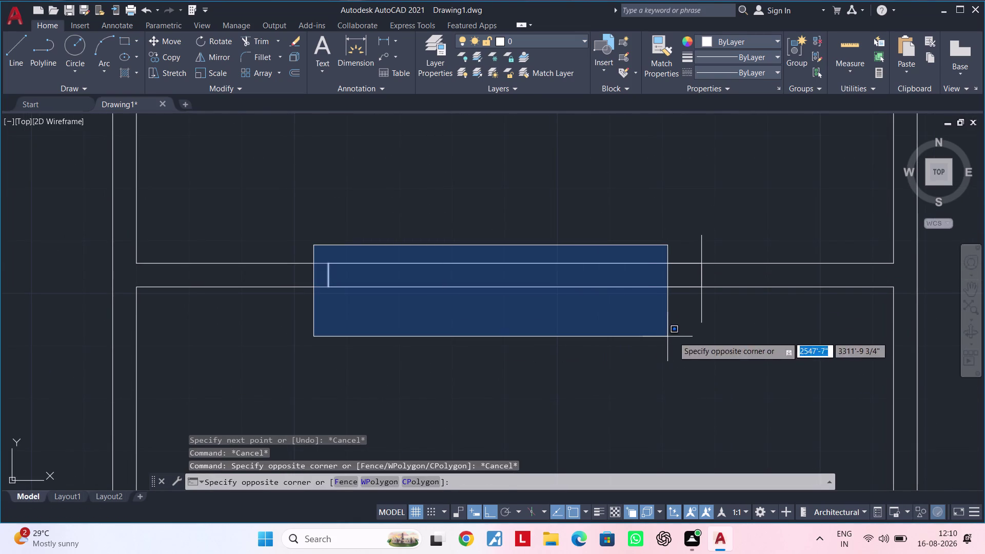
click(747, 336)
text(m)
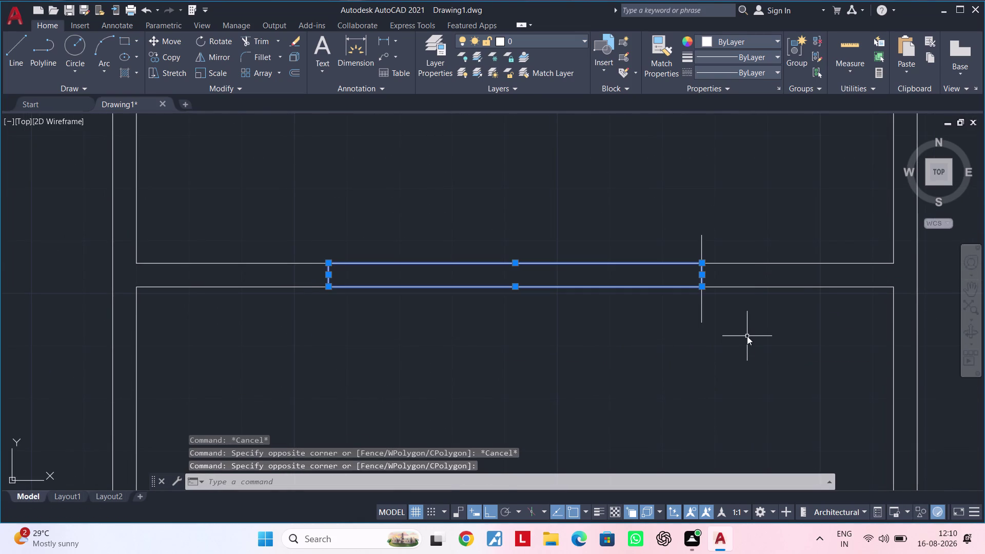
key(space)
click(699, 285)
click(695, 398)
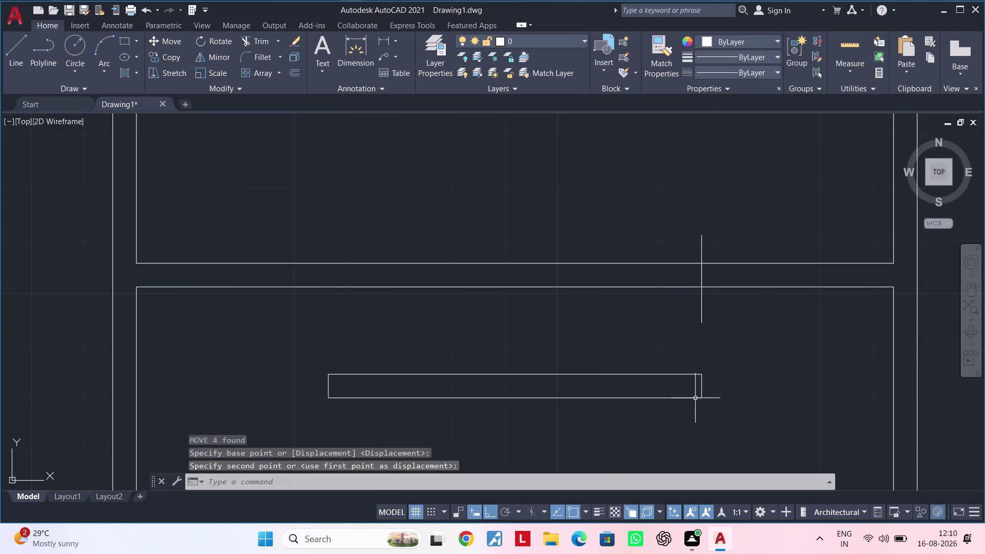
middle_drag(703, 395, 707, 316)
key(Escape)
scroll(up, 3)
key(Escape)
middle_drag(694, 340, 735, 344)
key(Escape)
key(Escape)
click(783, 266)
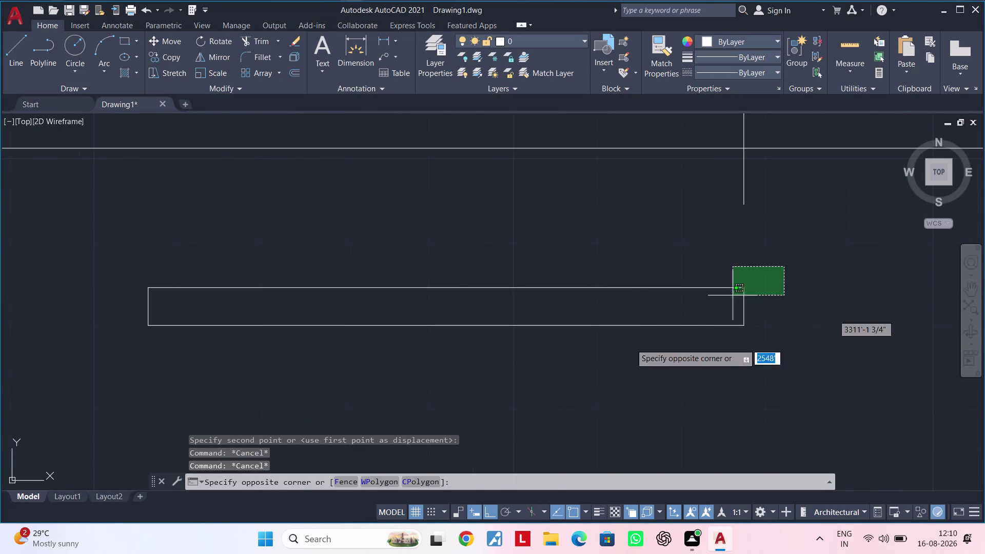
Pan and zoom to centre the narrow rectangular strip on screen.
click(137, 381)
middle_drag(317, 405, 444, 409)
scroll(up, 3)
key(Escape)
key(Escape)
scroll(down, 3)
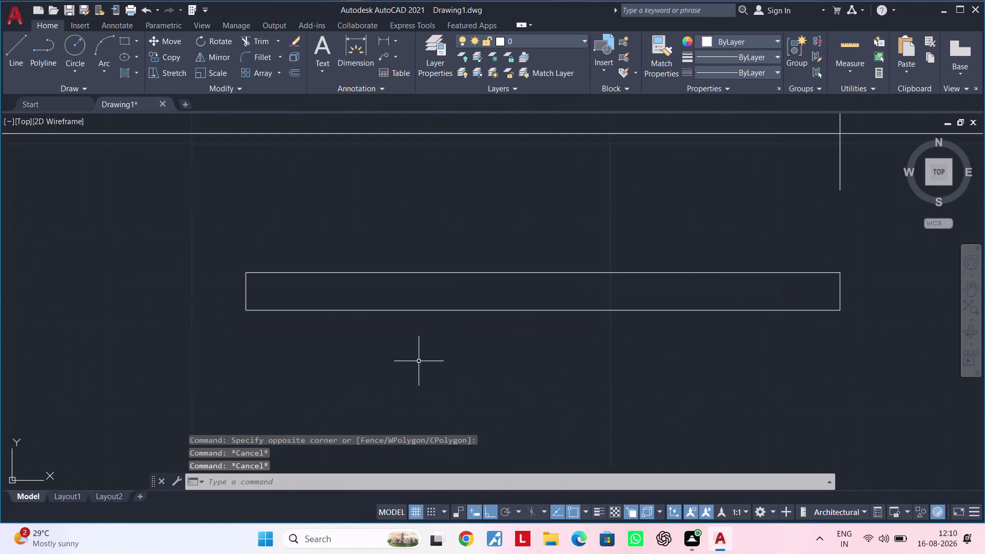
middle_drag(419, 362, 378, 376)
key(Escape)
key(Escape)
key(Escape)
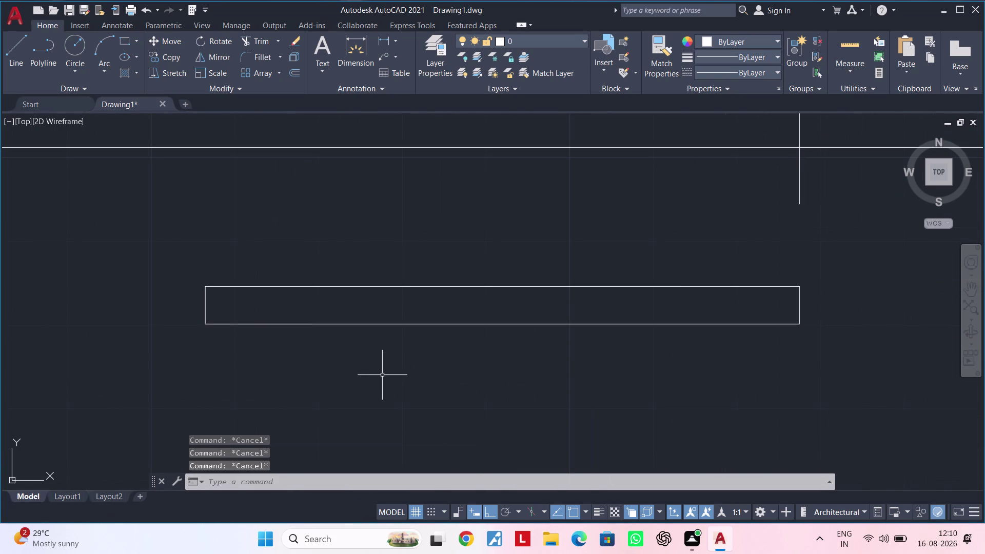
key(Escape)
key(Escape)
key(Escape)
key(Escape)
key(Escape)
middle_drag(319, 372, 388, 389)
key(Escape)
key(Escape)
key(Escape)
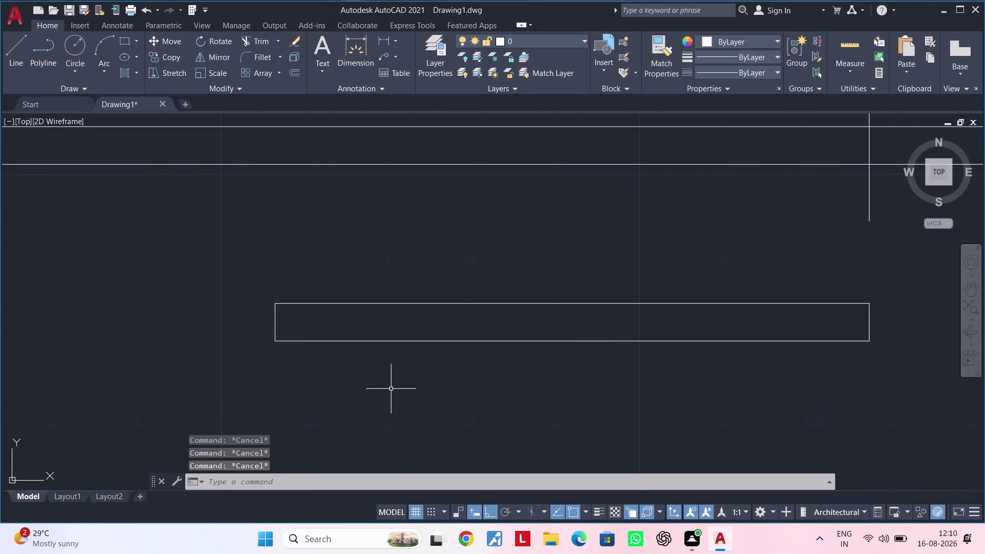
Offset both short end lines of the narrow rectangle 2 inches inward.
middle_drag(316, 362, 326, 380)
key(Escape)
key(Escape)
text(o)
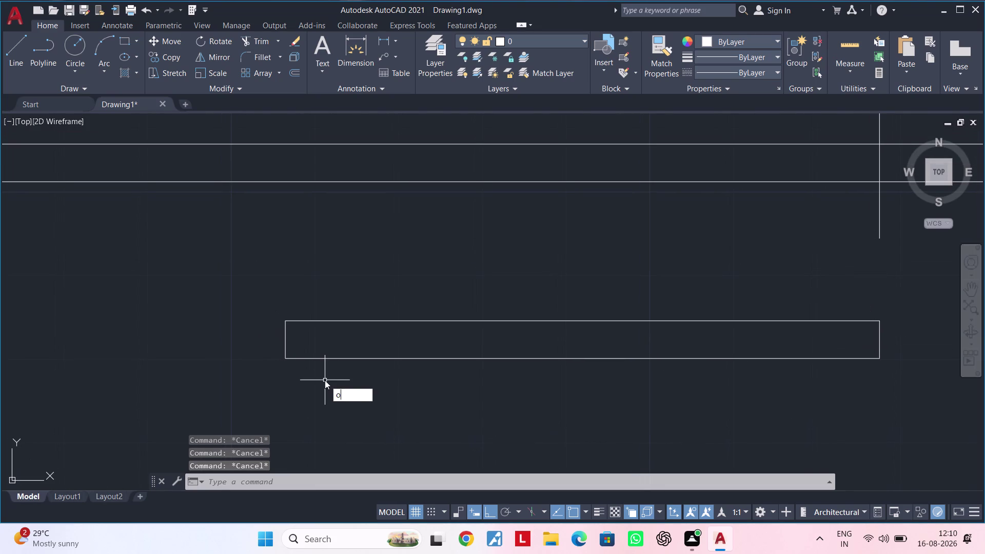
text(f 2")
key(Return)
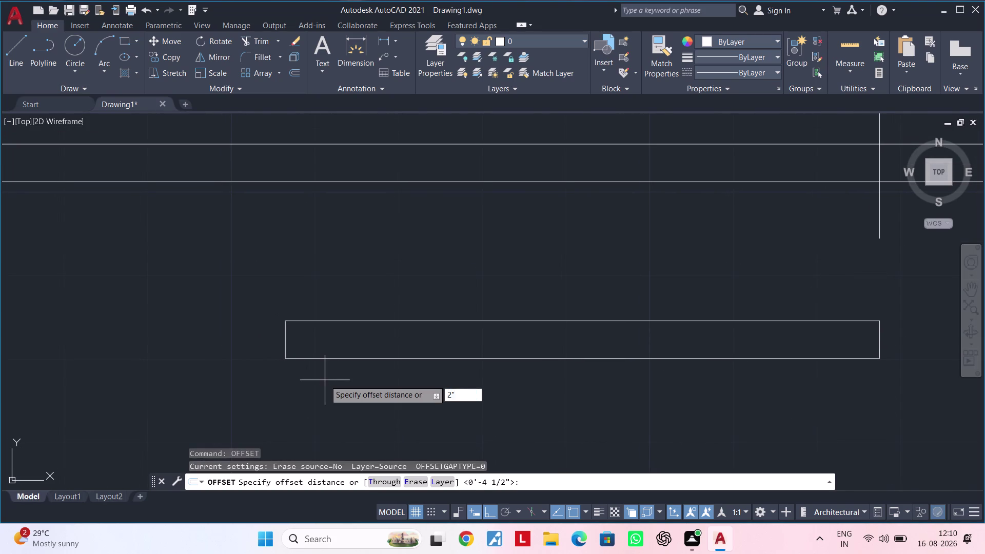
click(285, 343)
click(348, 344)
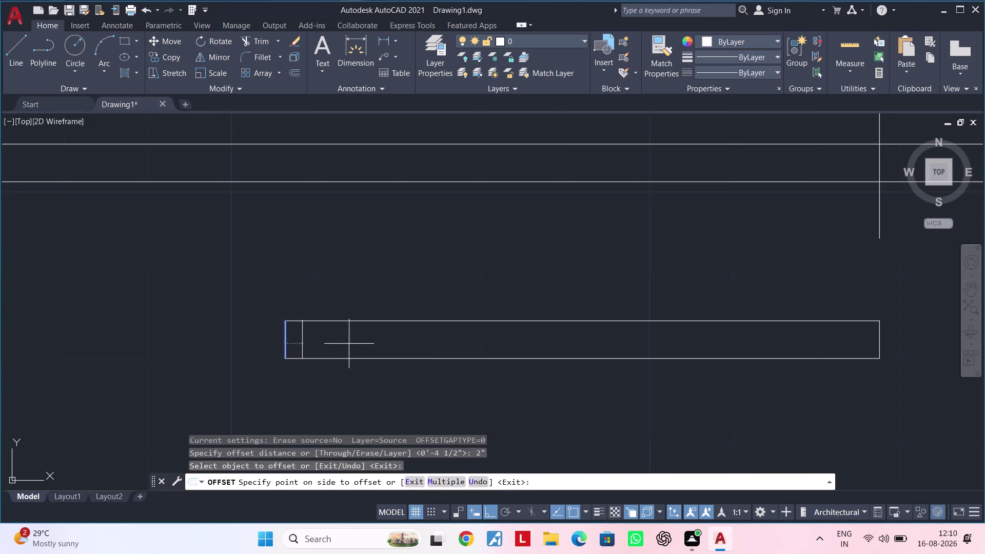
click(879, 338)
click(741, 344)
key(Escape)
key(Escape)
key(Escape)
scroll(up, 3)
middle_drag(564, 351, 577, 342)
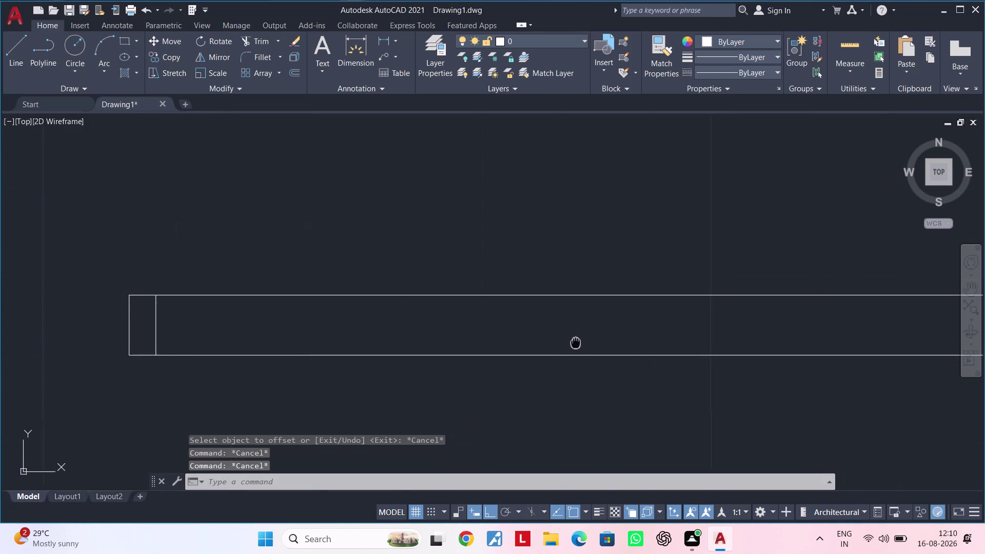
middle_drag(577, 342, 579, 340)
key(Escape)
key(Escape)
scroll(down, 3)
middle_drag(579, 340, 506, 331)
key(Escape)
key(Escape)
key(Escape)
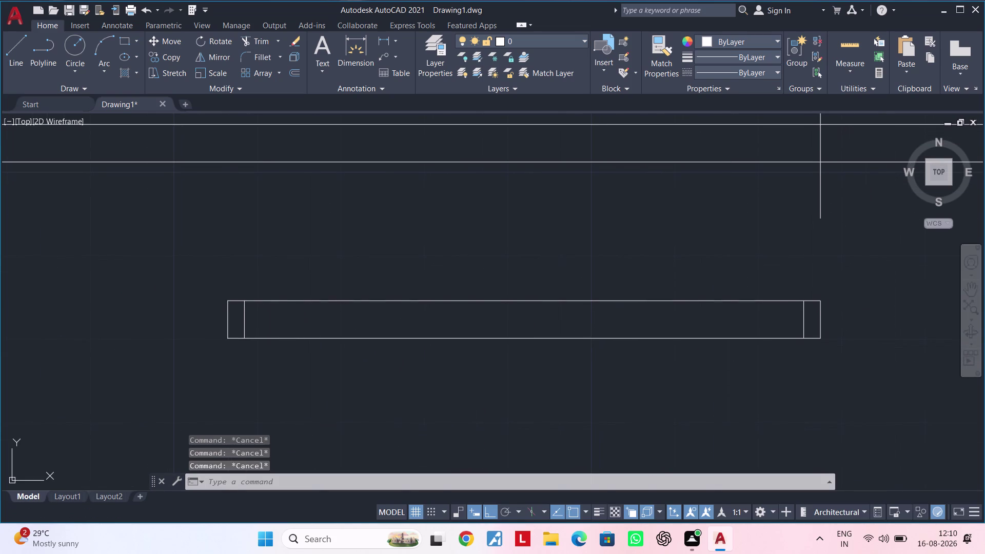
Draw a line across the rectangle from the top edge's midpoint to the bottom edge.
text(l)
key(space)
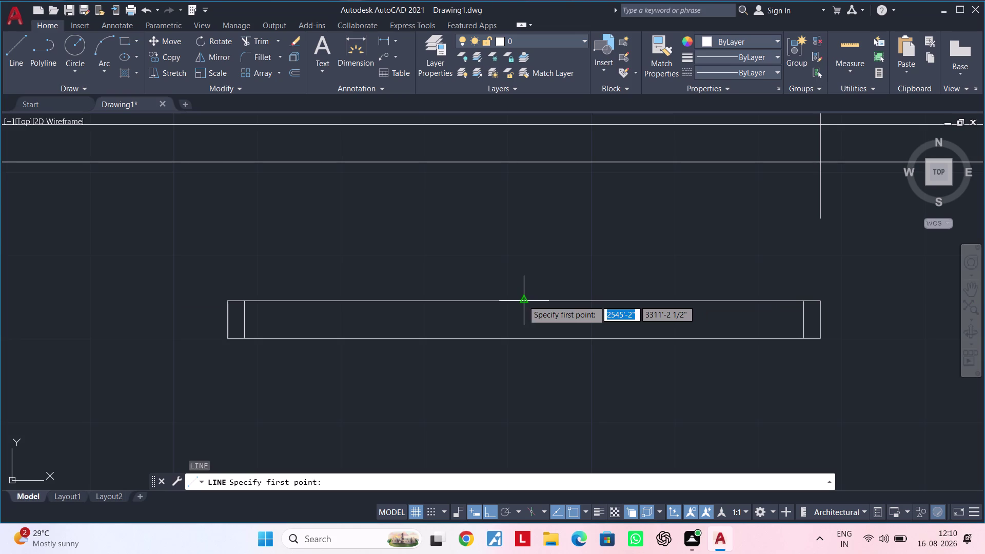
click(522, 300)
click(525, 339)
key(Escape)
key(Escape)
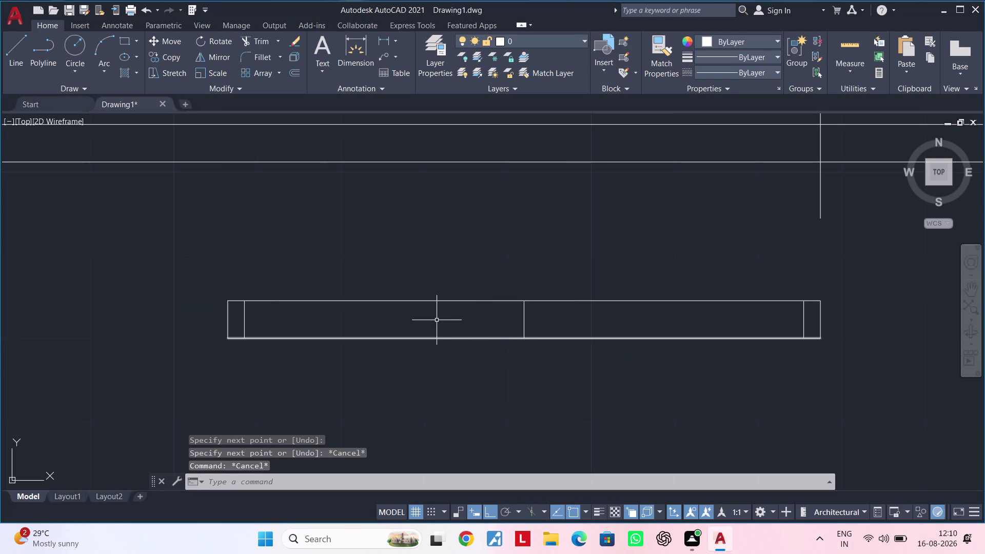
middle_drag(437, 320, 478, 319)
key(Escape)
key(Escape)
key(Escape)
middle_drag(468, 322, 486, 322)
key(Escape)
key(Escape)
key(Escape)
key(Escape)
key(Escape)
key(Escape)
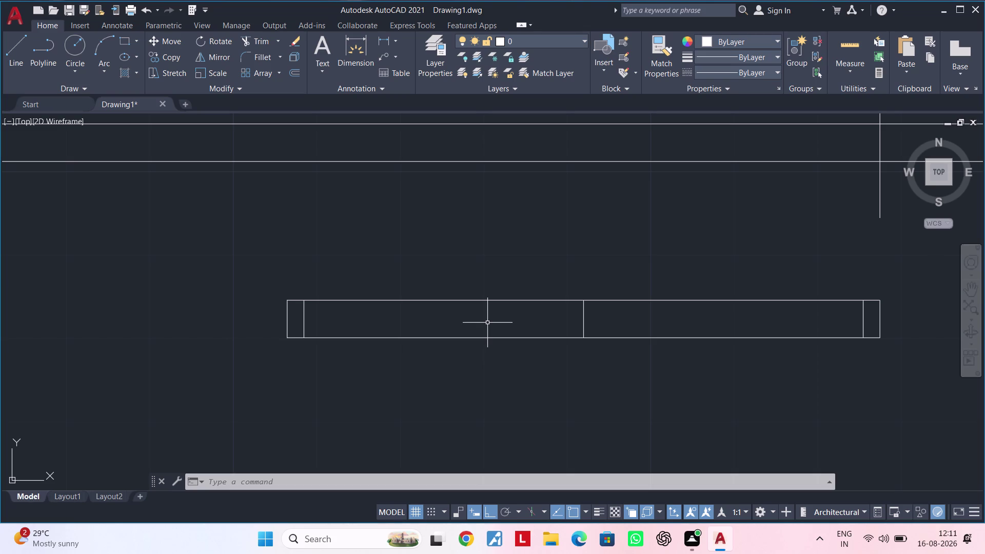
Draw a line from the left inner end line's midpoint straight across to the right inner end line.
key(Escape)
key(Escape)
key(Escape)
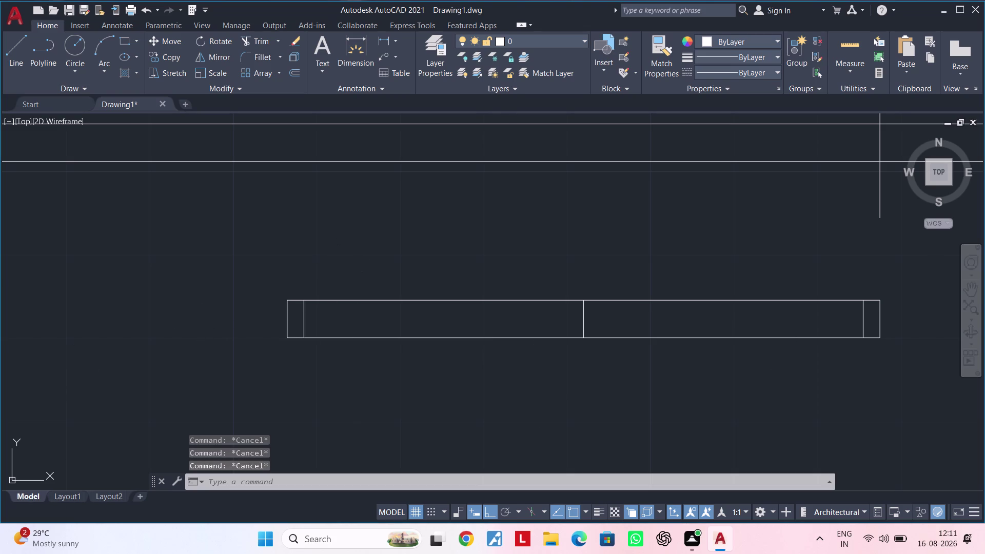
key(l)
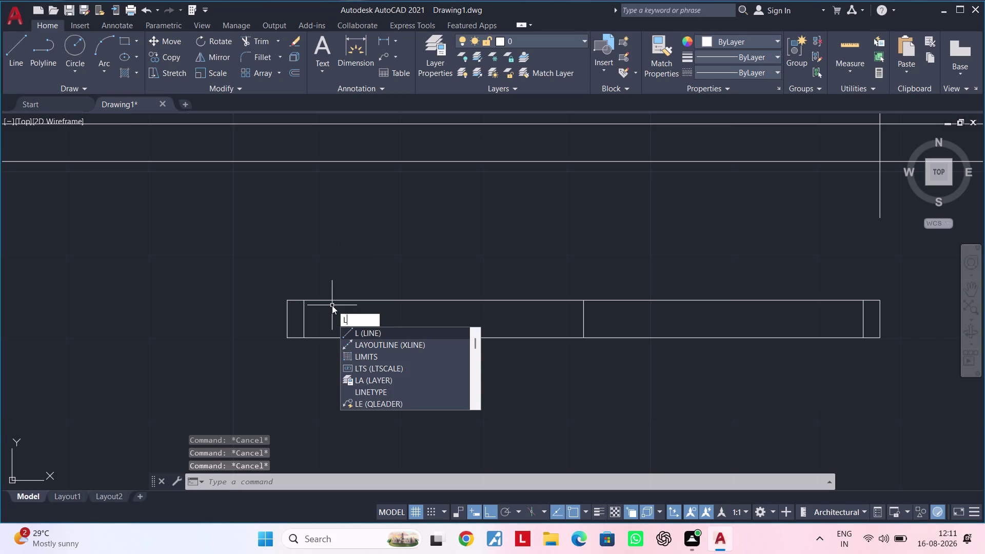
key(space)
click(302, 317)
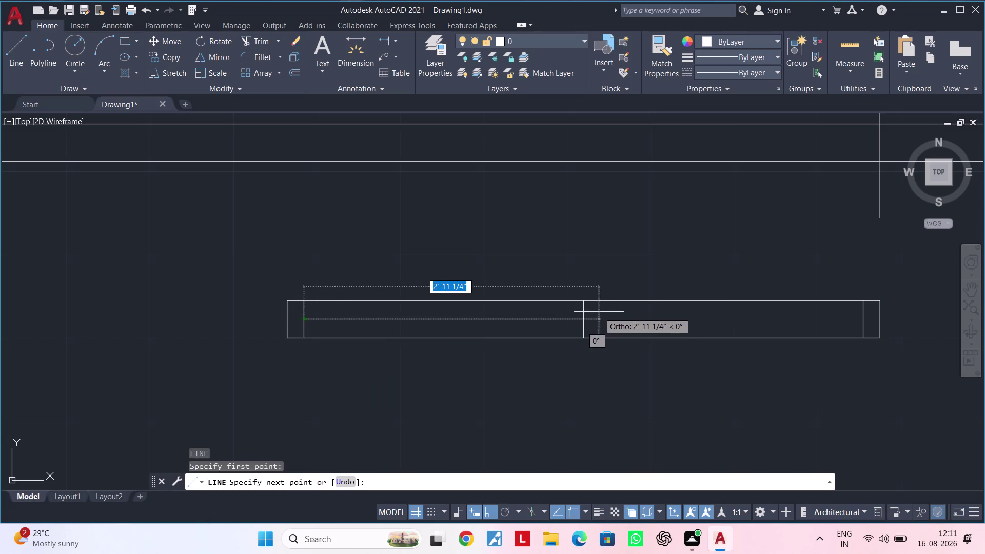
click(864, 317)
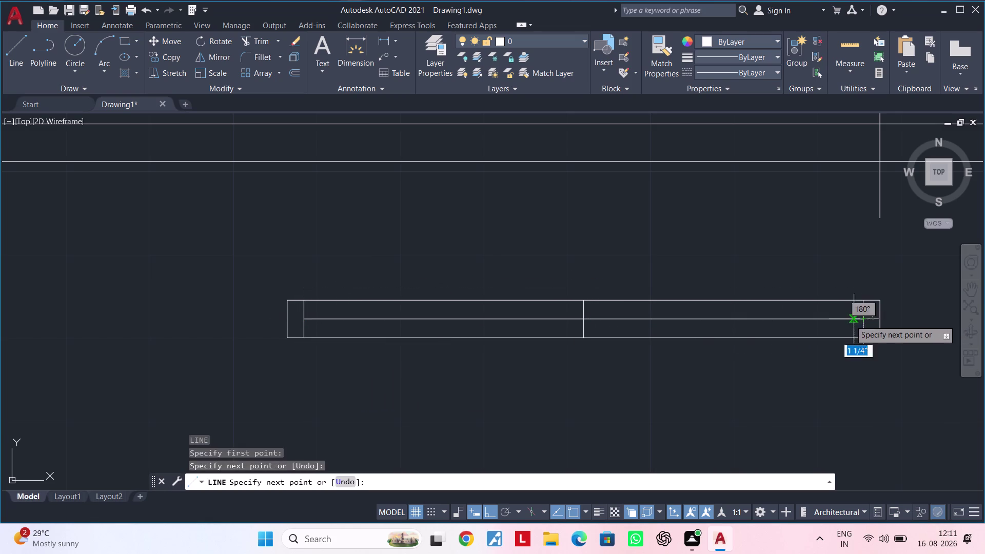
key(Escape)
key(Escape)
middle_drag(602, 324, 627, 306)
key(Escape)
scroll(up, 3)
middle_drag(649, 288, 578, 311)
key(Escape)
key(Escape)
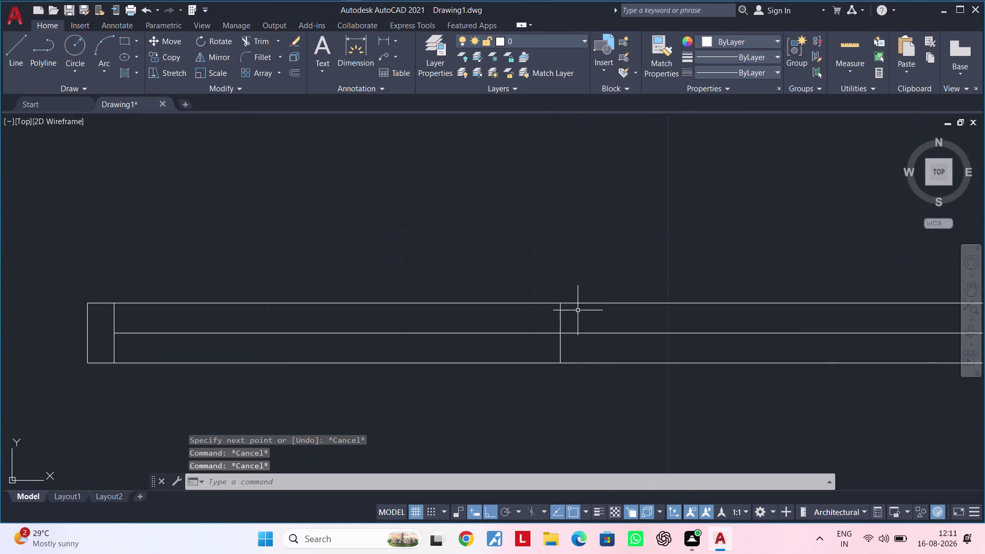
key(Escape)
key(Escape)
Offset the middle cross line 1 inch to each side.
text(of)
key(space)
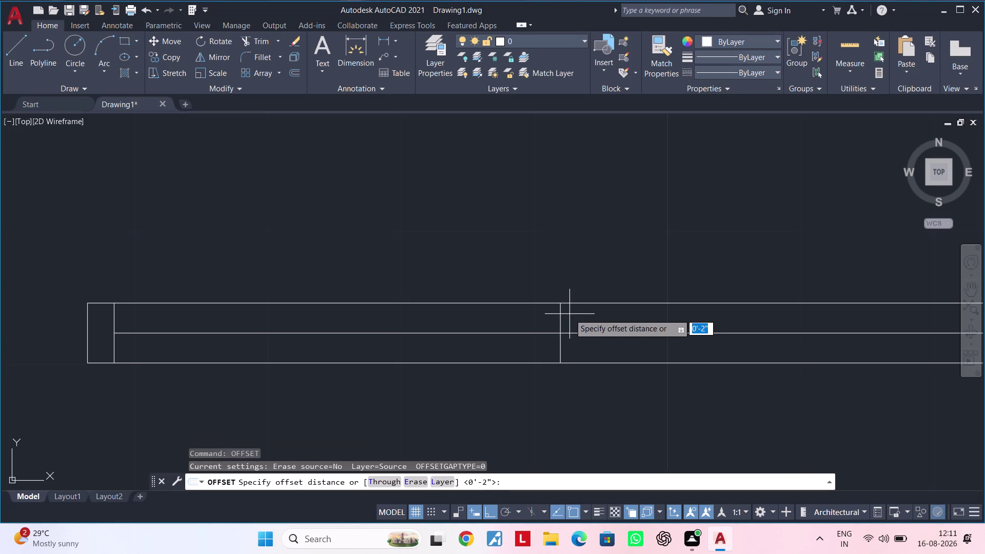
text(1")
key(Return)
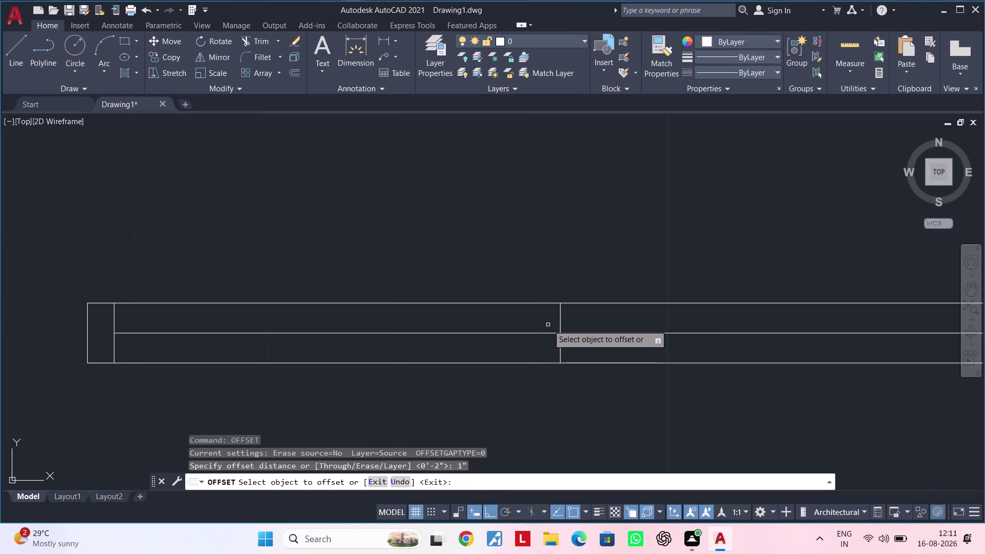
click(559, 319)
click(531, 319)
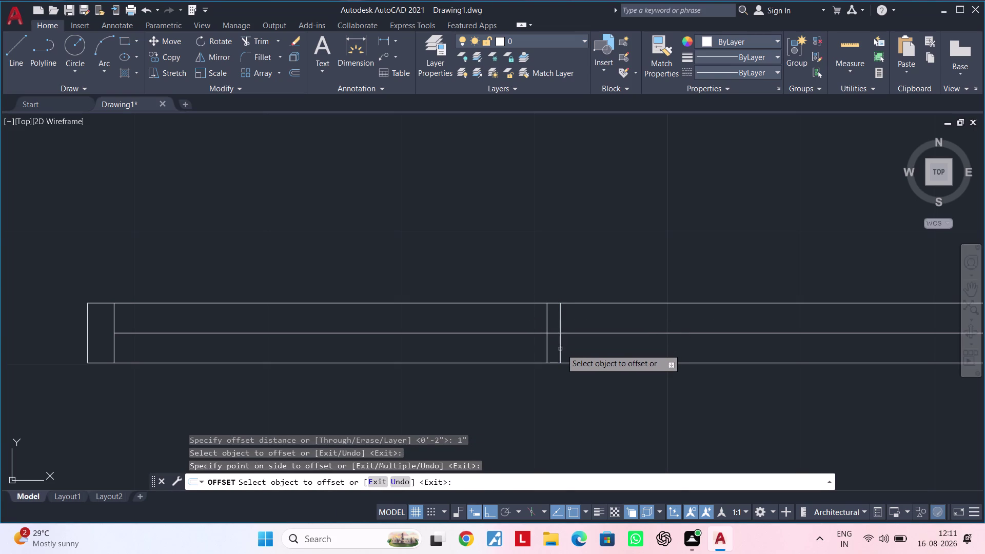
click(559, 349)
click(618, 350)
key(Escape)
key(Escape)
key(Escape)
Trim each copy's opposite half and remove both halves of the original middle line.
key(t)
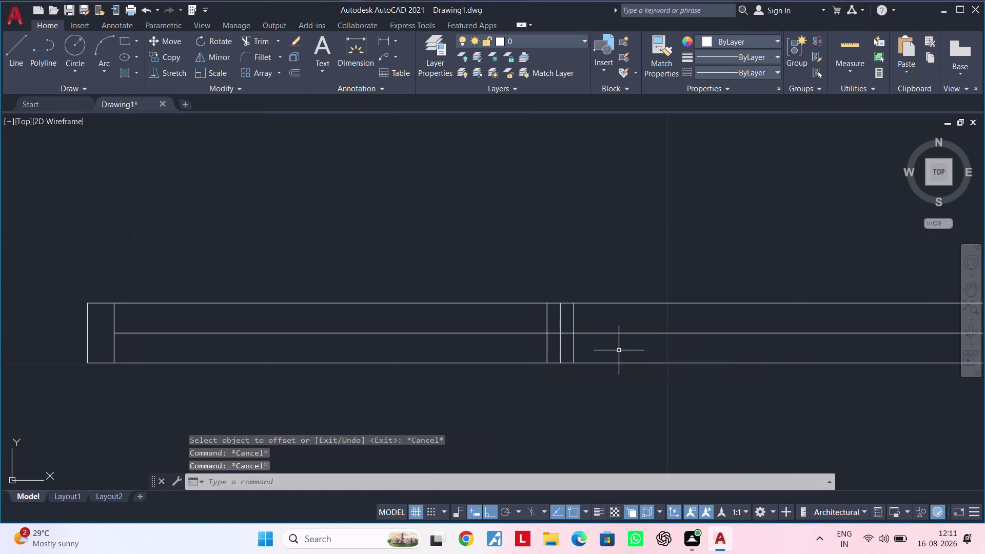
text(r)
key(space)
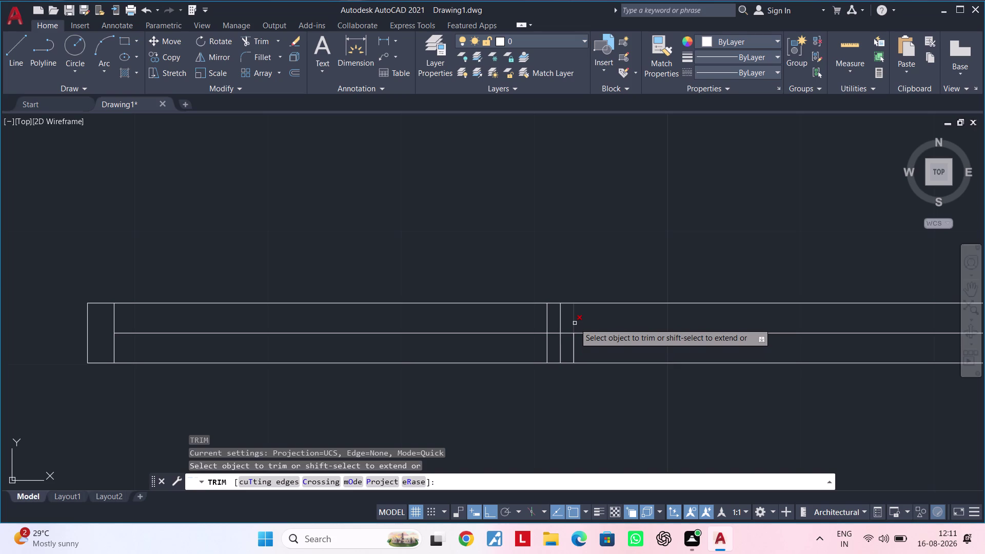
click(574, 323)
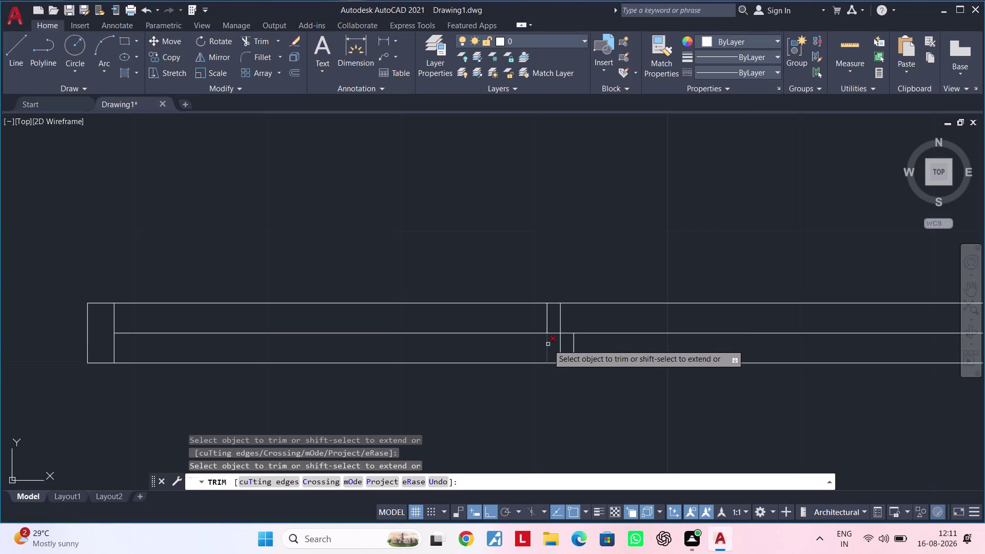
click(547, 344)
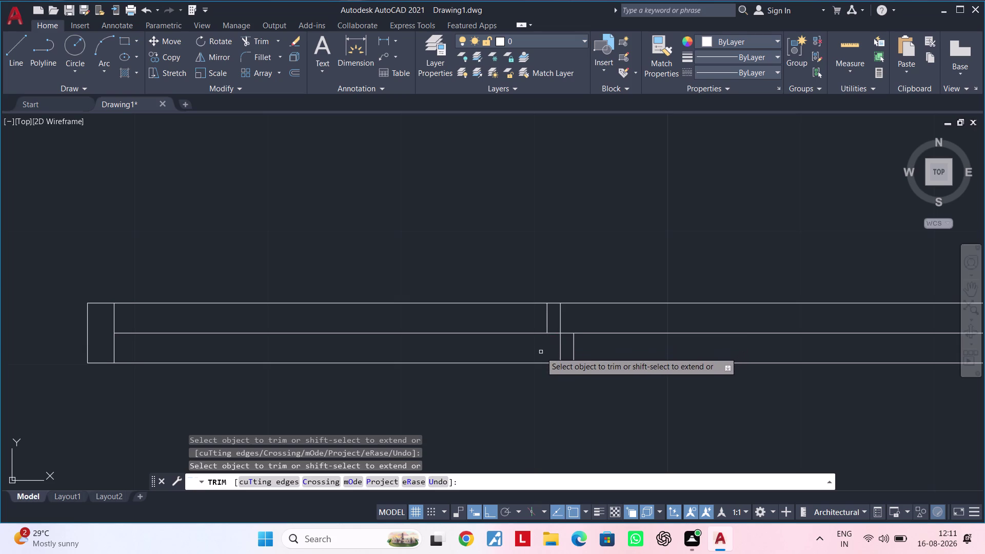
middle_drag(540, 352, 492, 366)
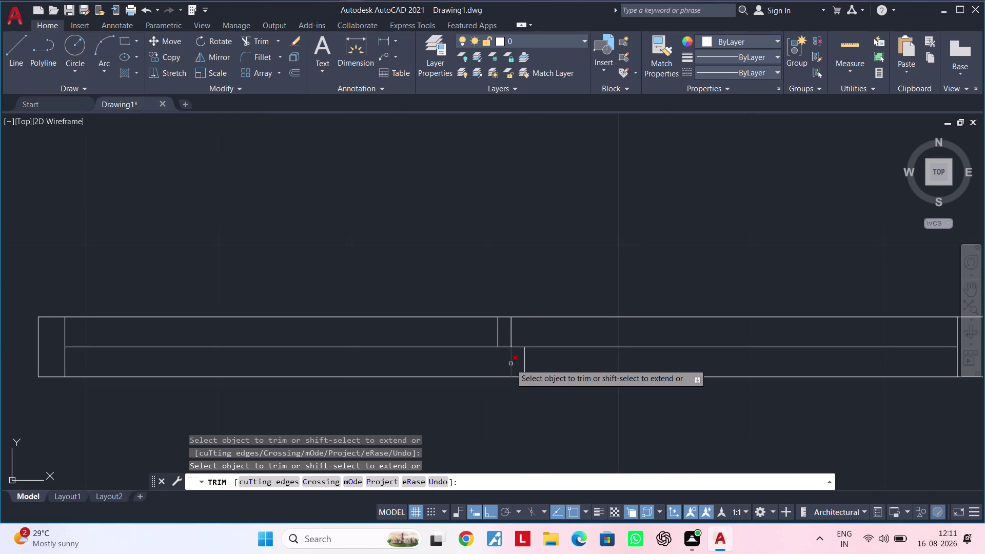
click(511, 363)
click(510, 331)
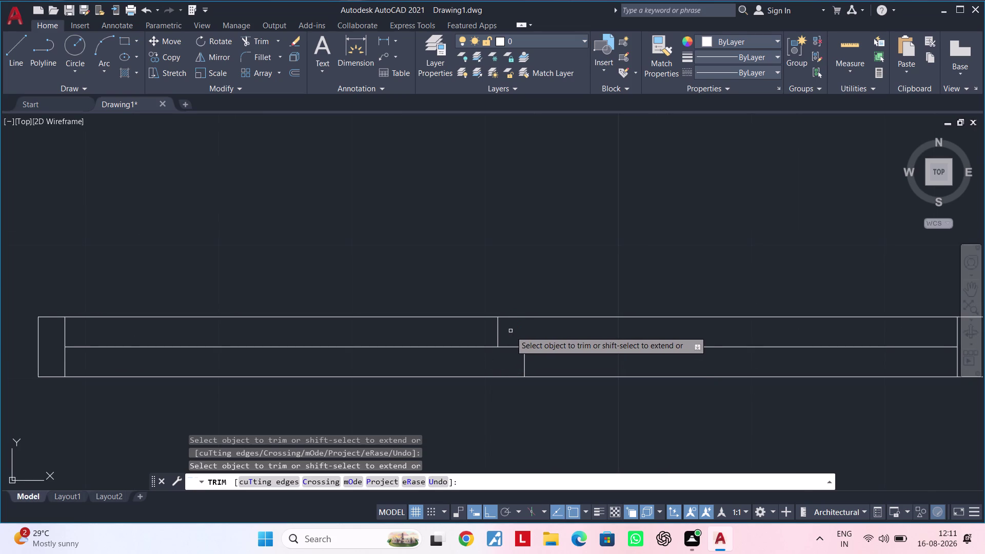
scroll(down, 3)
middle_drag(510, 360, 544, 356)
key(Escape)
key(Escape)
key(Escape)
key(Escape)
key(Escape)
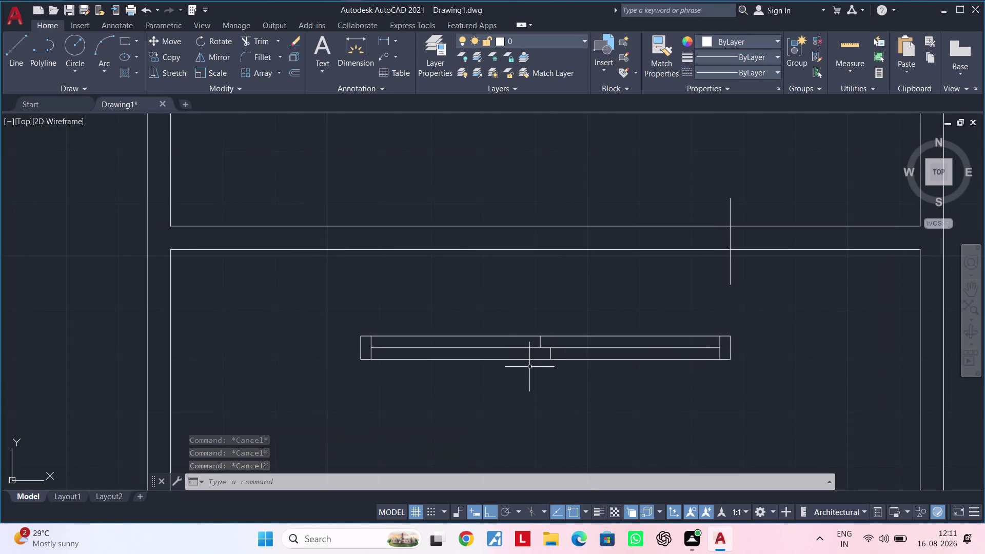
middle_drag(552, 379, 531, 397)
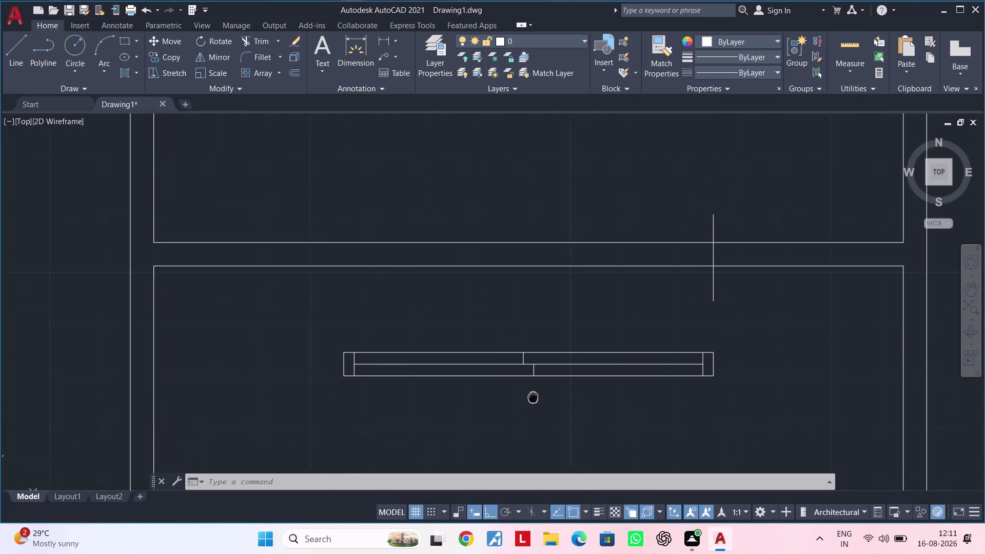
Select the strip's wall lines, adding a window around its left end.
middle_drag(530, 397, 513, 401)
scroll(up, 3)
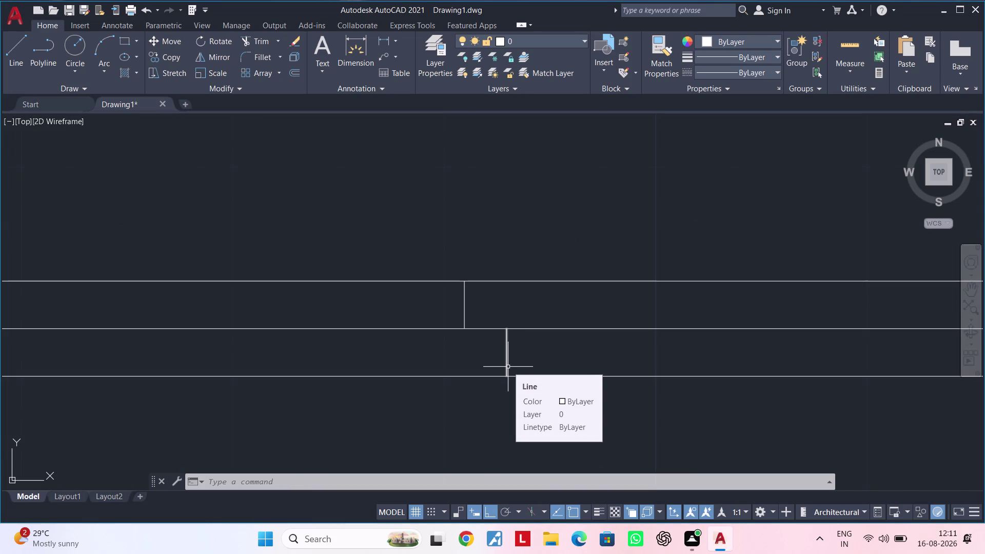
click(508, 366)
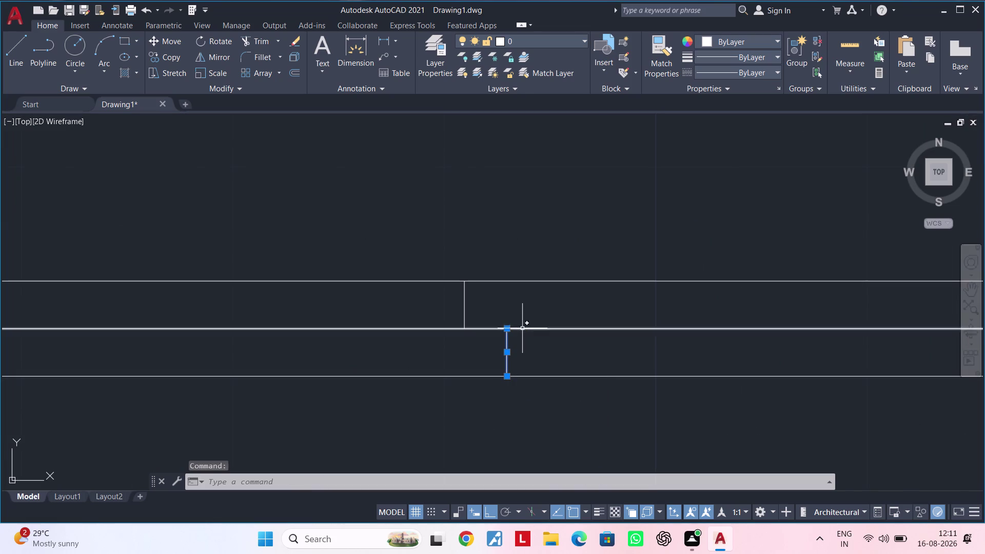
click(523, 329)
click(530, 281)
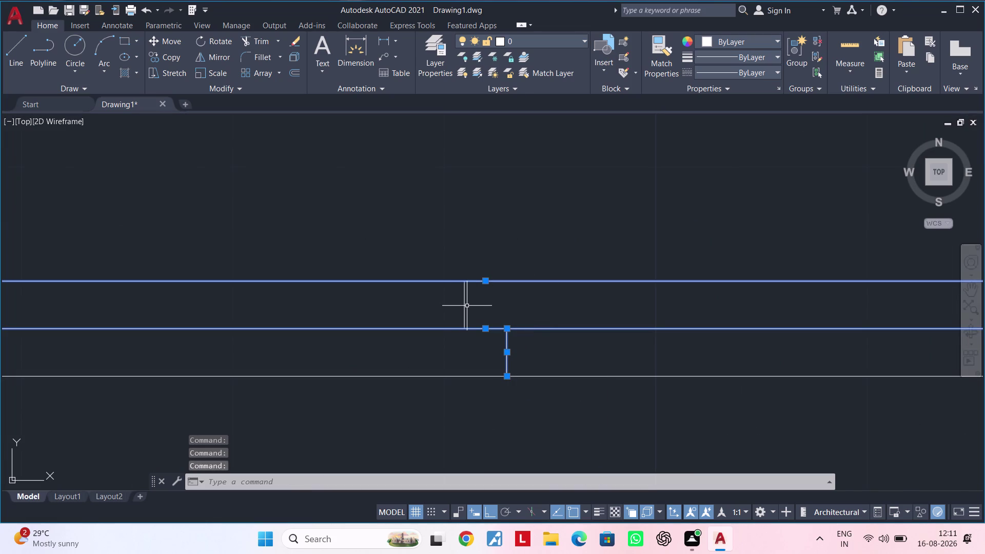
click(464, 307)
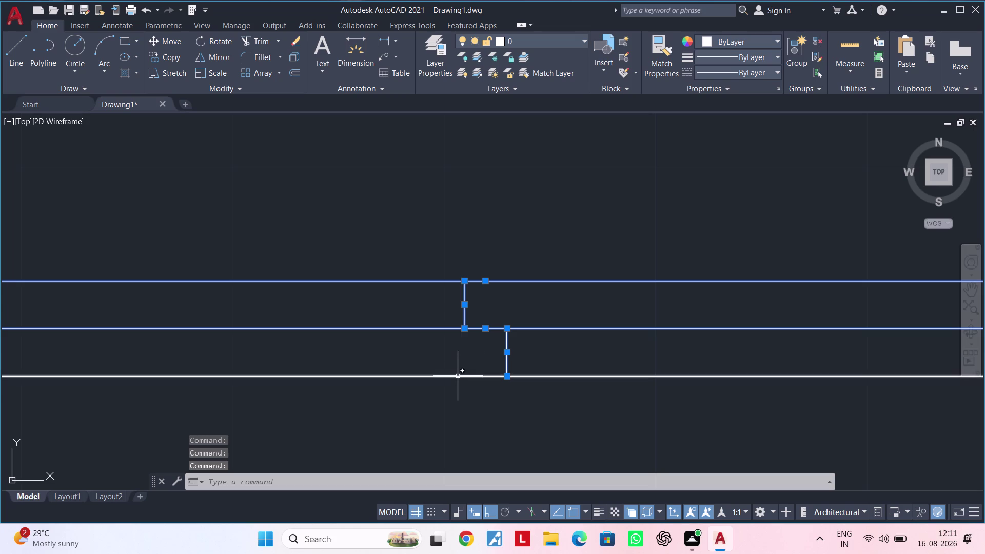
click(457, 376)
scroll(down, 3)
scroll(up, 3)
scroll(up, 3)
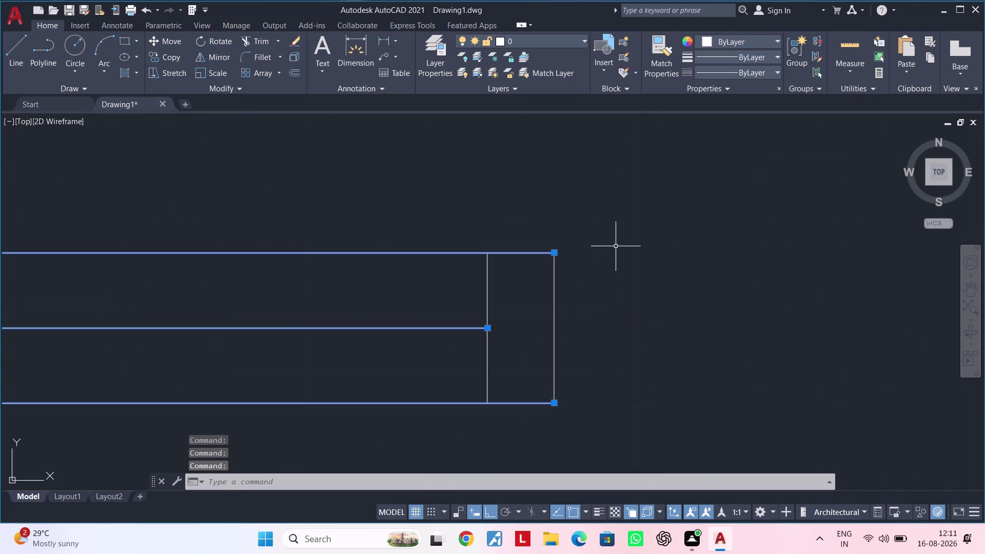
click(613, 225)
click(471, 468)
scroll(down, 3)
middle_drag(476, 462, 566, 421)
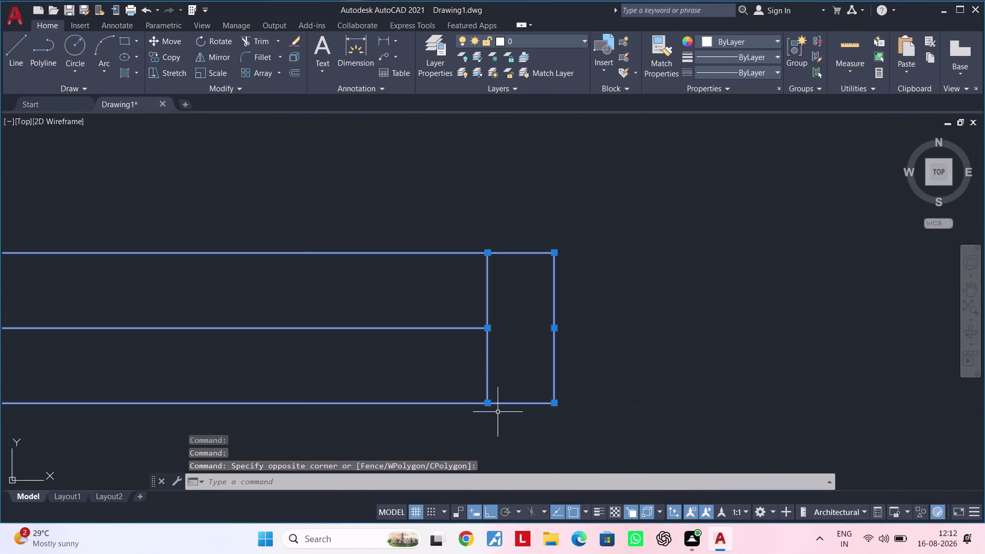
scroll(down, 3)
middle_drag(481, 423, 711, 415)
click(161, 322)
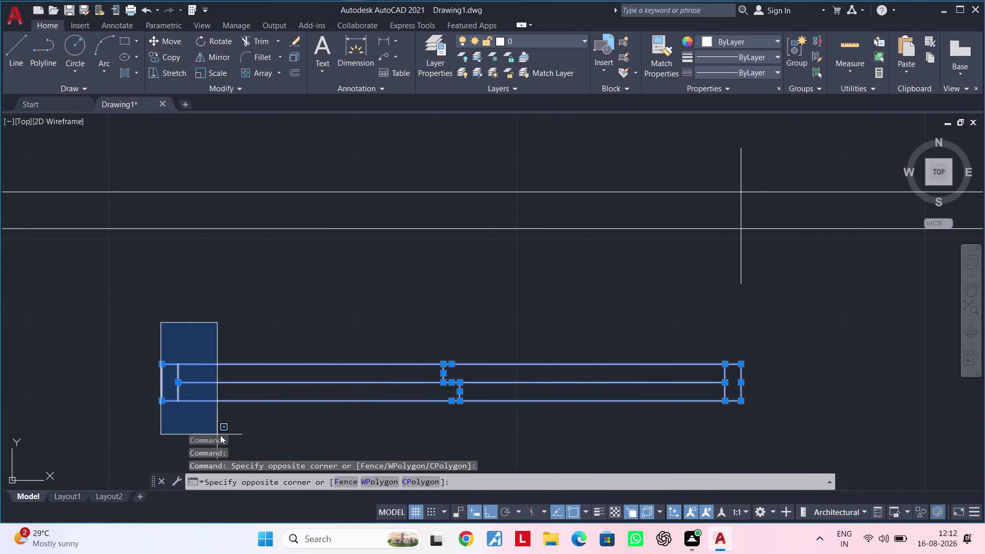
click(199, 416)
middle_drag(281, 407, 229, 366)
middle_drag(283, 402, 365, 395)
Run JOIN on the strip's middle and end lines, then repick them and retry the join.
text(j)
key(space)
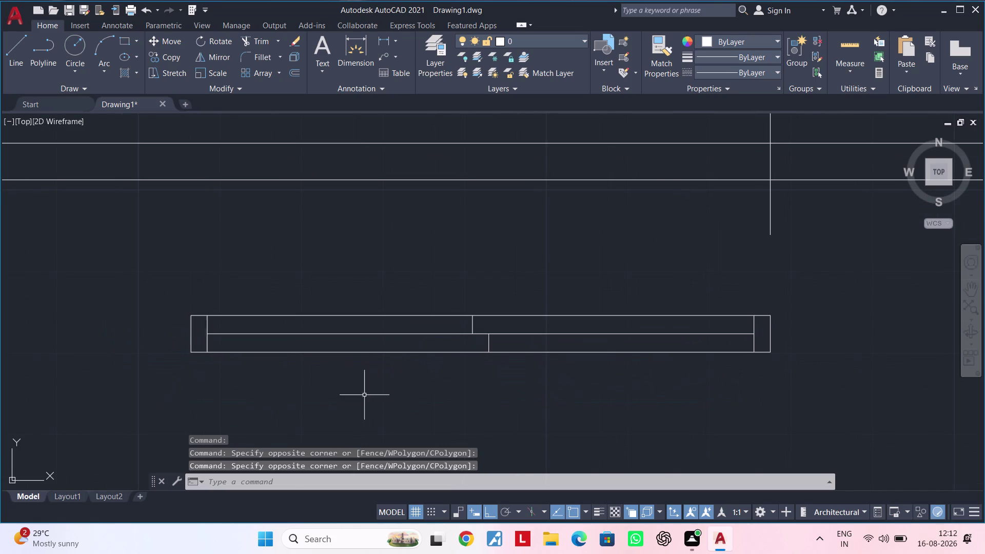
click(471, 328)
click(487, 343)
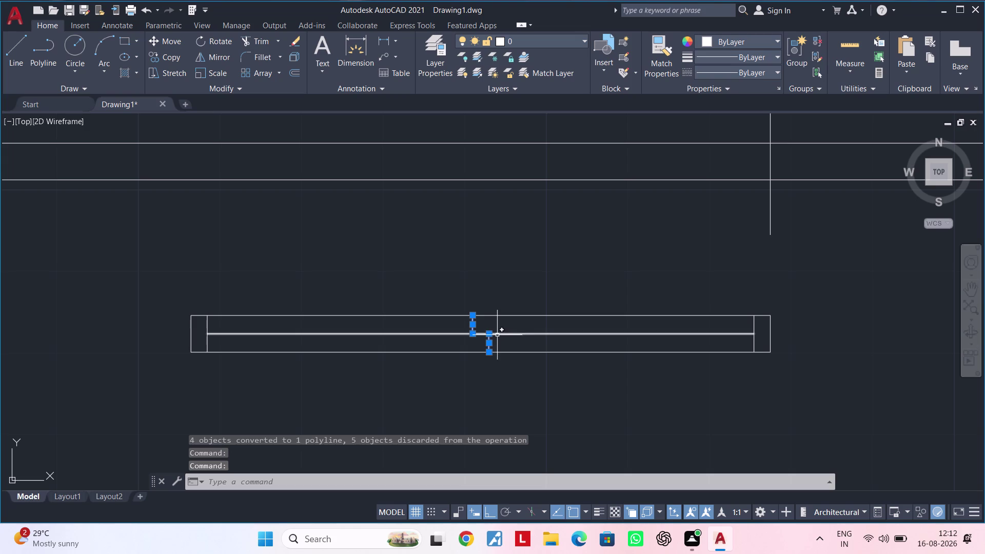
click(497, 335)
click(208, 342)
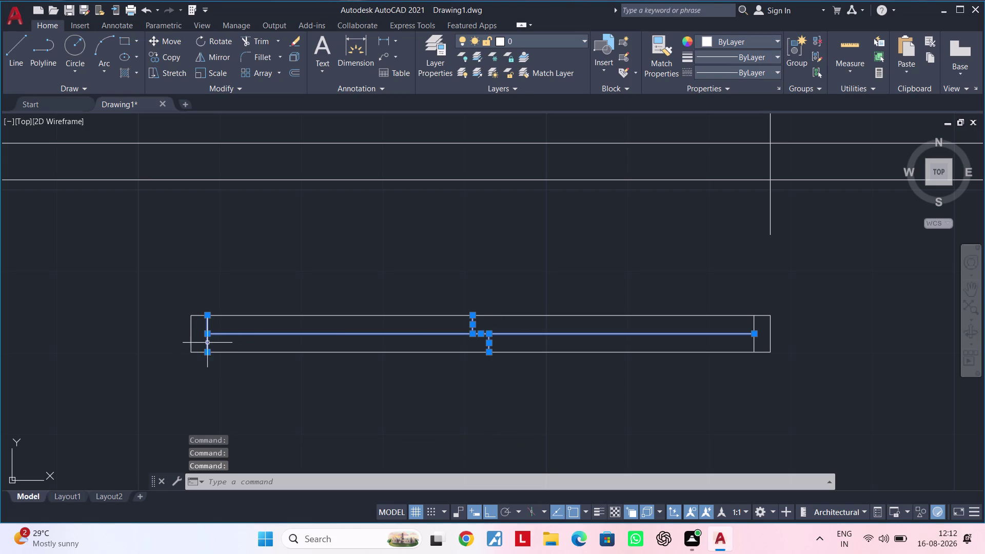
click(755, 347)
text(j)
key(space)
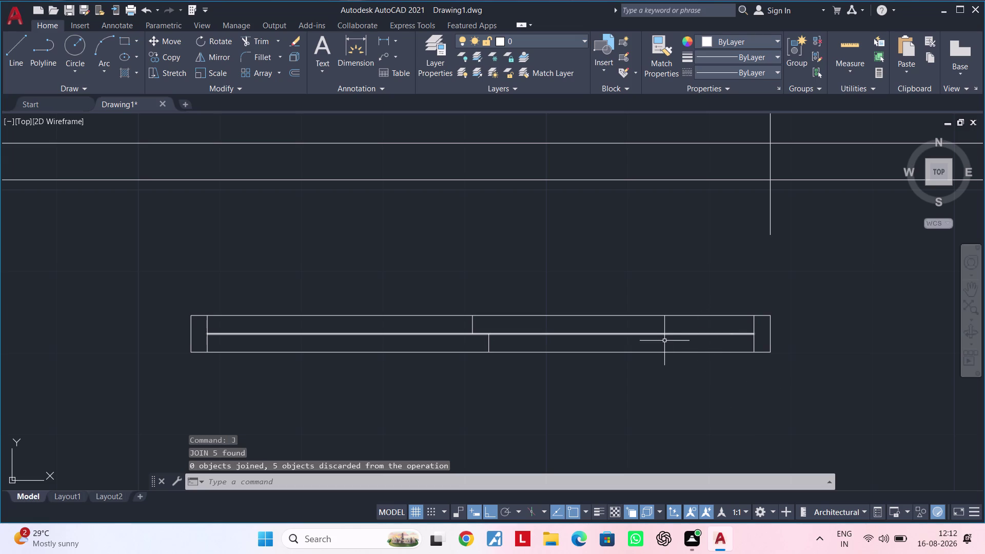
Clear the selection and zoom out to show the rooms around the strip.
key(Escape)
key(Escape)
middle_drag(638, 383, 632, 404)
key(Escape)
key(Escape)
key(Escape)
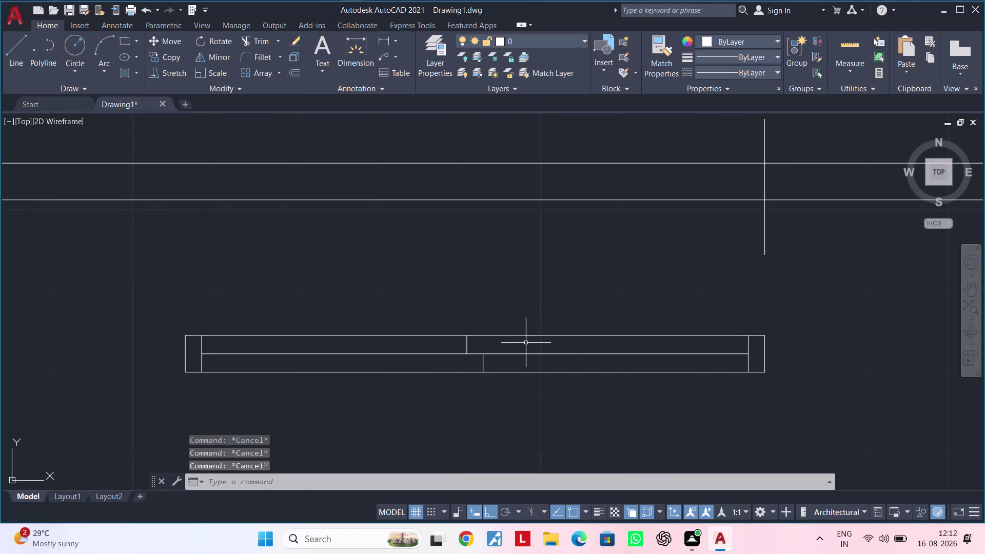
click(525, 342)
key(Escape)
key(Escape)
scroll(down, 3)
middle_drag(423, 389, 449, 351)
key(Escape)
key(Escape)
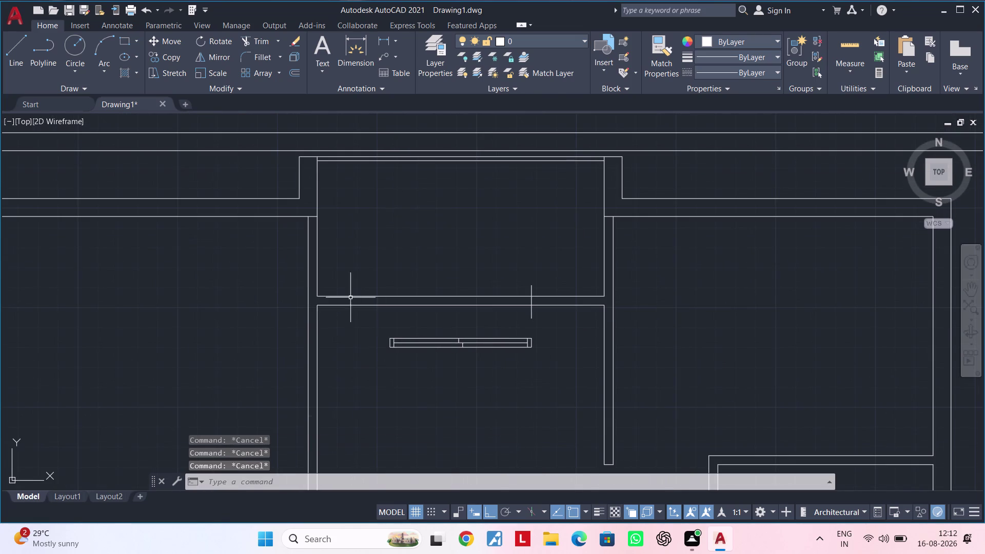
drag(350, 296, 365, 307)
key(Escape)
key(Escape)
click(380, 332)
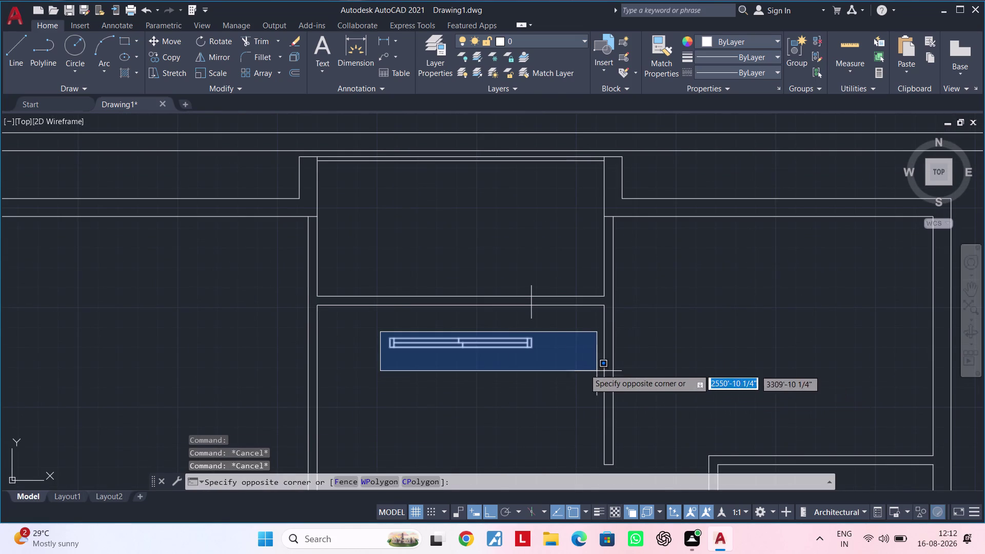
click(546, 366)
scroll(up, 3)
middle_drag(528, 367, 531, 420)
key(Escape)
key(Escape)
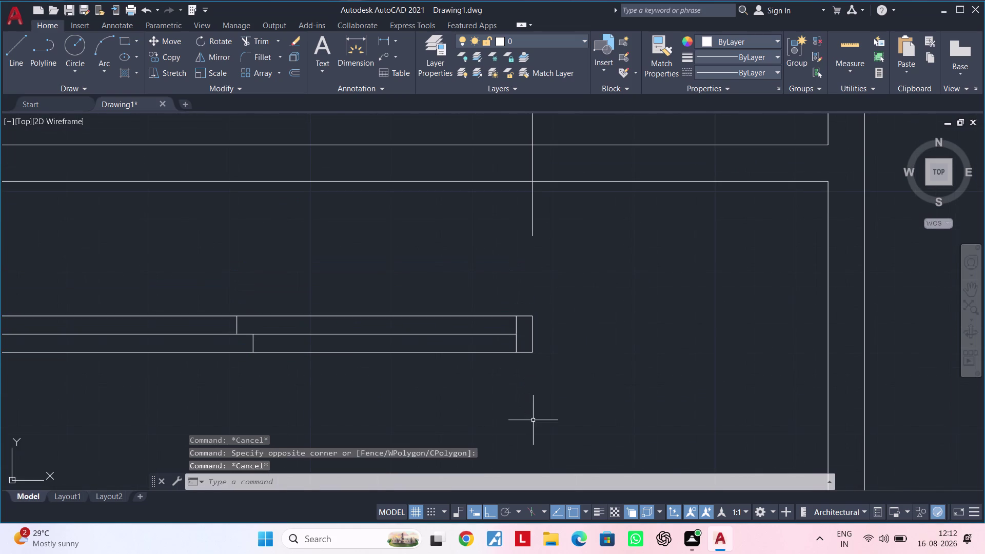
key(Escape)
middle_drag(520, 402, 555, 397)
scroll(down, 3)
click(610, 302)
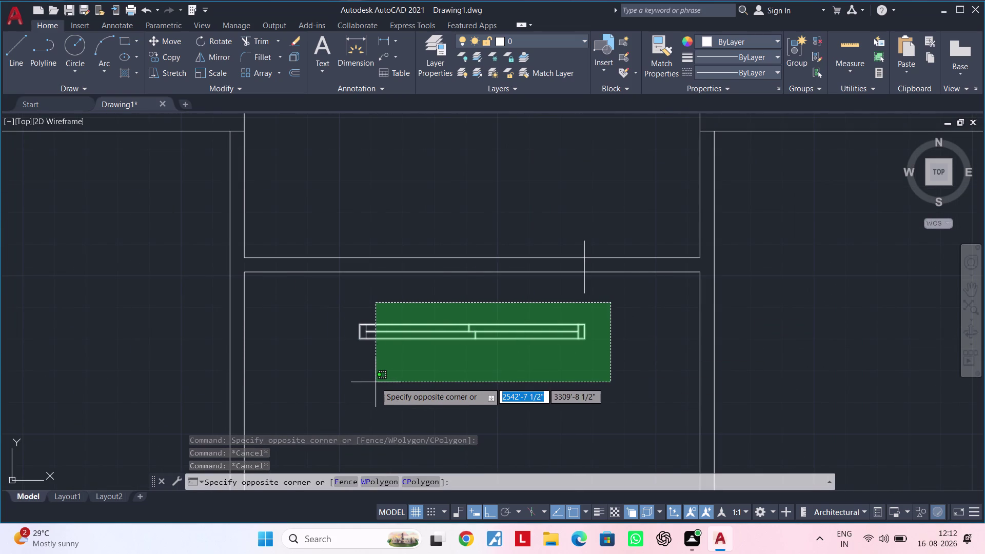
click(338, 382)
scroll(up, 3)
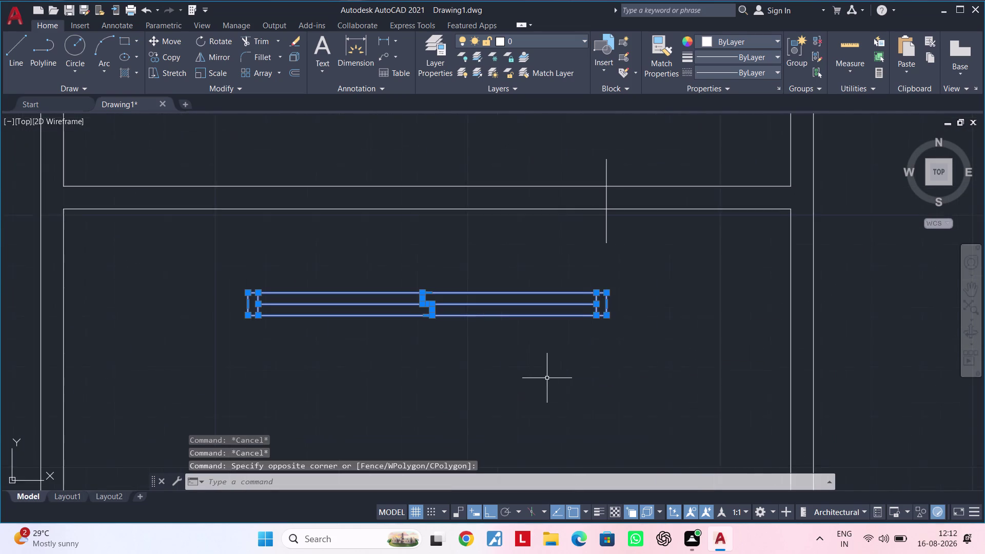
middle_drag(542, 388, 519, 409)
text(m)
key(space)
scroll(up, 3)
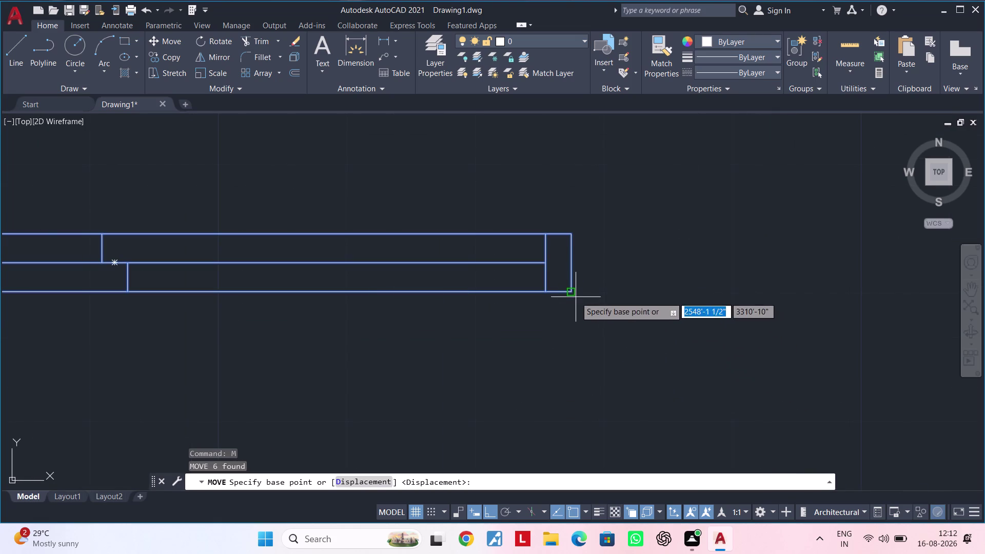
click(574, 293)
scroll(down, 3)
middle_drag(575, 256, 584, 359)
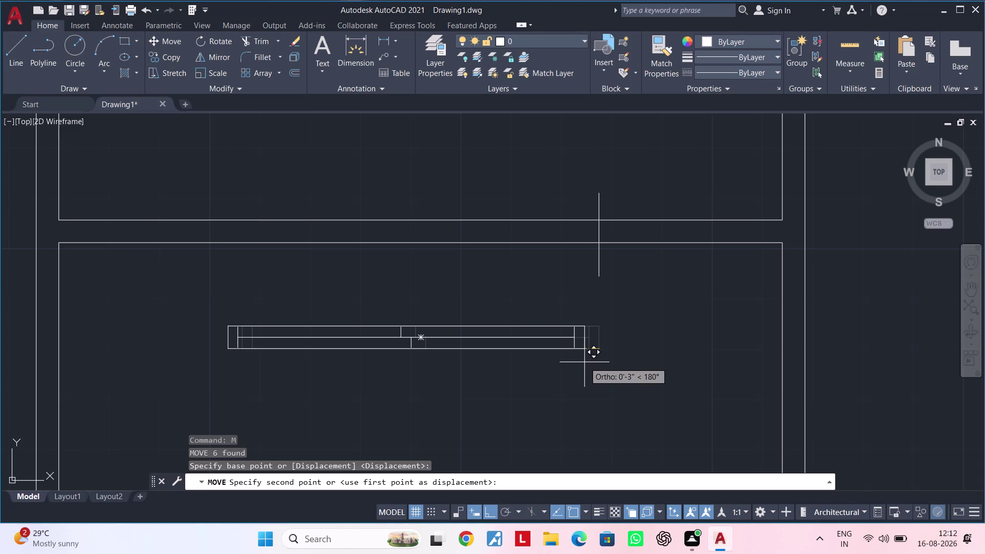
key(Escape)
key(Escape)
key(Escape)
middle_drag(553, 368, 629, 365)
key(Escape)
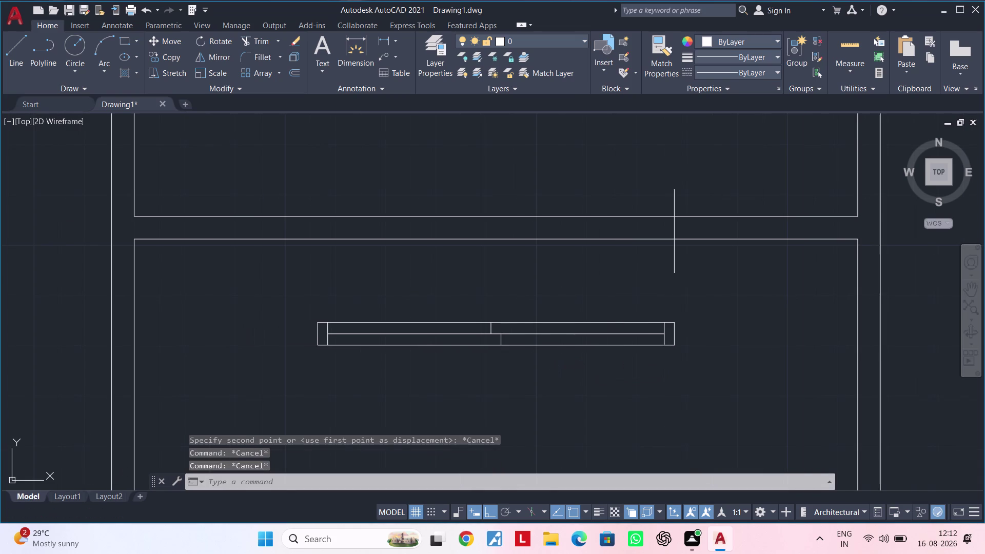
key(Escape)
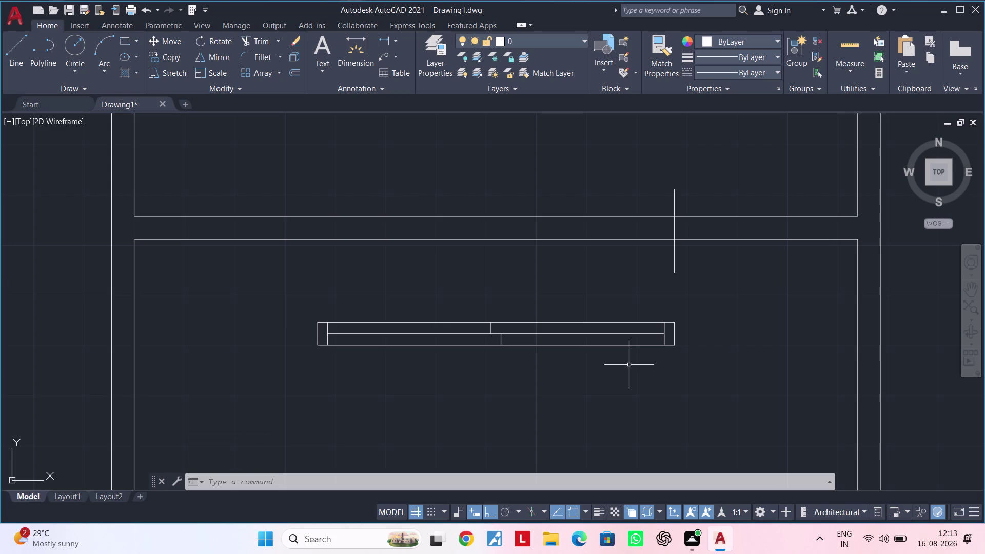
key(Escape)
key(Escape)
key(Escape)
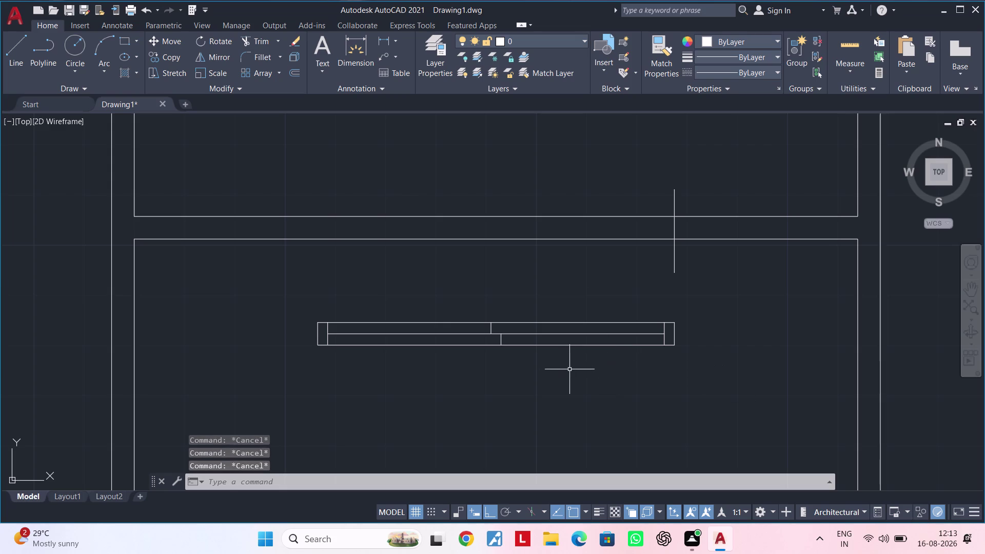
Window-select the wall strip and explode it into separate lines with X.
click(686, 312)
click(291, 370)
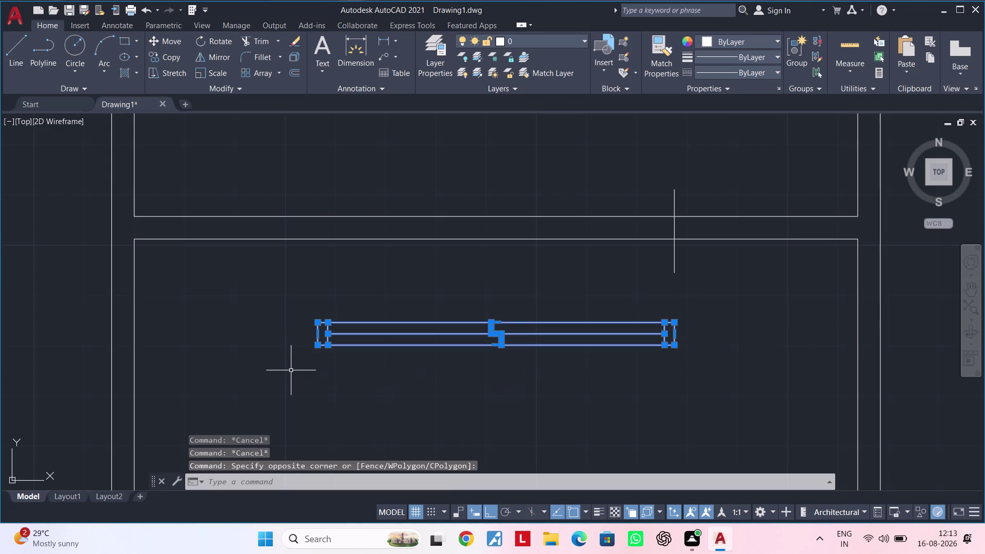
text(x)
key(space)
scroll(up, 3)
middle_drag(298, 362, 377, 345)
scroll(up, 3)
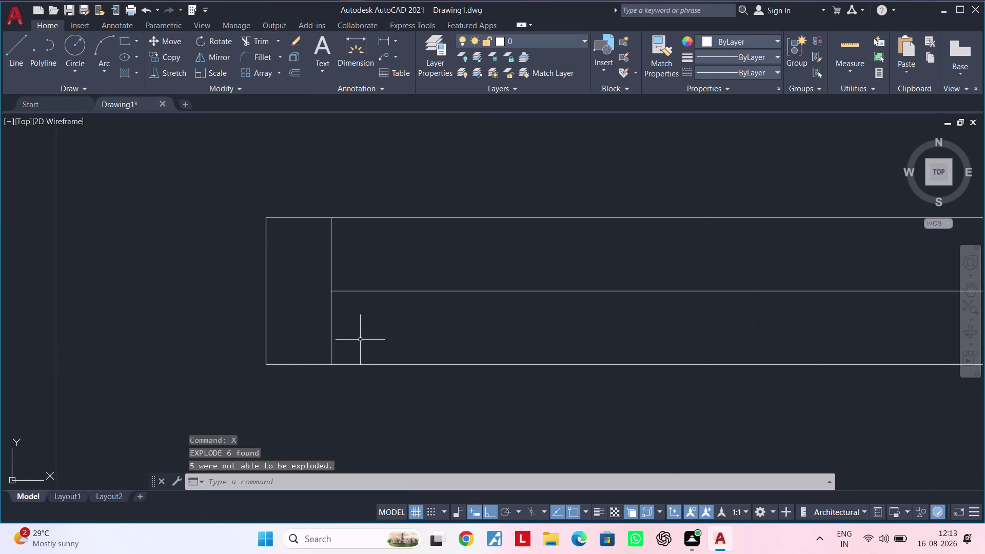
middle_drag(377, 334, 278, 355)
key(Escape)
key(Escape)
key(Escape)
Offset the strip's middle line 2" toward its bottom edge.
text(of)
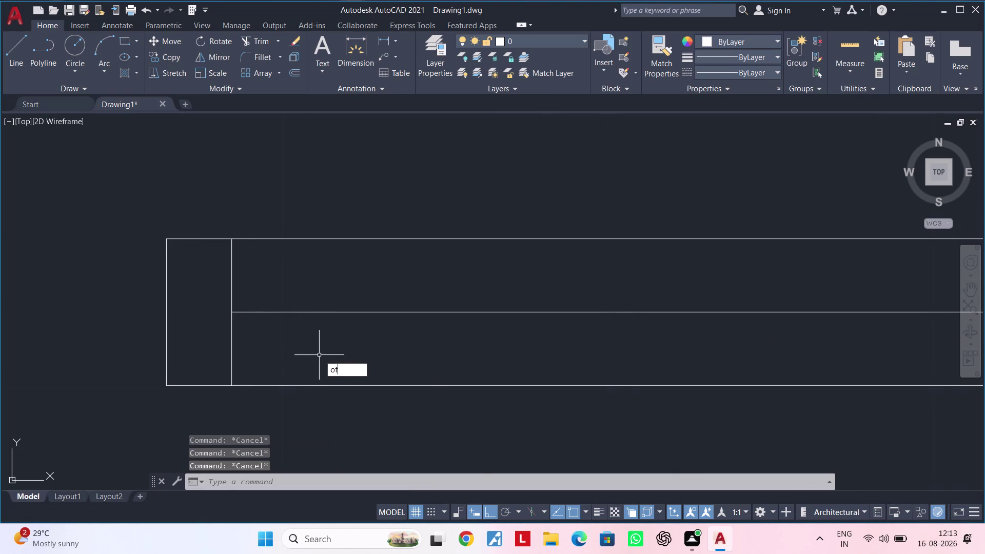
key(space)
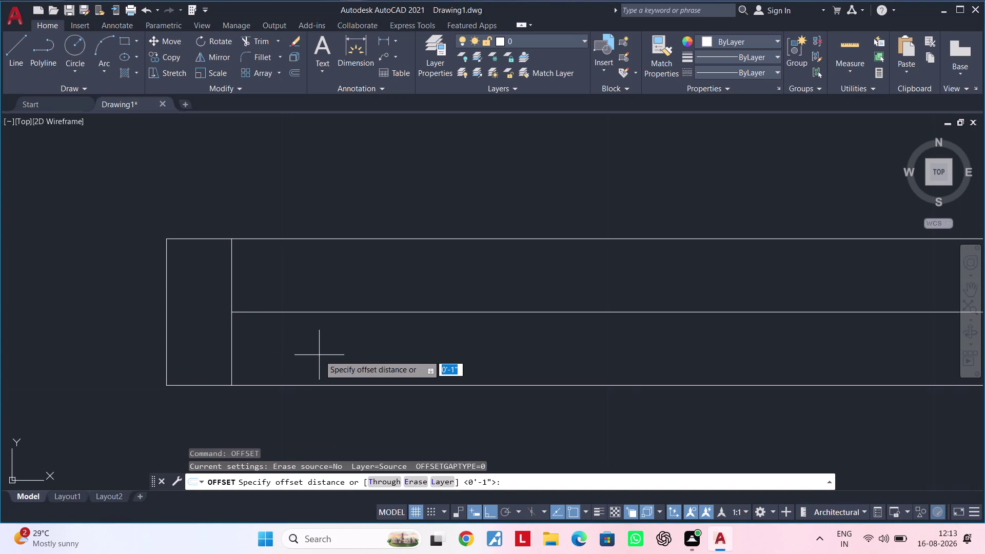
text(2")
key(Return)
click(376, 310)
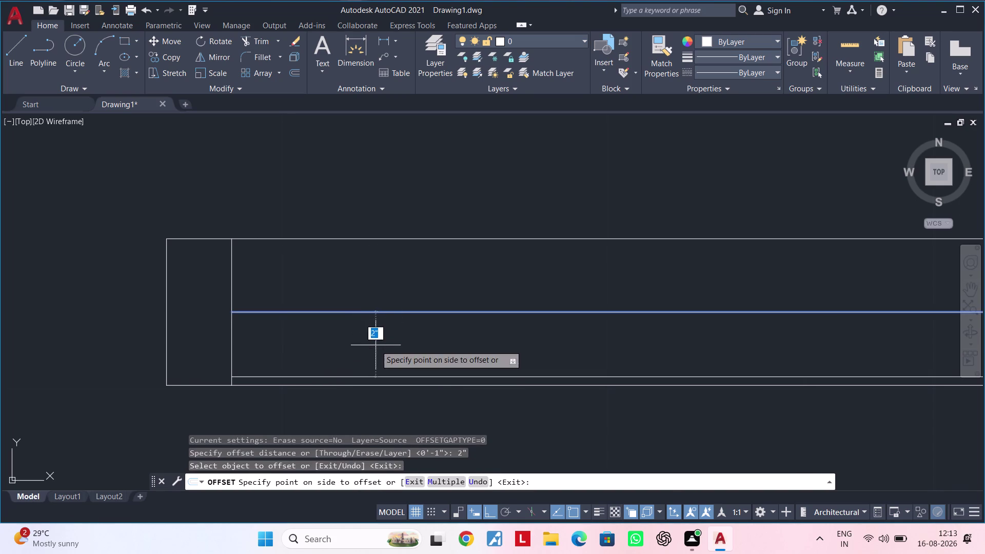
click(375, 345)
middle_drag(476, 344, 277, 340)
scroll(down, 3)
middle_drag(481, 338, 268, 329)
middle_drag(259, 328, 636, 326)
middle_drag(377, 336, 450, 327)
key(Escape)
key(Escape)
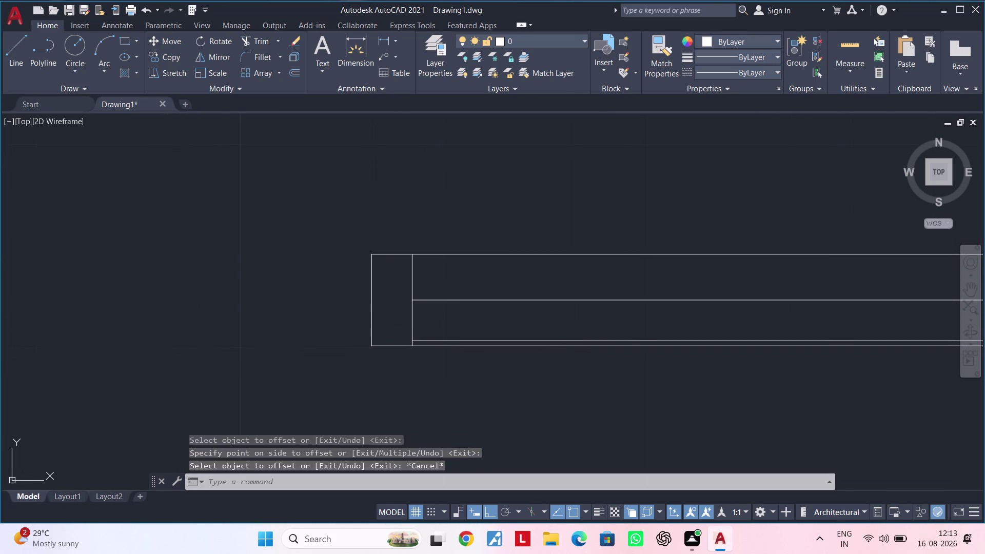
key(Escape)
Trim the new line's ends at the left corner, vertical divider and right corner.
text(tr)
key(space)
scroll(up, 3)
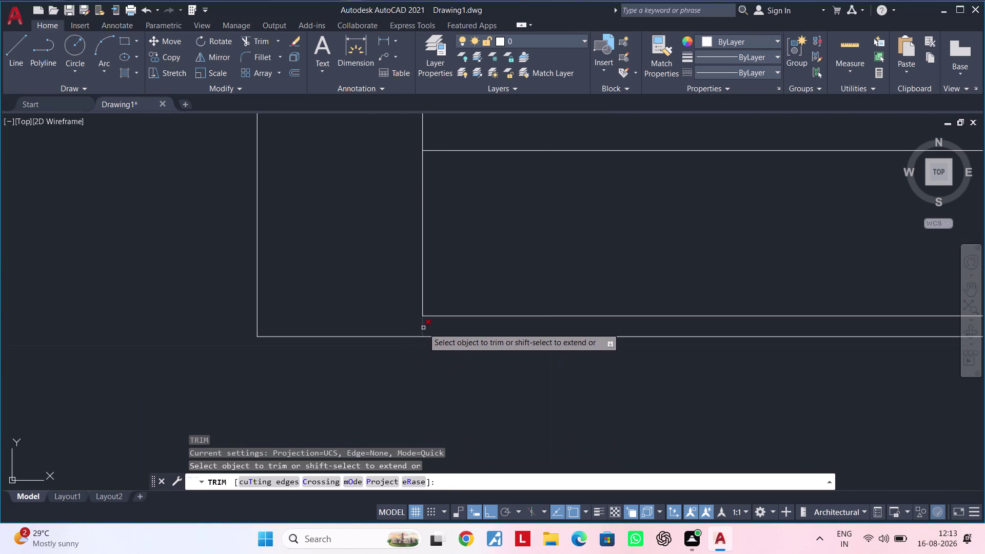
click(424, 327)
scroll(down, 3)
middle_drag(585, 347, 128, 336)
scroll(up, 3)
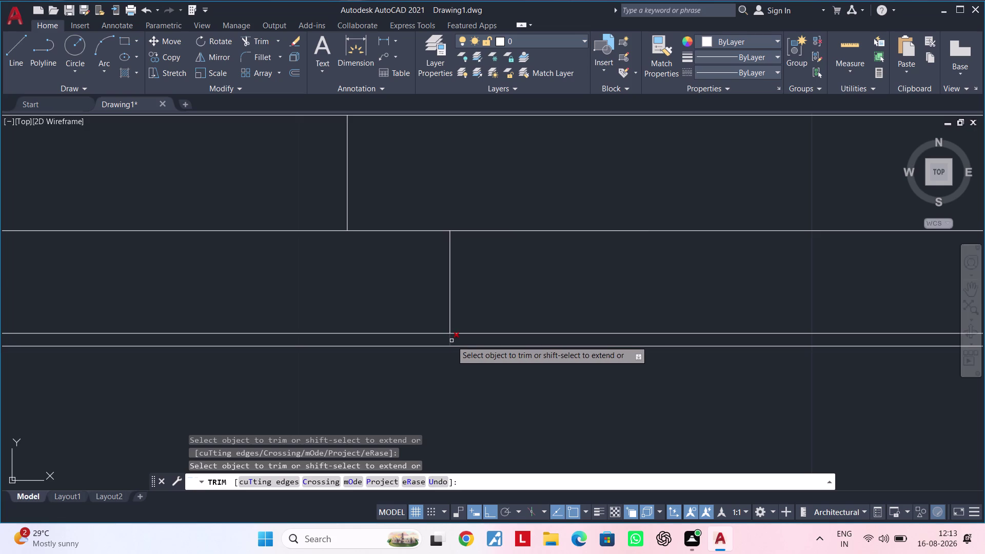
click(452, 341)
scroll(down, 3)
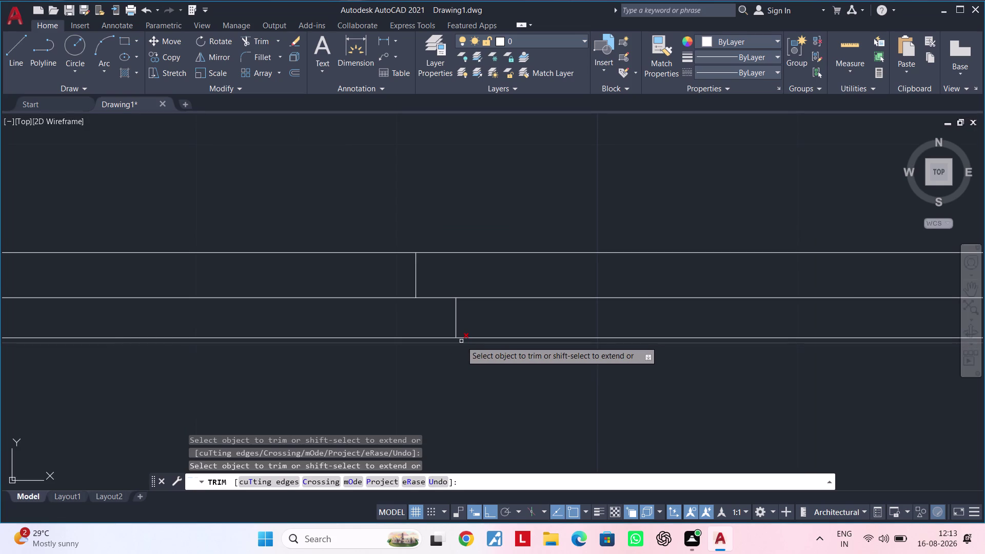
middle_drag(691, 357, 213, 323)
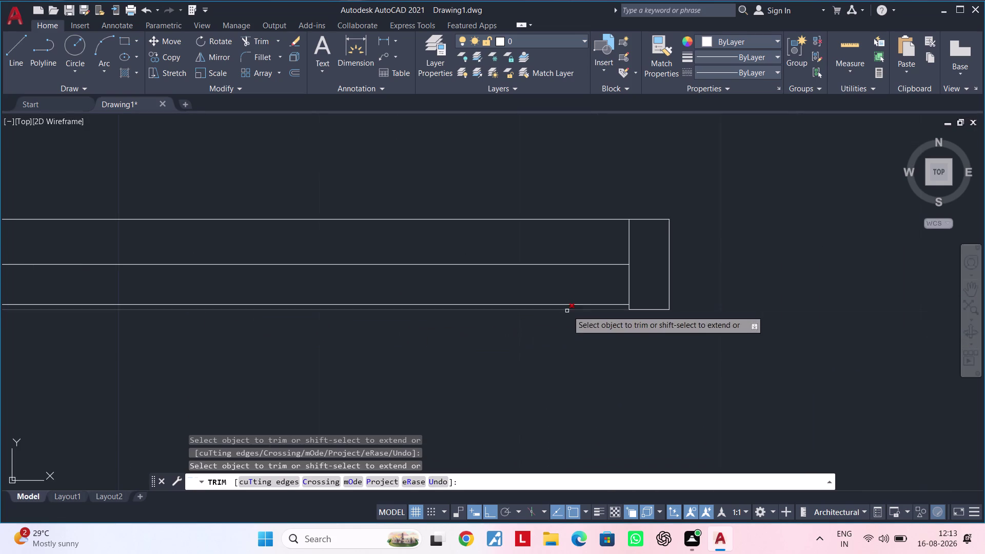
scroll(up, 3)
click(604, 300)
Trim a leftover piece of the new line, then exit and restart Trim.
scroll(down, 3)
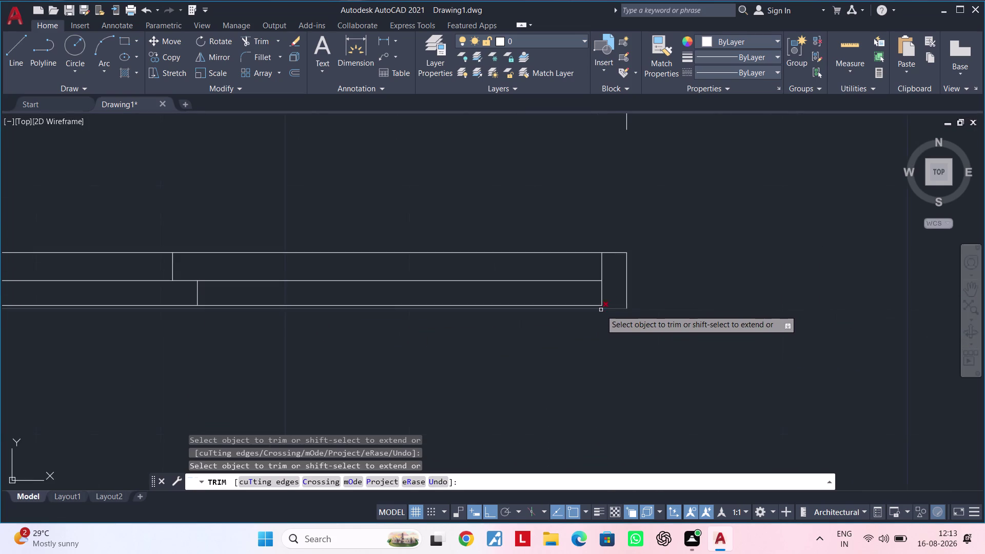
middle_drag(581, 333, 754, 331)
scroll(up, 3)
scroll(down, 3)
middle_drag(395, 317, 606, 343)
middle_drag(612, 346, 382, 355)
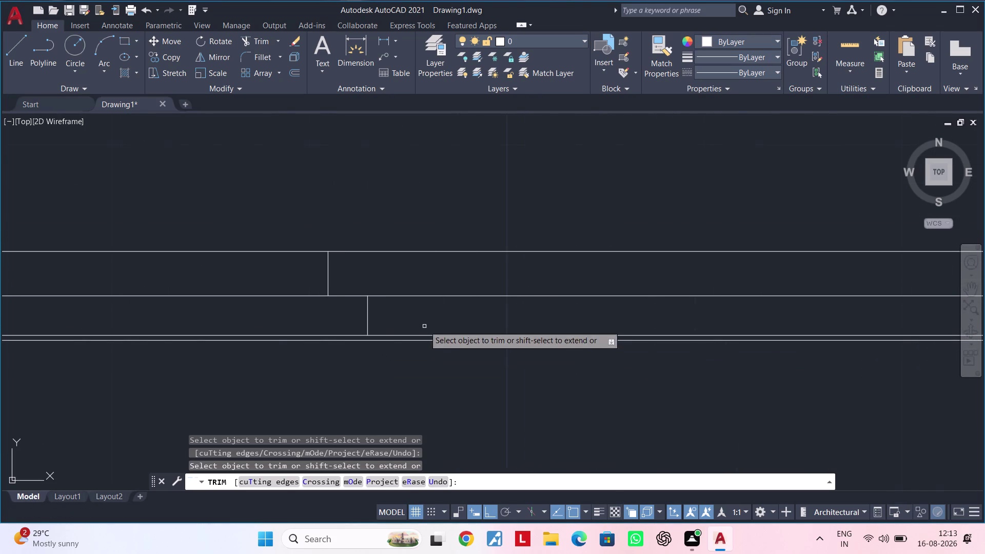
scroll(down, 3)
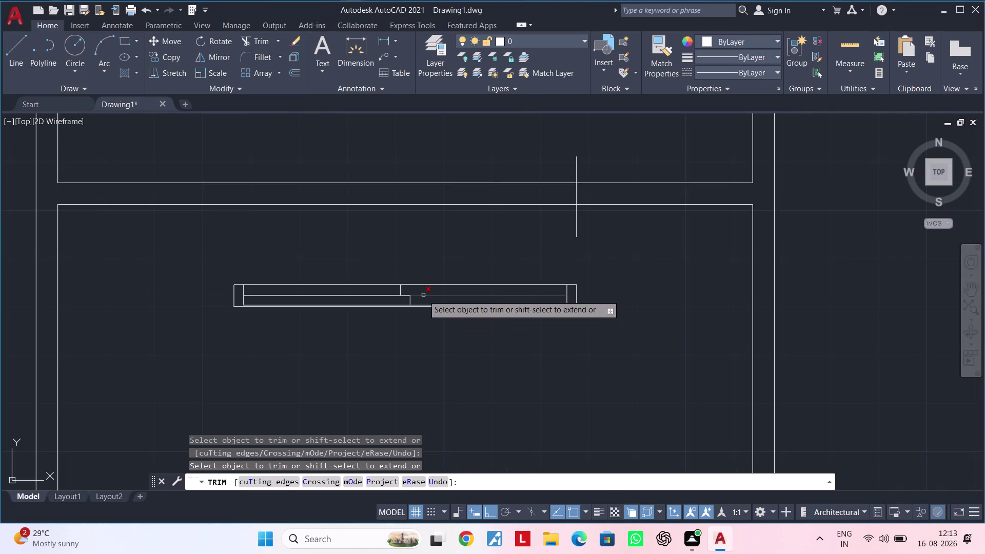
scroll(up, 3)
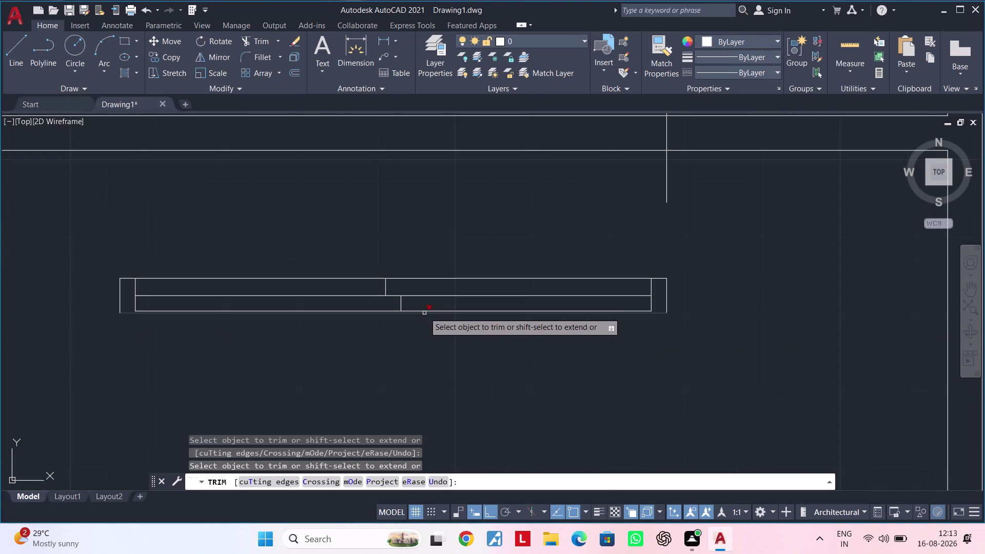
scroll(up, 3)
click(415, 323)
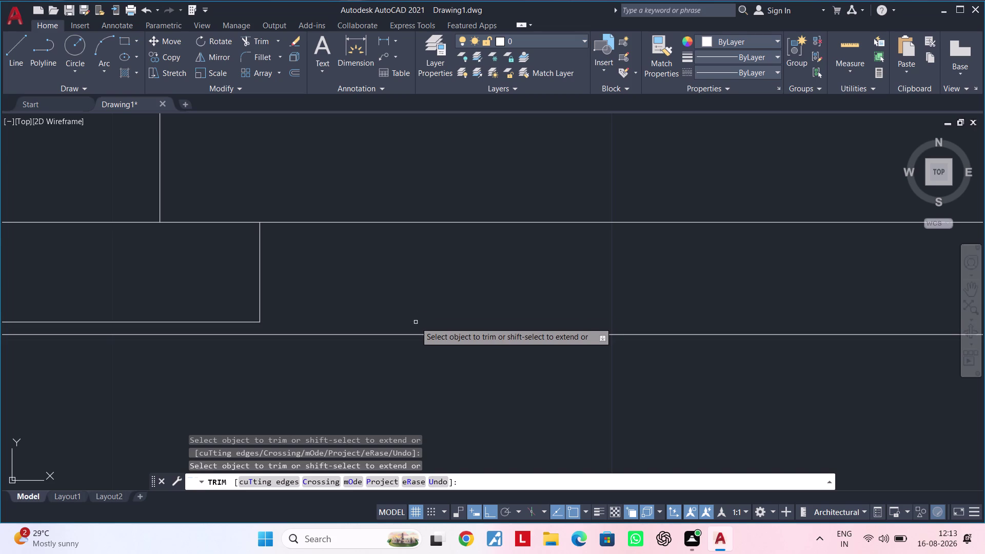
scroll(down, 3)
middle_drag(408, 304, 519, 289)
scroll(down, 3)
middle_drag(580, 287, 627, 286)
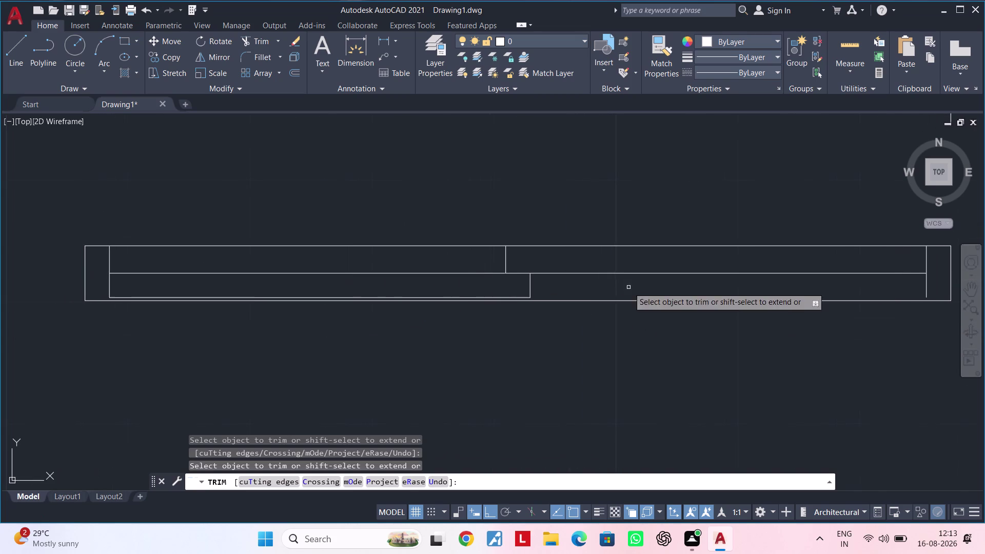
middle_drag(536, 256, 591, 264)
key(Escape)
key(Escape)
key(Escape)
middle_drag(591, 263, 591, 263)
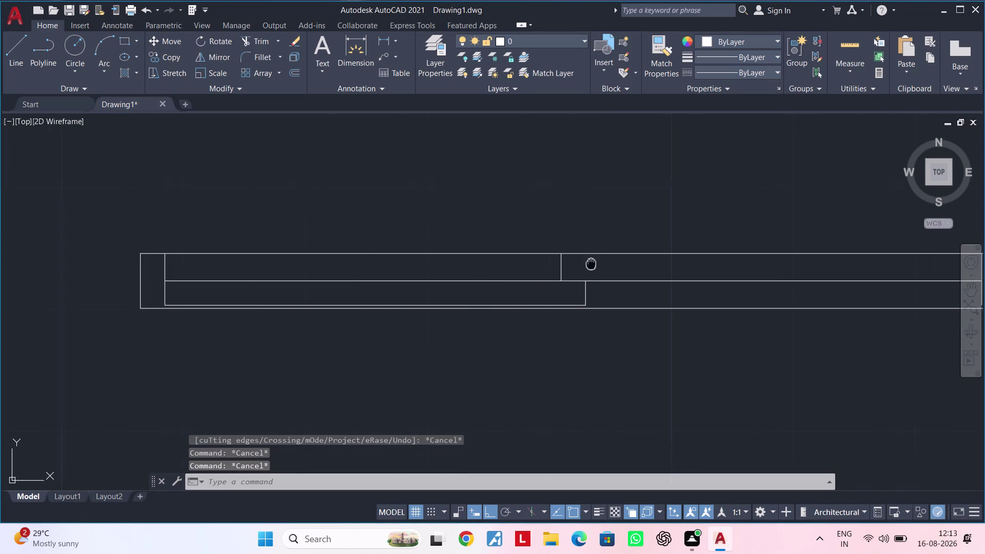
middle_drag(591, 263, 530, 267)
key(Escape)
key(Escape)
key(Escape)
key(Escape)
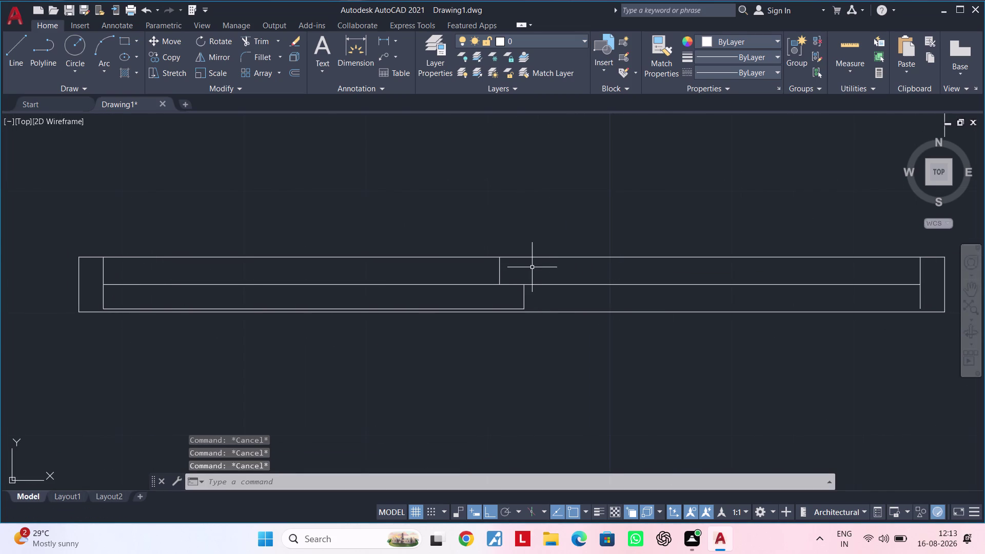
key(Escape)
key(Escape)
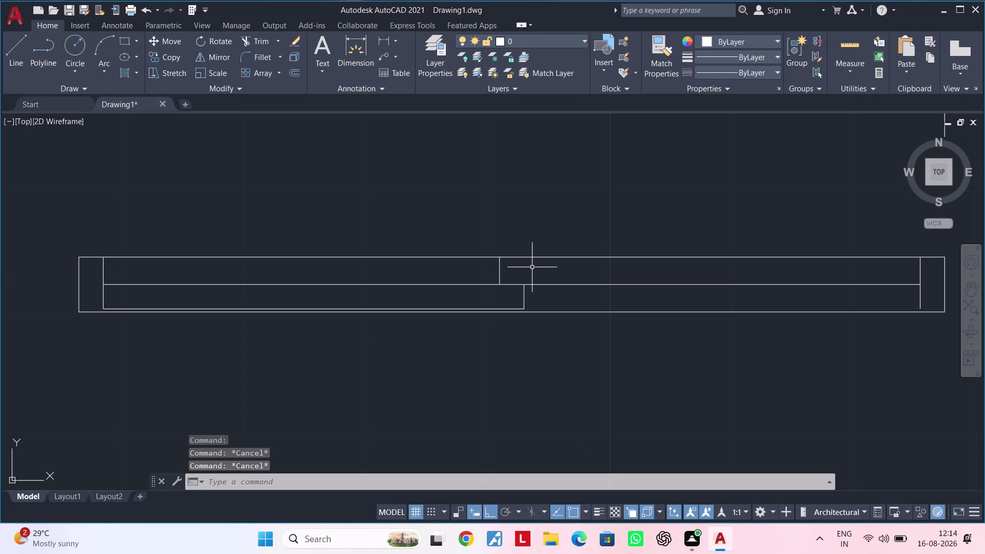
key(space)
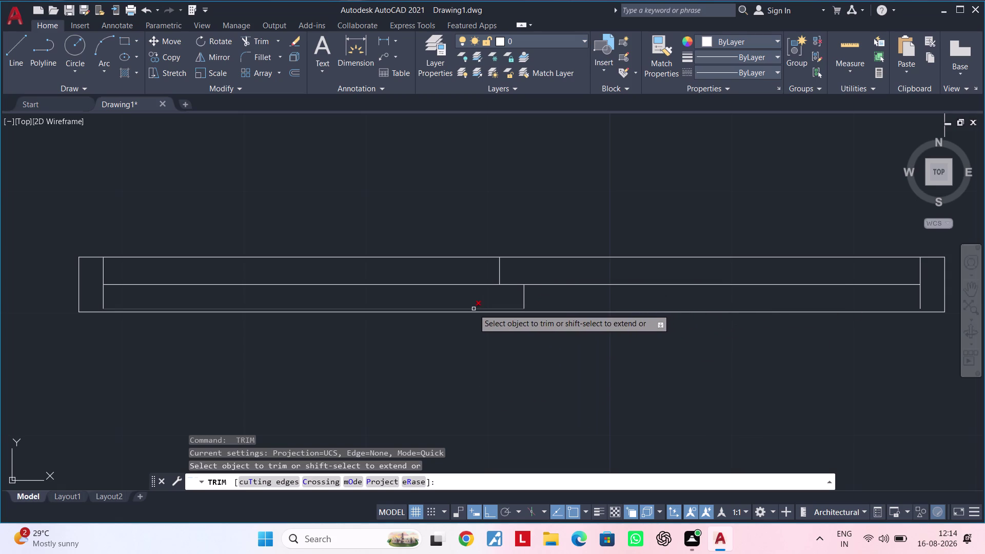
Draw a short horizontal closing line at the strip's right inner end.
key(Escape)
key(Escape)
key(Escape)
key(Escape)
middle_drag(479, 335, 415, 342)
middle_drag(728, 355, 509, 355)
scroll(up, 3)
middle_drag(521, 329, 598, 331)
key(Escape)
key(Escape)
key(l)
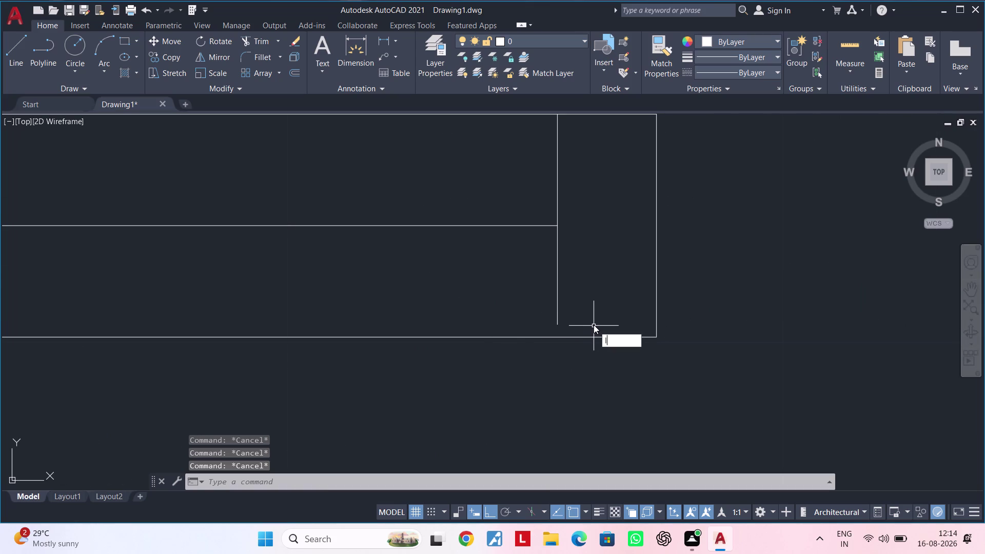
key(space)
click(557, 320)
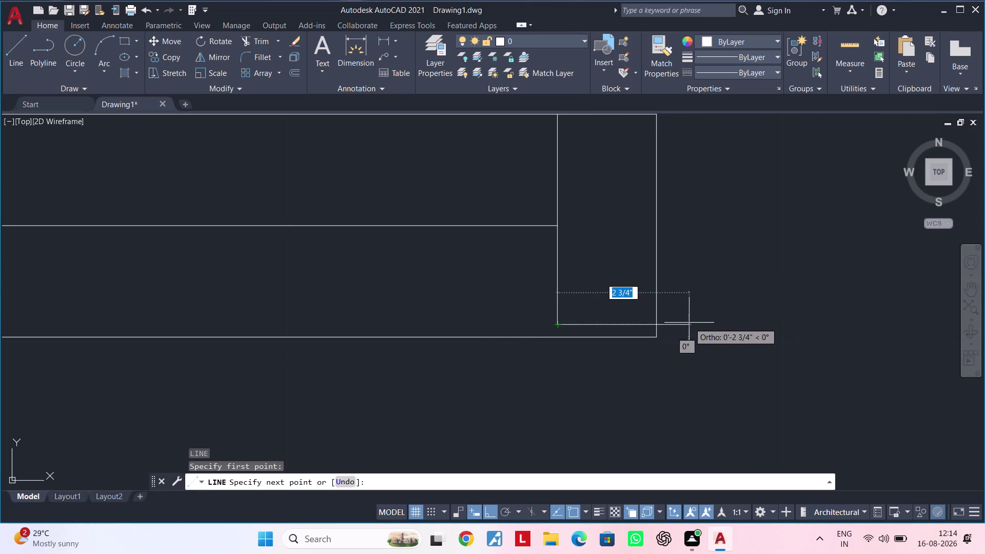
click(655, 325)
key(Escape)
Draw a matching horizontal closing line at the strip's left inner end.
scroll(down, 3)
middle_drag(375, 302, 824, 286)
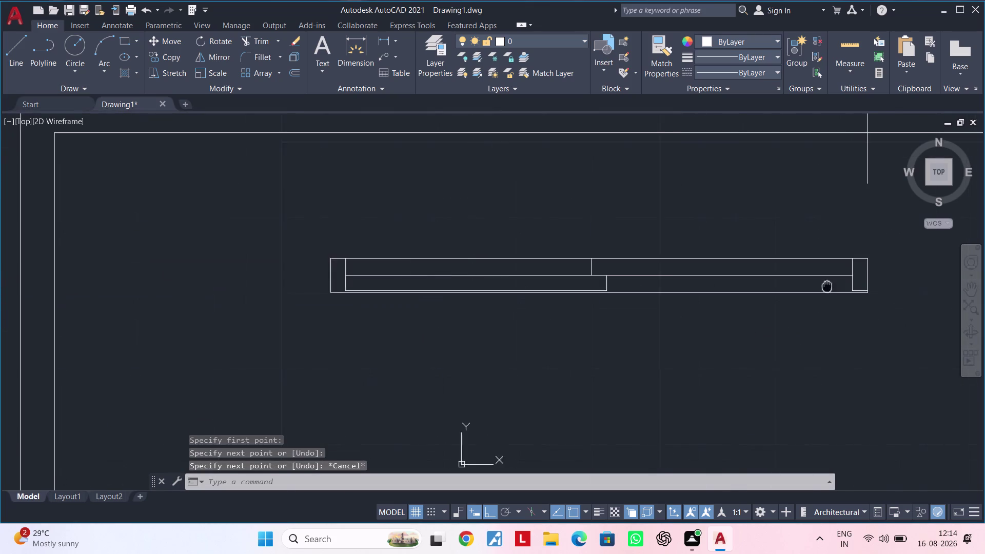
middle_drag(824, 286, 827, 286)
middle_drag(566, 283, 697, 285)
scroll(up, 3)
middle_drag(438, 284, 520, 284)
scroll(up, 3)
key(space)
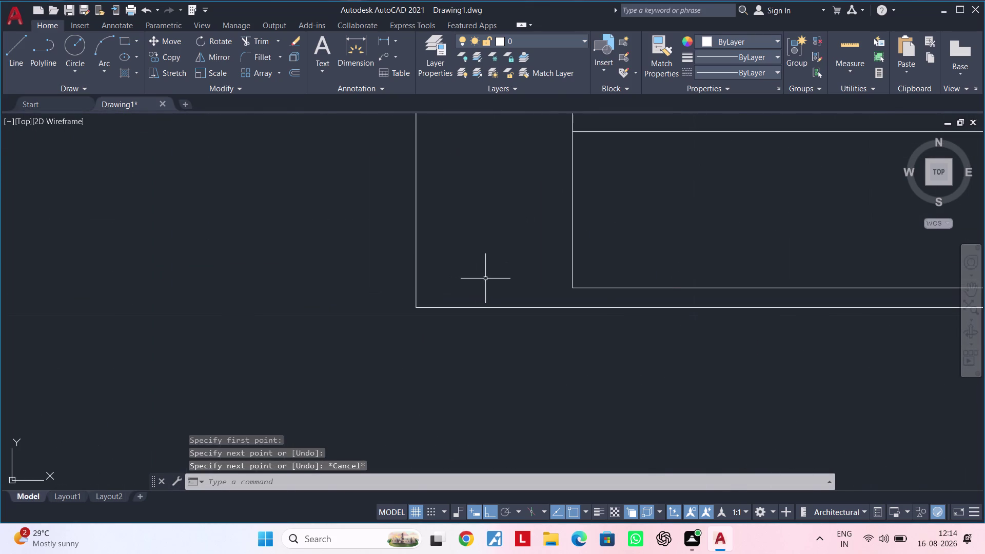
scroll(up, 3)
click(595, 295)
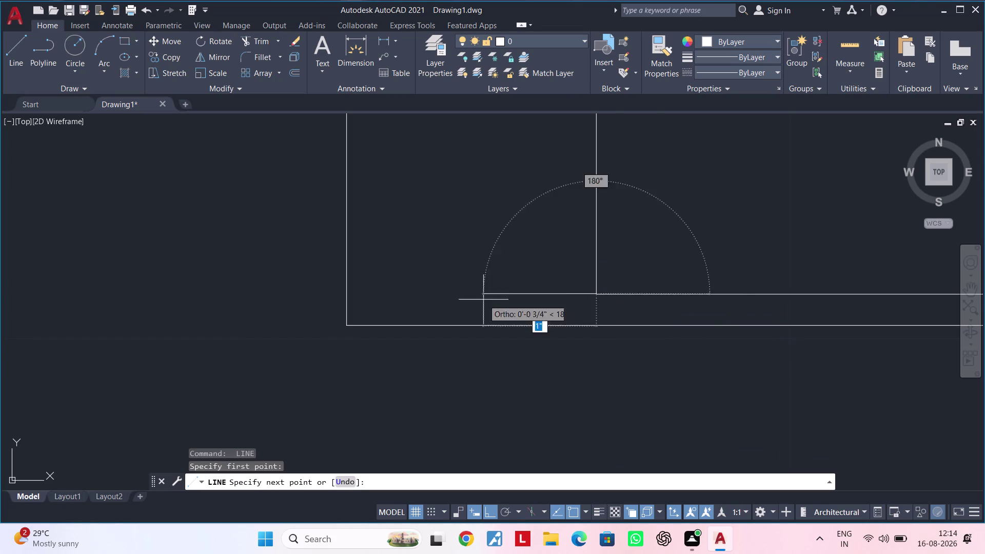
click(344, 293)
scroll(down, 3)
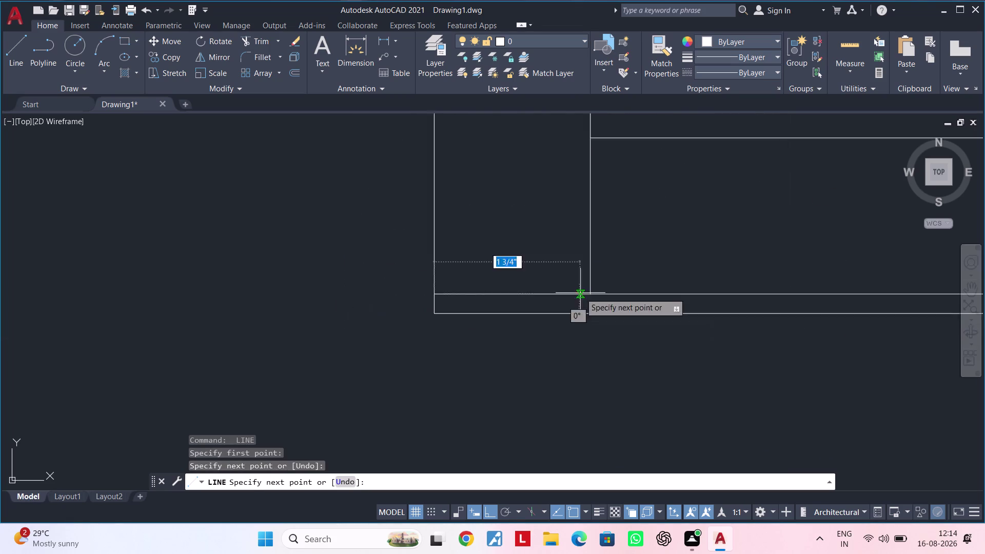
scroll(down, 3)
key(Escape)
scroll(down, 3)
scroll(down, 3)
middle_drag(706, 308, 279, 291)
key(Escape)
key(Escape)
middle_click(360, 307)
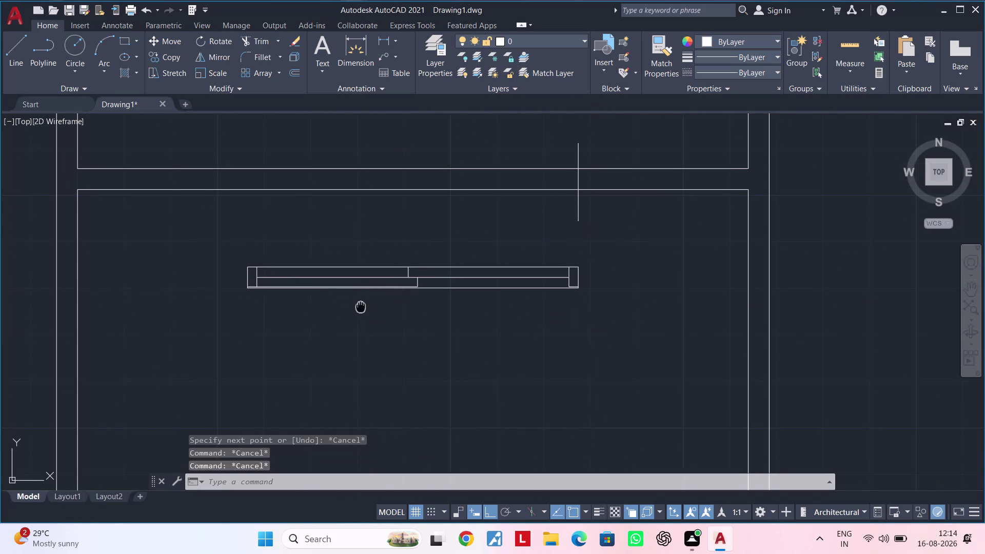
key(Escape)
click(236, 253)
Join the selected window strip lines into polylines with J.
click(630, 313)
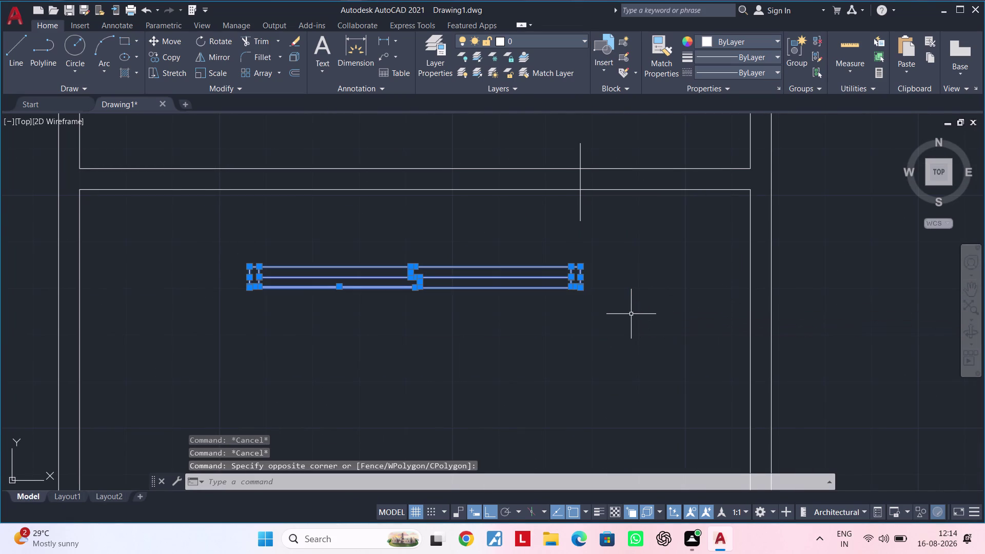
text(j)
key(space)
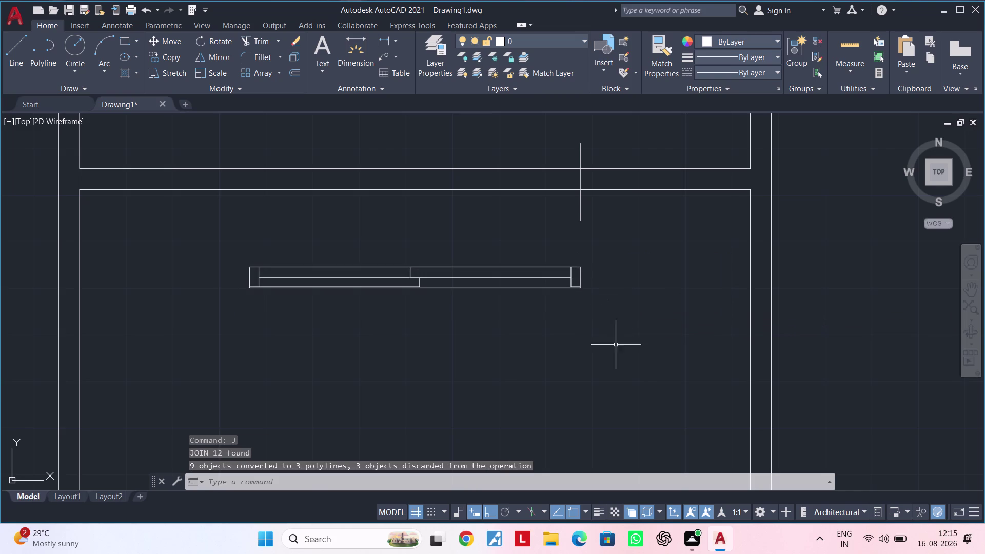
key(m)
key(space)
key(Escape)
Move the window strip by its right corner into the wall opening.
click(592, 254)
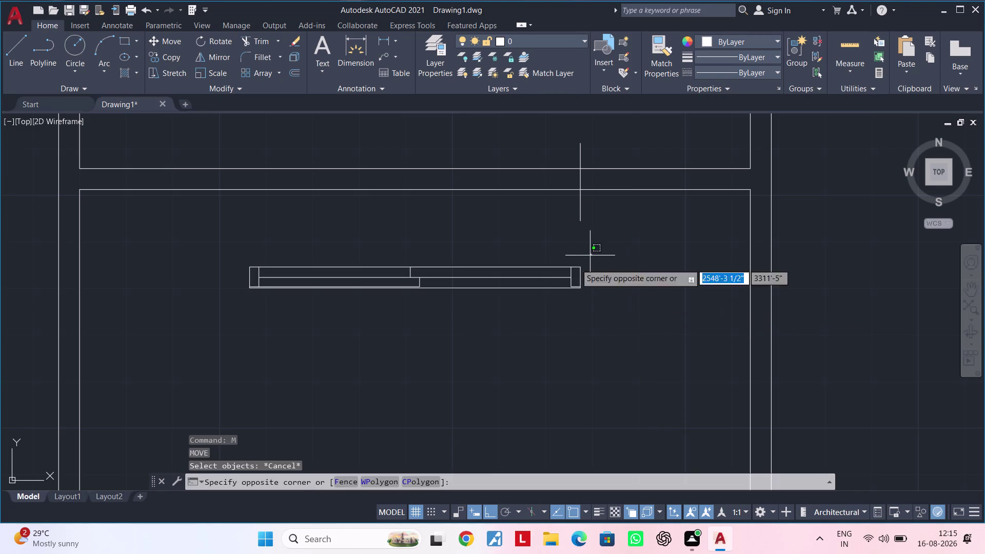
click(188, 297)
key(m)
key(space)
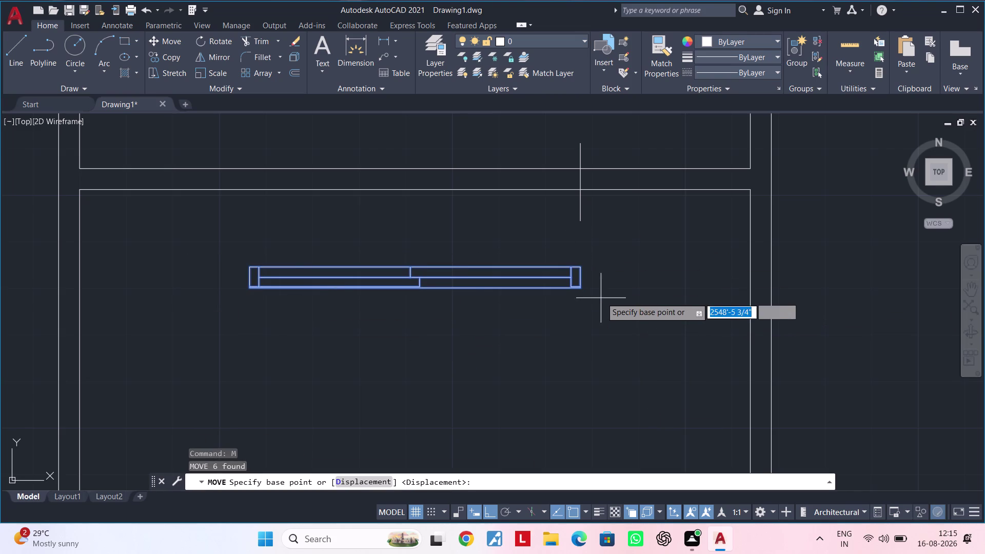
click(579, 289)
scroll(up, 3)
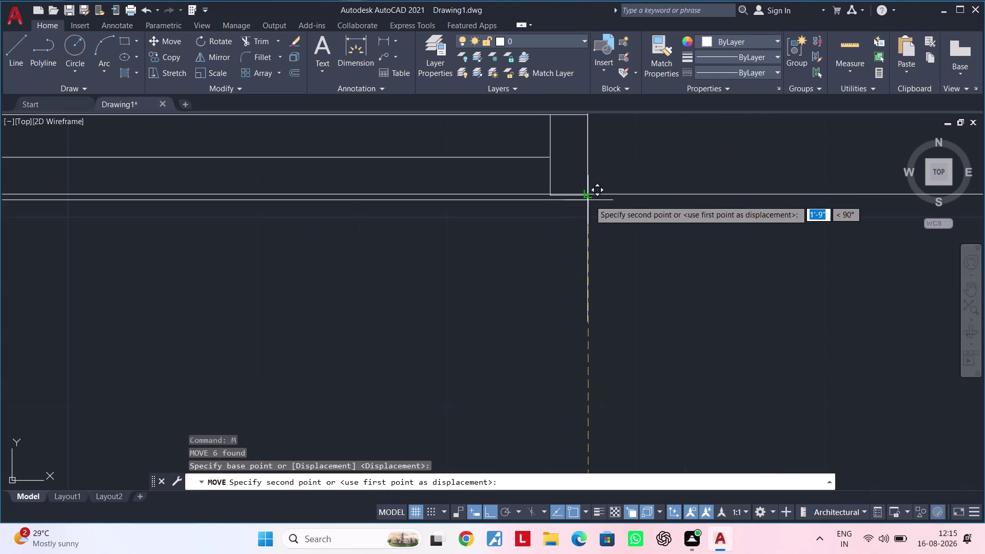
click(586, 193)
scroll(down, 3)
key(Escape)
key(Escape)
key(Escape)
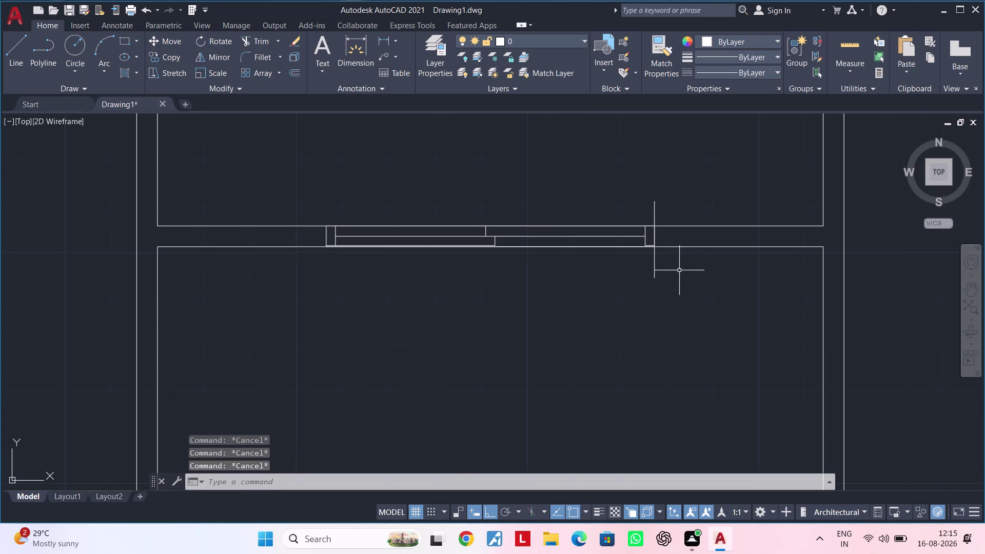
Delete the stray vertical line beside the strip and inspect the placed window.
click(653, 273)
key(Delete)
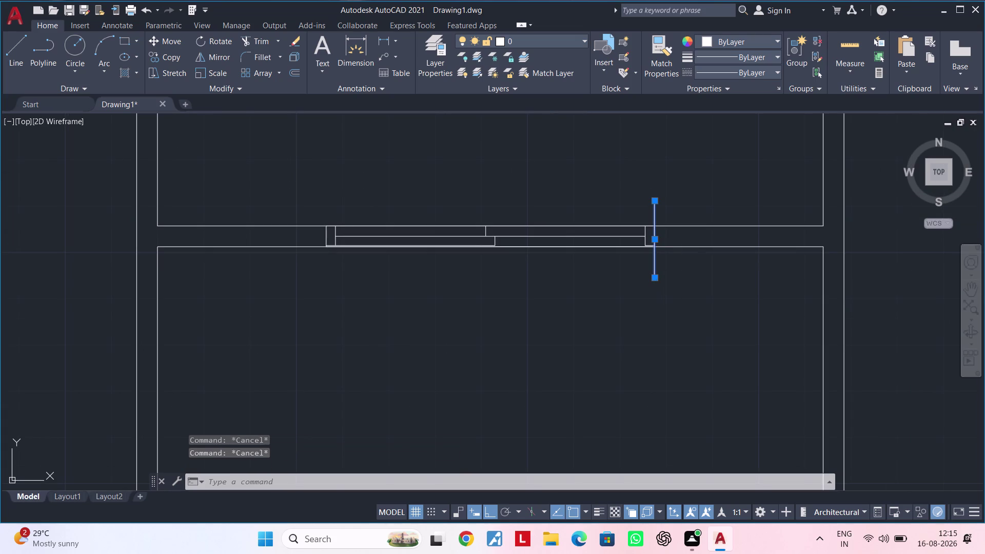
scroll(down, 3)
middle_drag(651, 287, 629, 303)
scroll(up, 3)
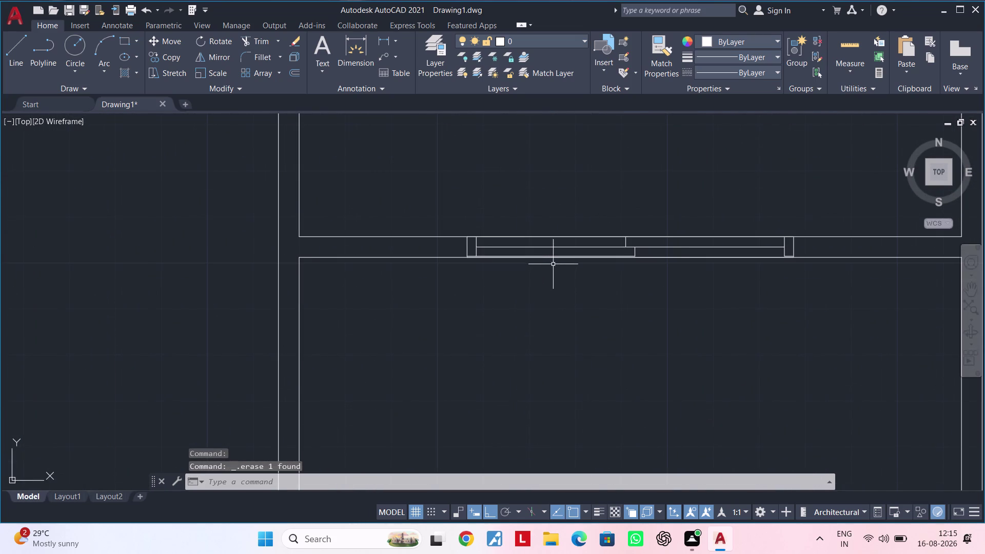
scroll(up, 3)
scroll(down, 3)
middle_drag(643, 271, 510, 317)
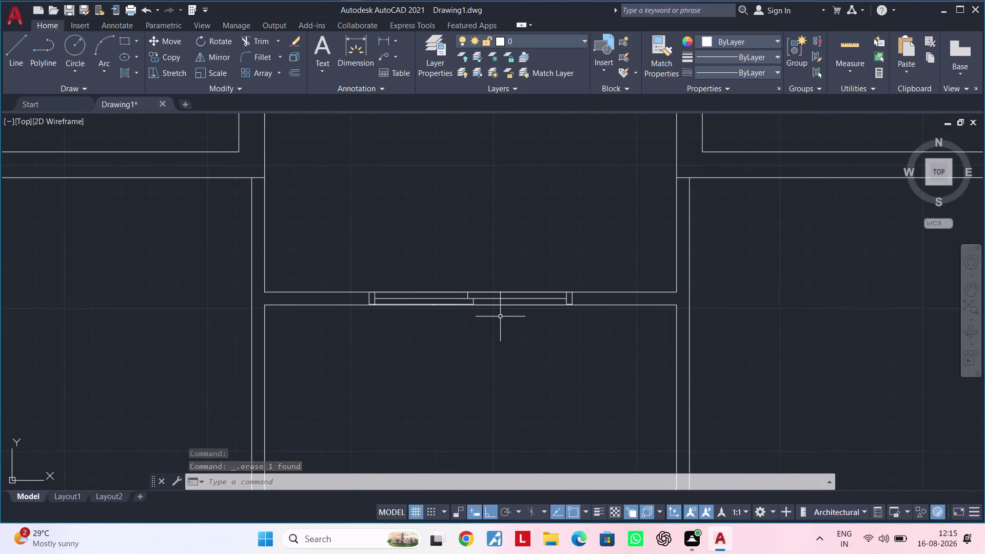
middle_drag(500, 317, 598, 290)
key(Escape)
key(Escape)
scroll(down, 3)
middle_drag(585, 298, 494, 317)
middle_drag(470, 314, 510, 294)
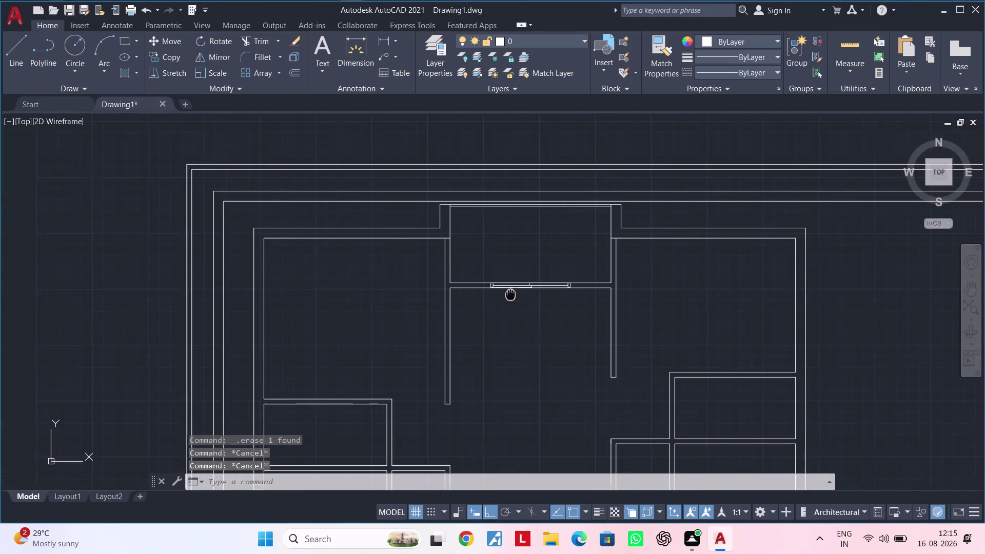
middle_drag(510, 295, 511, 294)
middle_drag(499, 248, 549, 234)
middle_drag(541, 255, 609, 241)
middle_drag(508, 281, 506, 233)
middle_drag(729, 305, 657, 279)
middle_drag(603, 285, 703, 268)
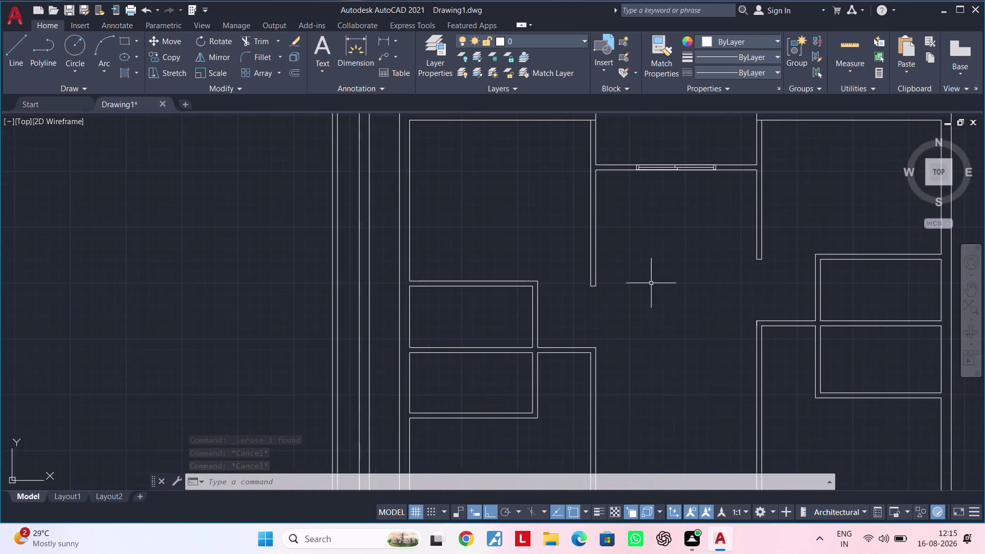
middle_drag(651, 283, 717, 265)
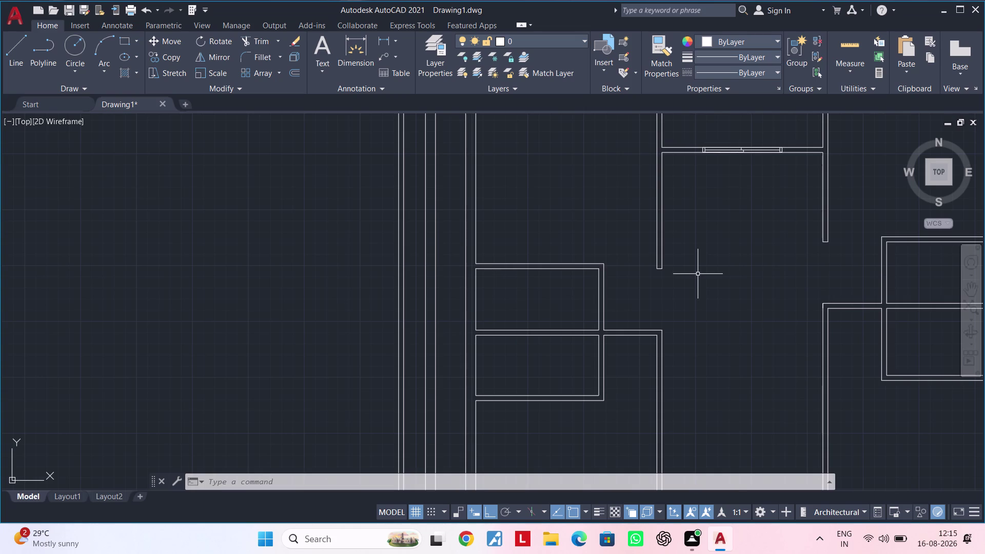
key(Escape)
key(Escape)
key(Escape)
key(Escape)
key(Escape)
key(Escape)
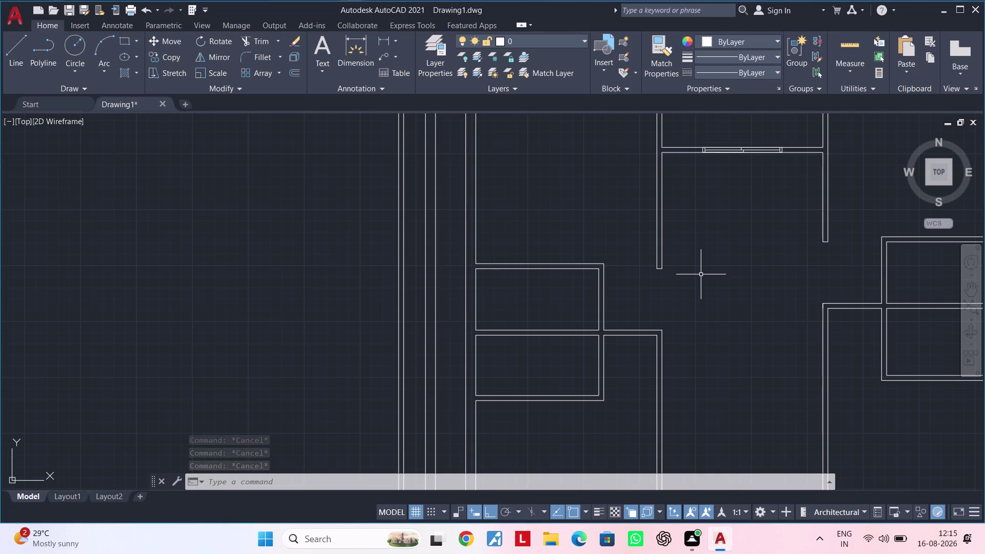
key(Escape)
key(Escape)
key(Escape)
key(Escape)
key(Escape)
key(Escape)
key(Escape)
key(Escape)
key(Escape)
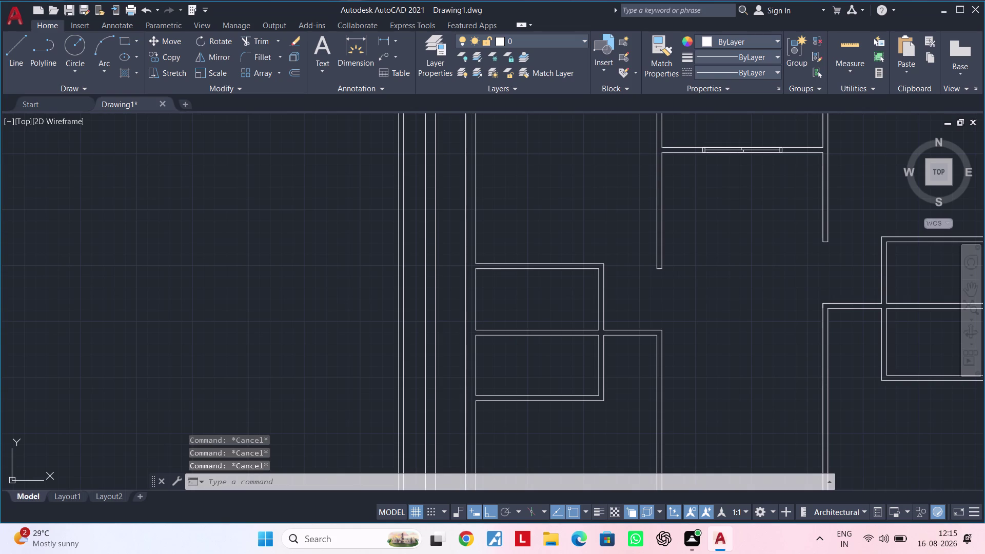
key(Escape)
key(Escape)
key(Escape)
key(Escape)
key(Escape)
key(Escape)
key(Escape)
key(Escape)
key(Escape)
key(Escape)
key(Escape)
scroll(up, 3)
middle_drag(641, 280, 625, 321)
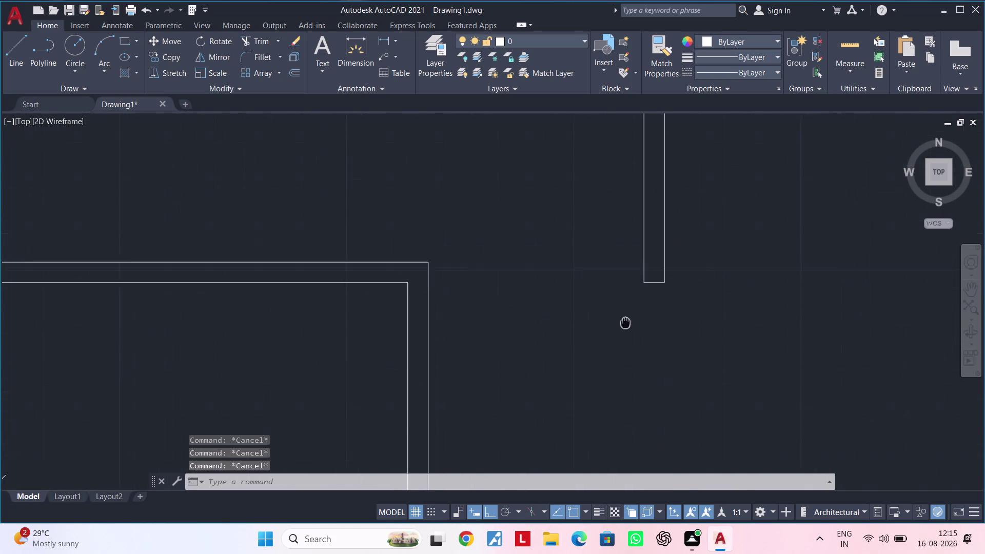
Offset the vertical wall line 4.5" to the left.
middle_drag(625, 322, 625, 372)
key(Escape)
key(Escape)
text(of)
key(space)
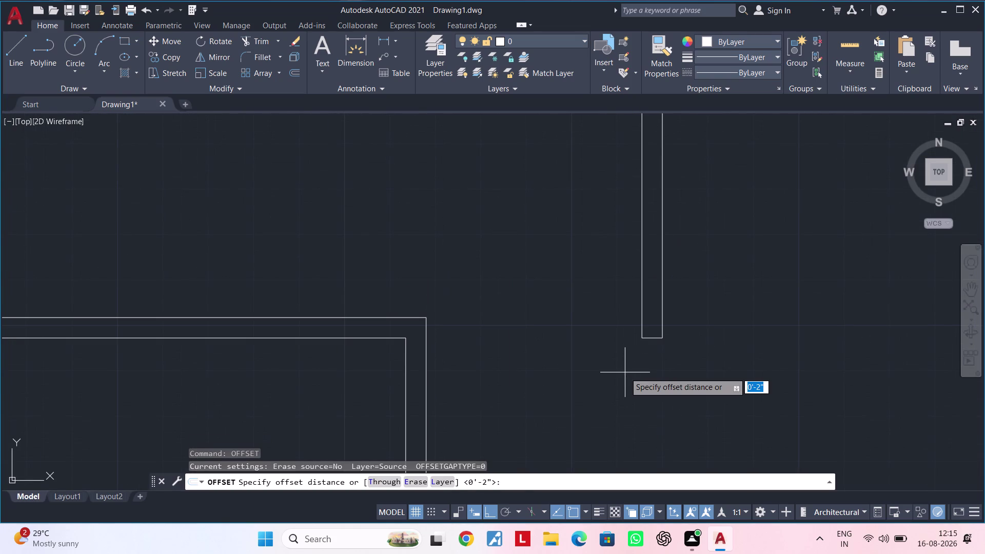
text(4)
text(.5)
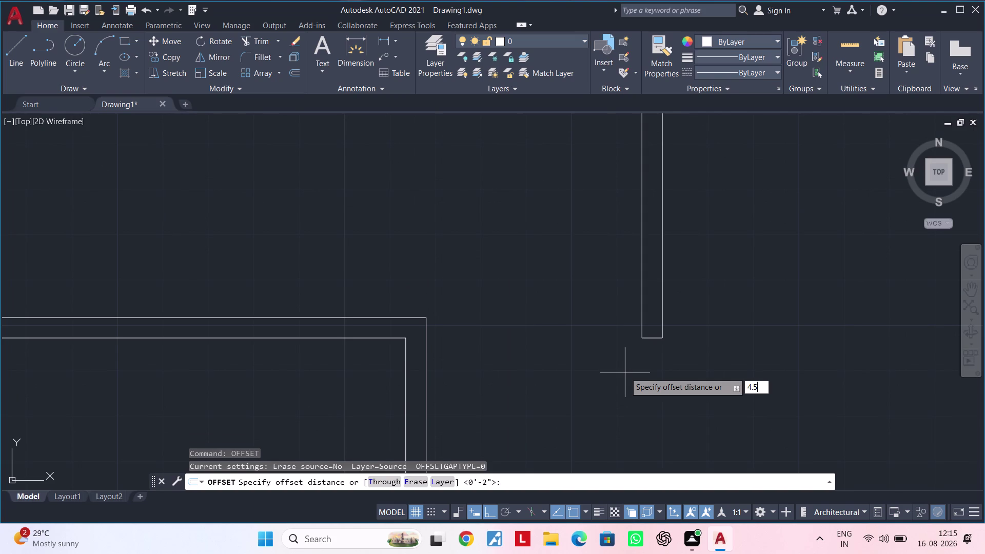
text(")
key(Return)
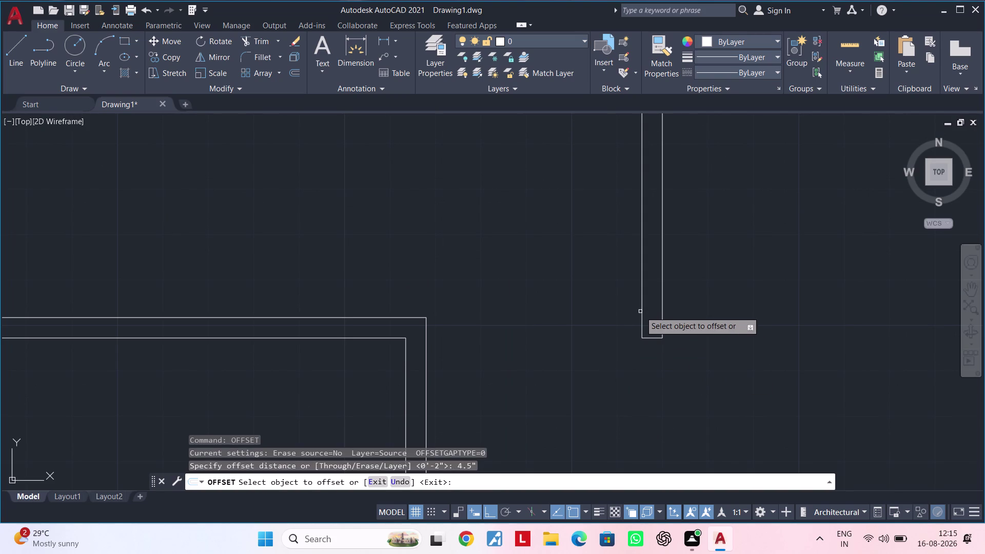
click(643, 311)
click(621, 312)
key(Escape)
key(Escape)
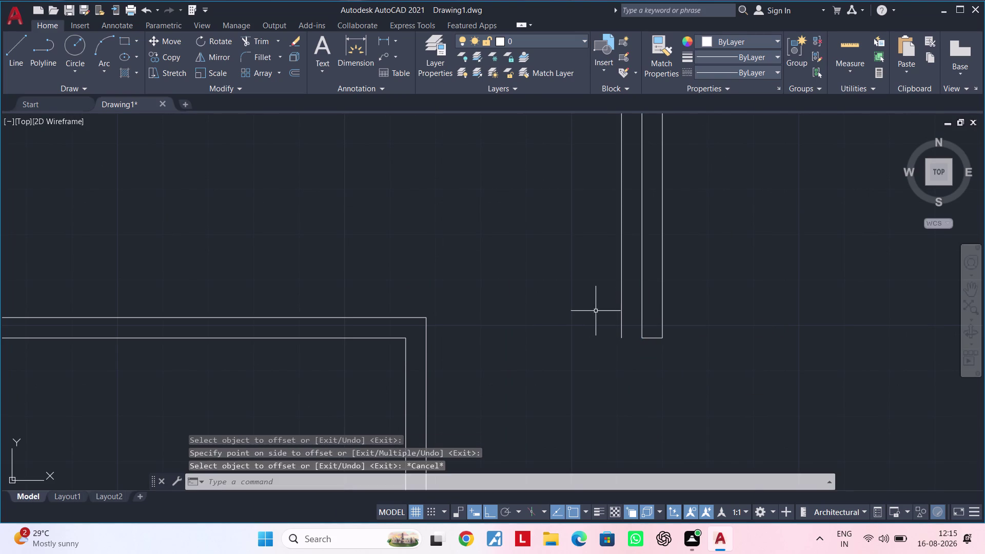
Try extending a wall line with EXTEND, then cancel.
middle_drag(596, 311, 594, 320)
key(Escape)
key(Escape)
key(Escape)
key(Escape)
key(Escape)
text(ex)
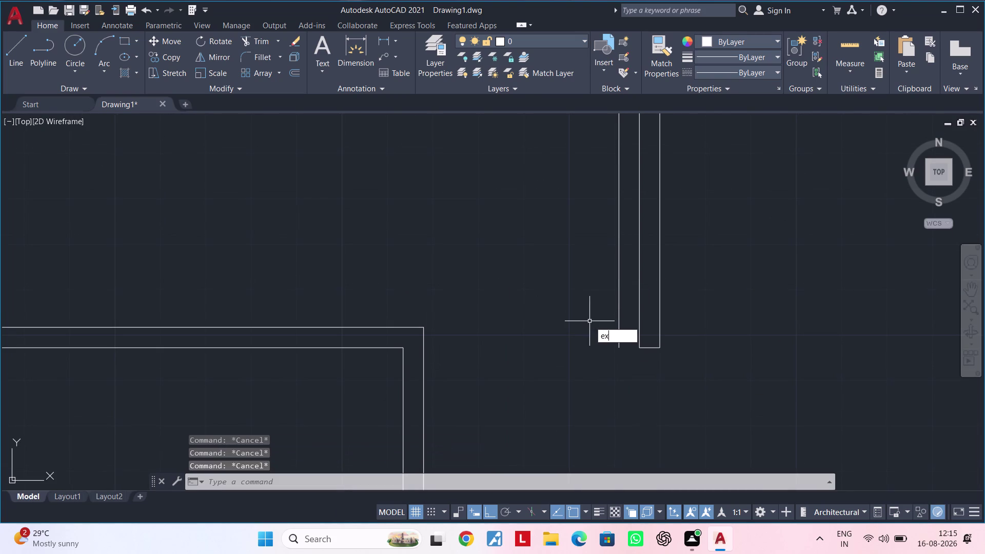
key(space)
click(648, 347)
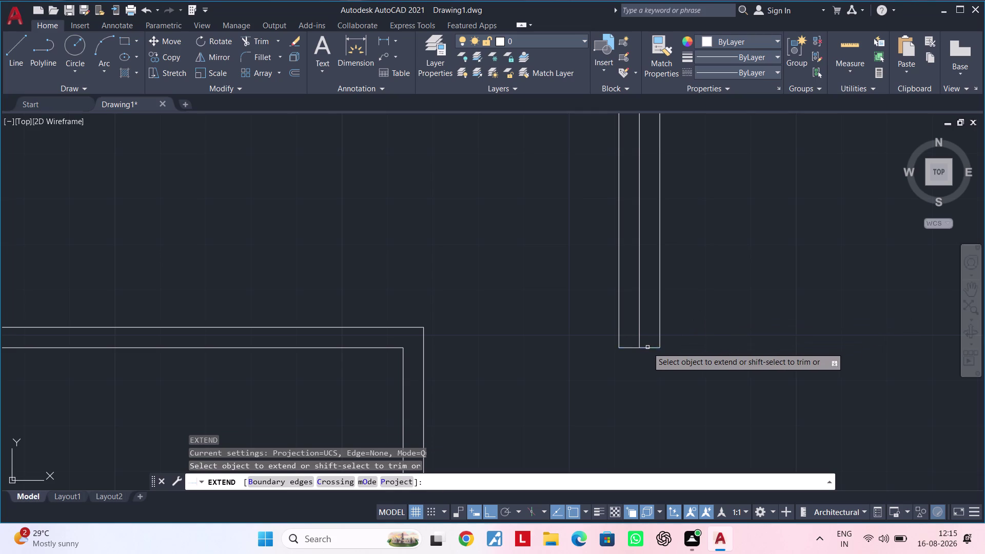
key(Escape)
key(Escape)
Trim the leftover line end at the wall base.
text(tr)
key(space)
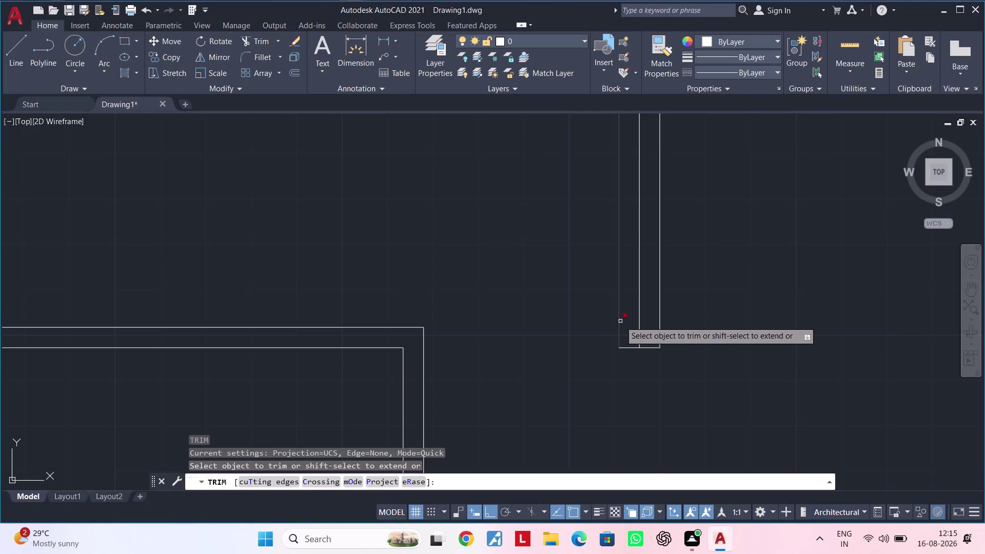
click(620, 321)
key(Escape)
key(Escape)
Extend both horizontal outline lines to the vertical wall using a fence.
middle_drag(617, 321, 651, 310)
key(Escape)
key(Escape)
key(Escape)
key(Escape)
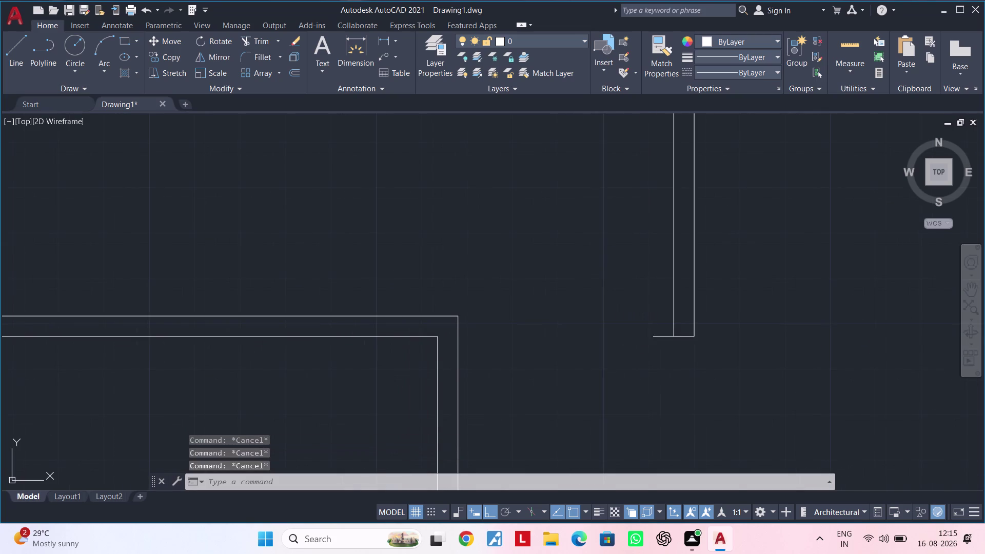
key(Escape)
key(Escape)
key(Escape)
key(Escape)
key(Escape)
key(Escape)
text(ex)
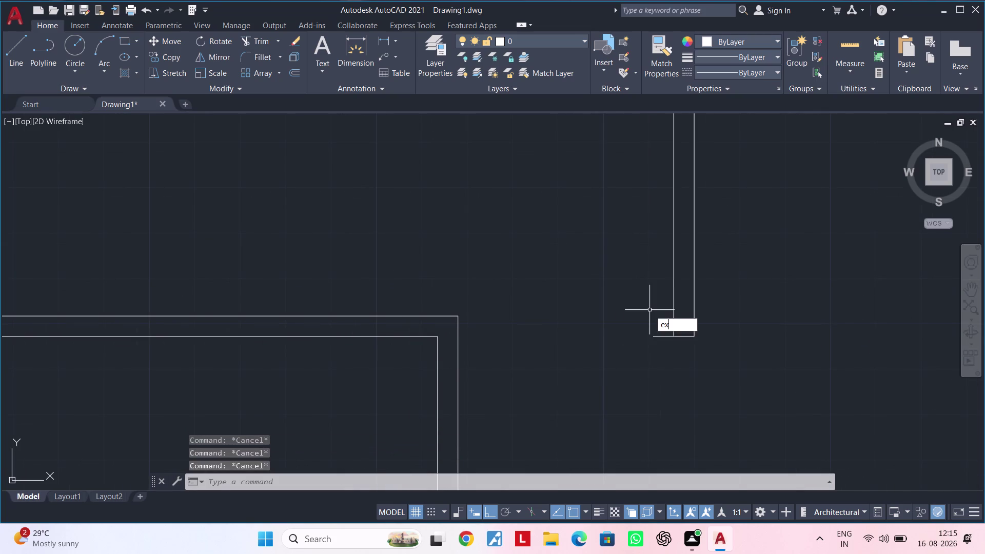
key(space)
click(658, 337)
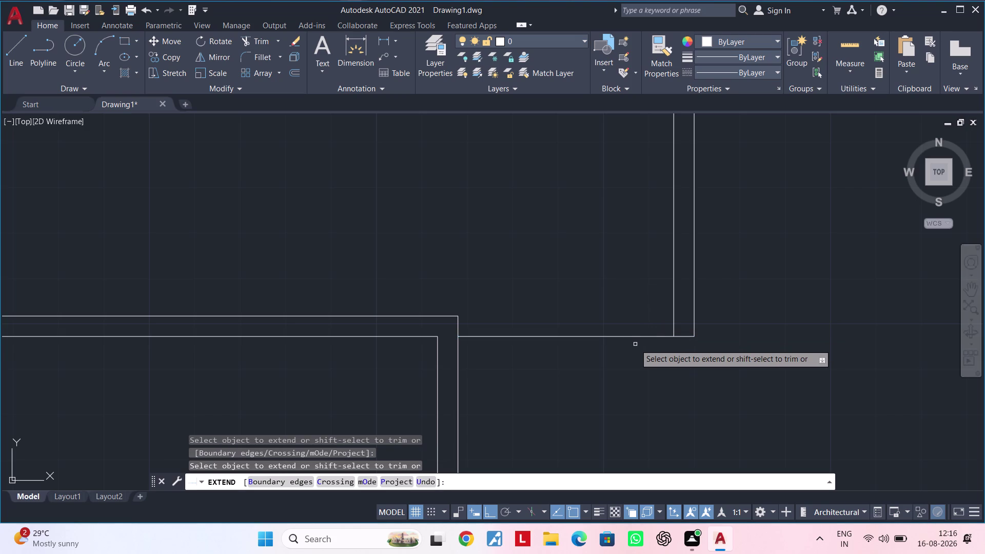
click(447, 314)
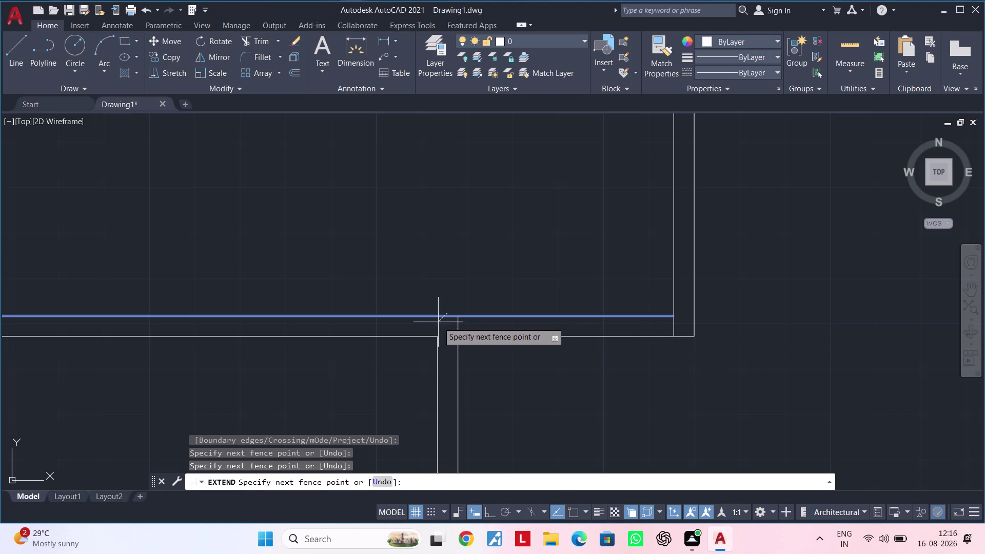
click(438, 322)
key(Escape)
key(Escape)
Offset the inner vertical wall line 3' to the left.
middle_drag(538, 346, 564, 349)
key(Escape)
key(Escape)
key(Escape)
key(Escape)
key(Escape)
key(Escape)
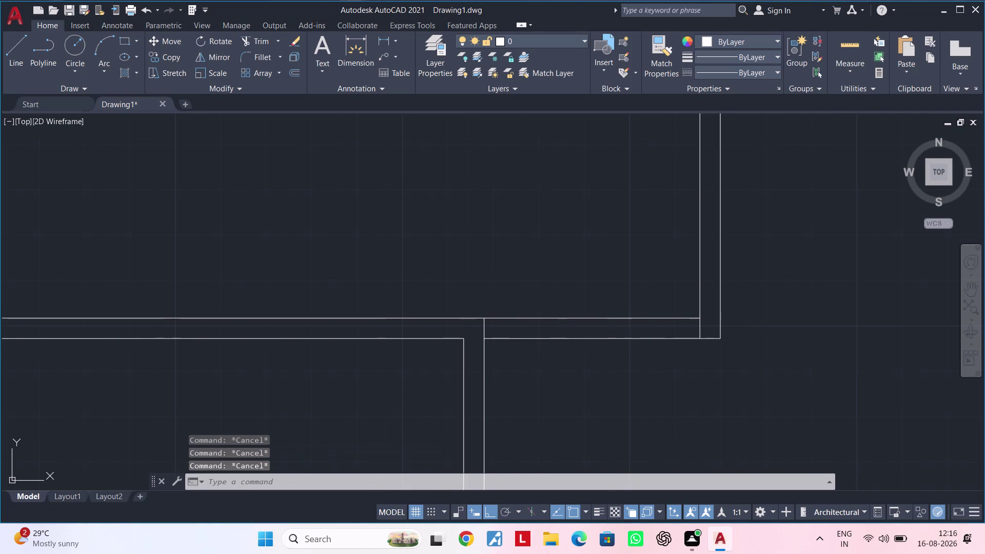
key(Escape)
key(Escape)
key(Escape)
key(Escape)
key(Escape)
key(Escape)
key(Escape)
key(Escape)
text(of)
key(space)
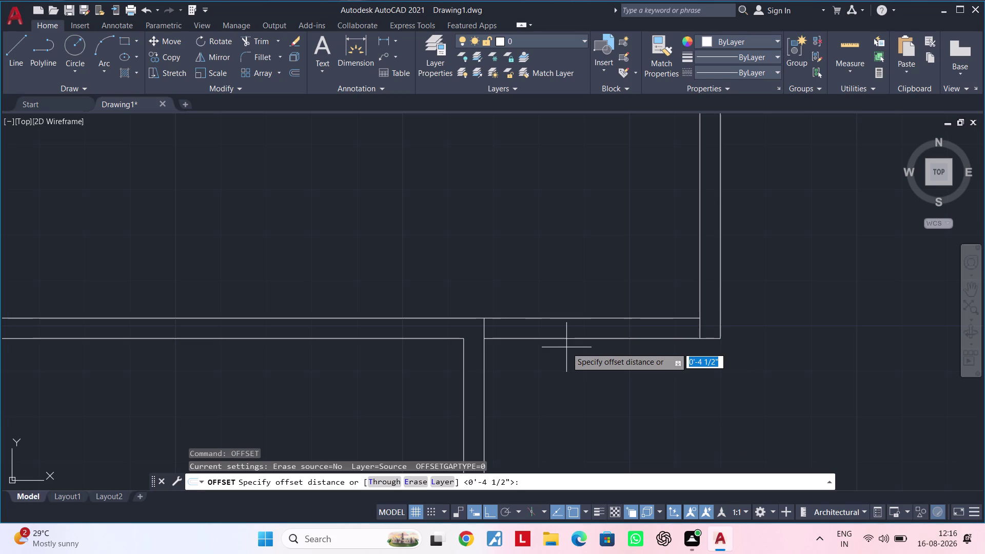
text(3')
key(Return)
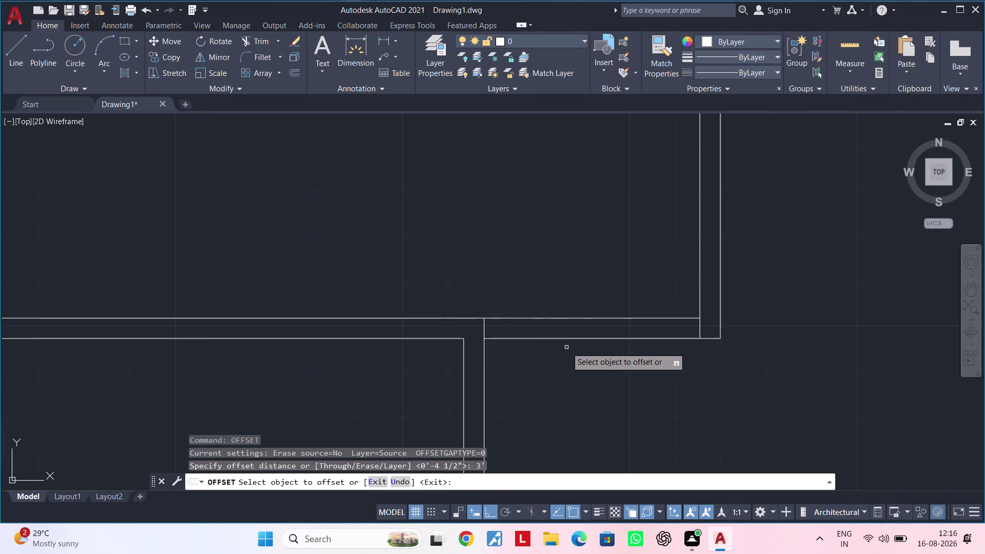
click(701, 327)
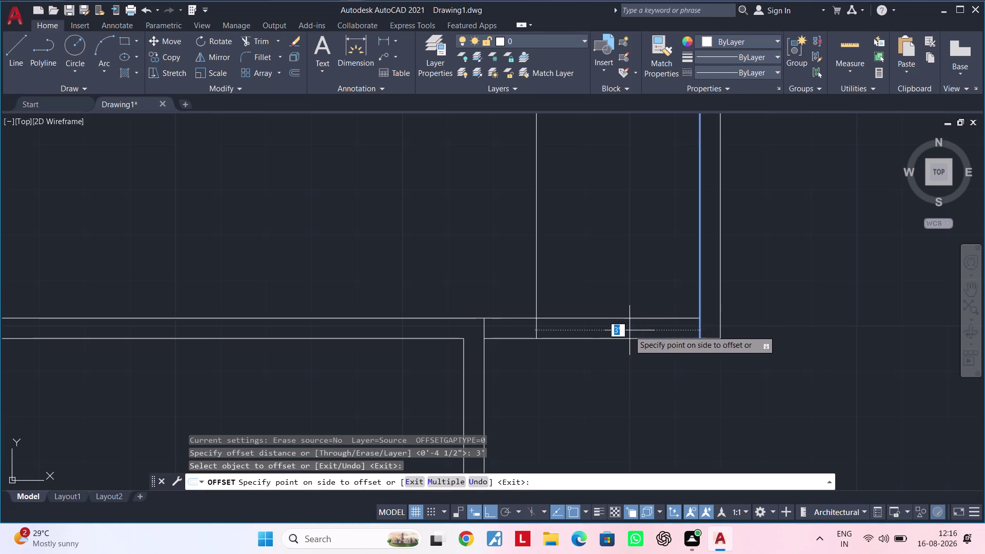
click(570, 330)
key(Escape)
key(Escape)
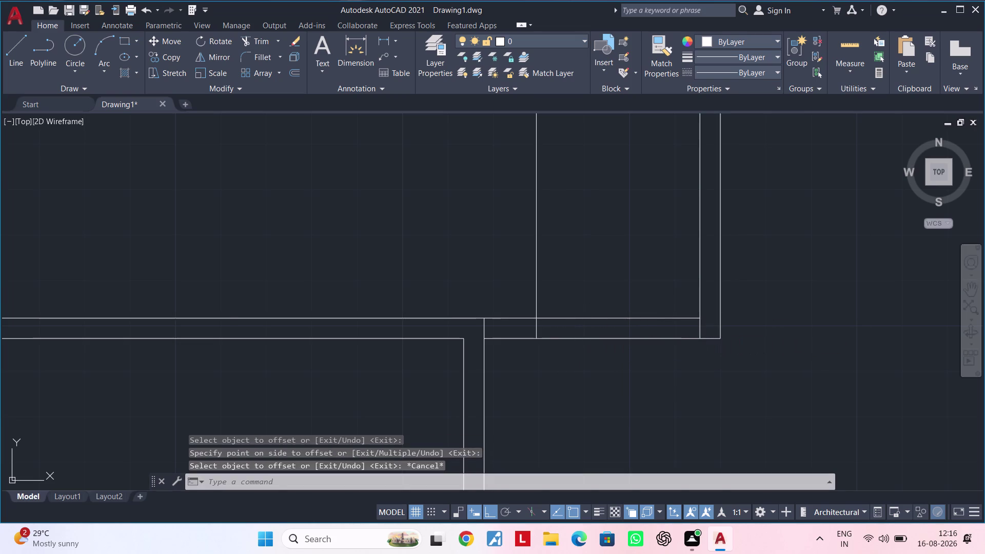
Trim the horizontal lines between the two verticals, then undo the trim.
key(Escape)
key(Escape)
text(tr)
key(space)
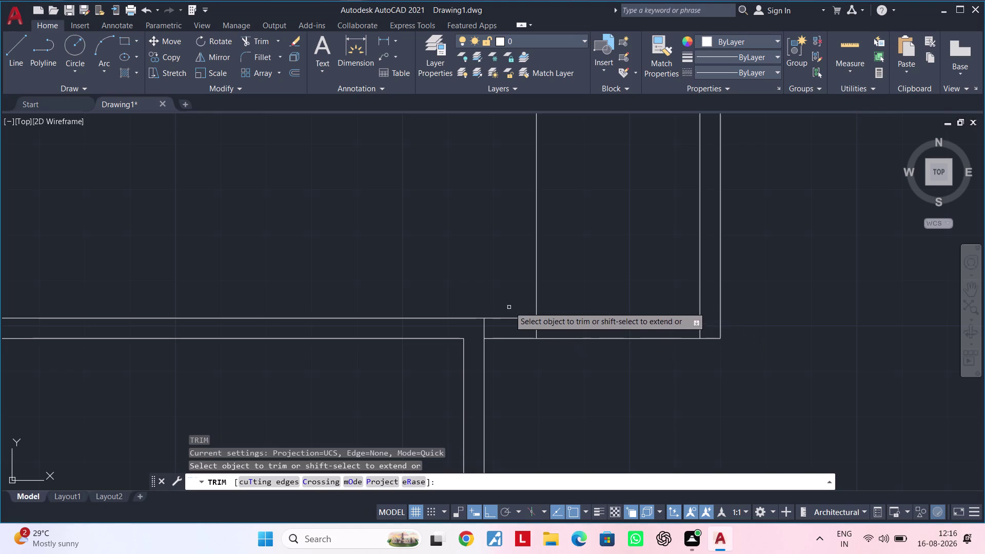
drag(522, 297, 541, 295)
drag(592, 296, 600, 348)
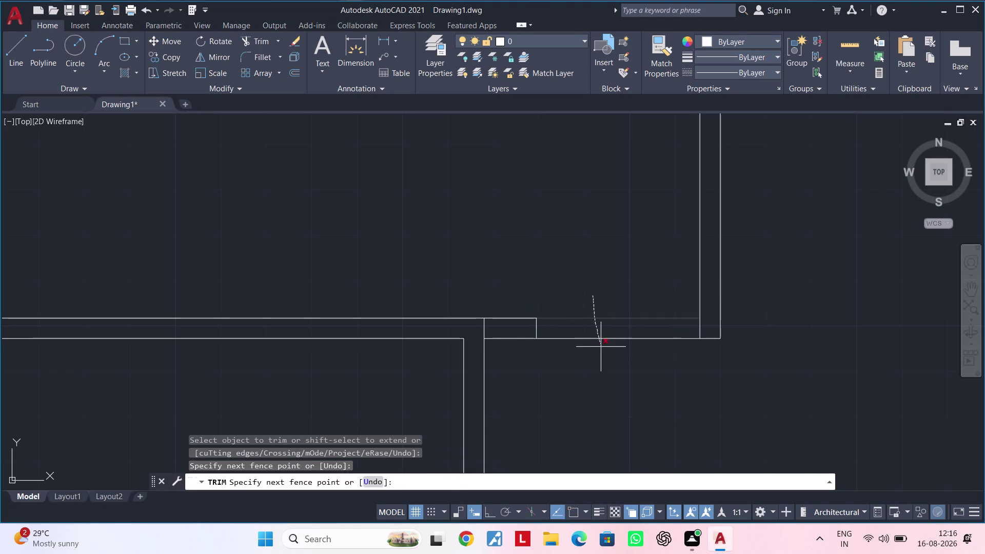
drag(601, 349, 601, 353)
double_click(601, 353)
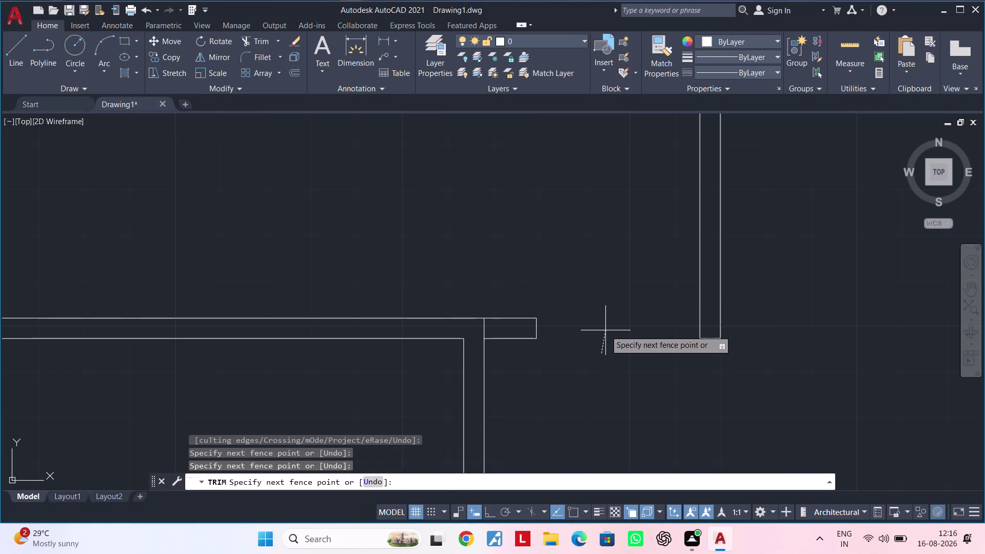
key(ctrl+z)
key(Escape)
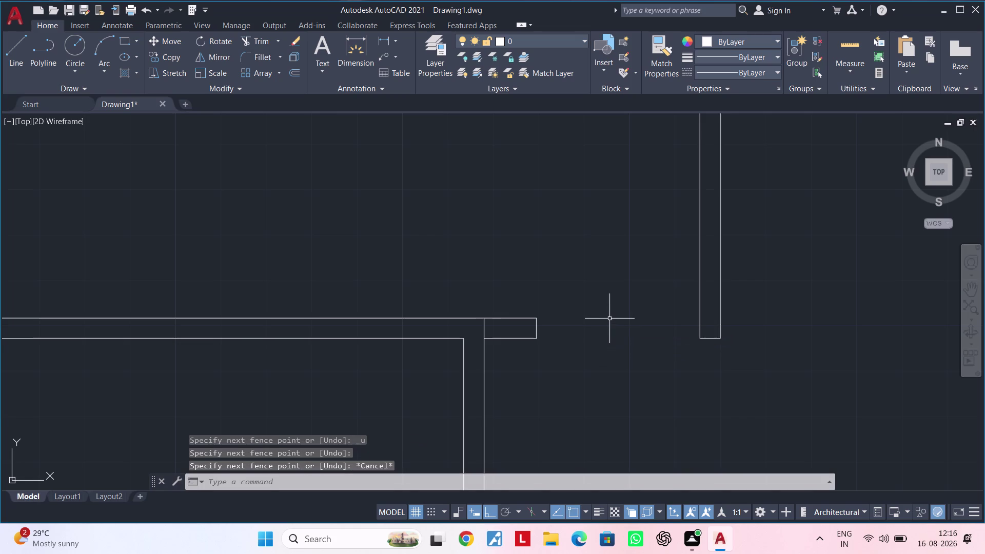
key(ctrl+z)
scroll(down, 3)
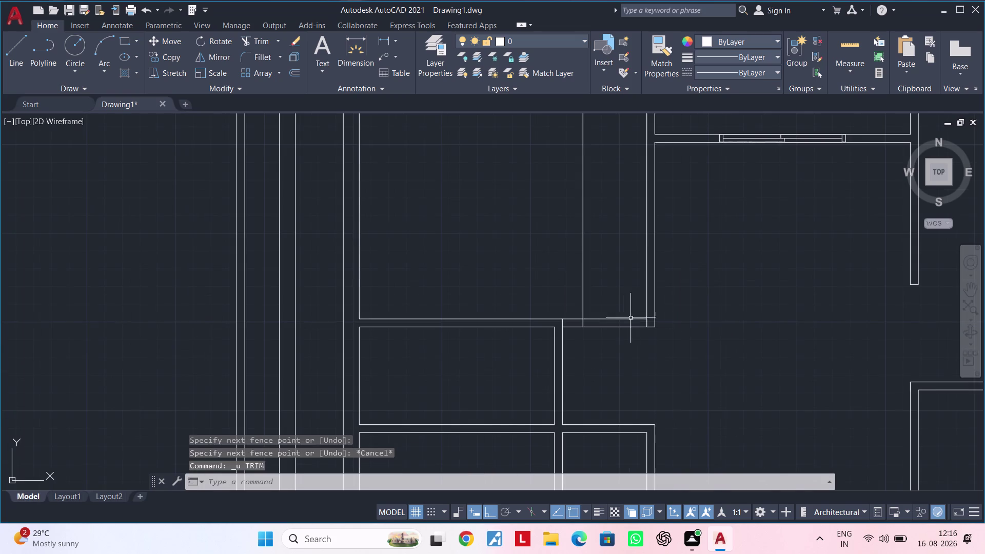
Undo the 3' offset line and the horizontal line extensions.
middle_drag(620, 286, 588, 361)
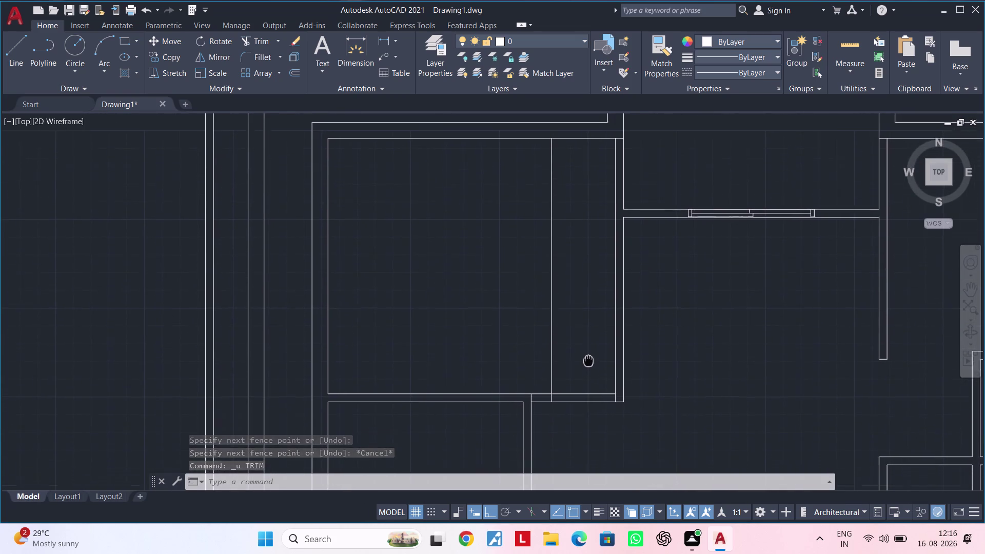
middle_drag(588, 361, 593, 316)
scroll(up, 3)
scroll(up, 3)
middle_drag(597, 331, 610, 299)
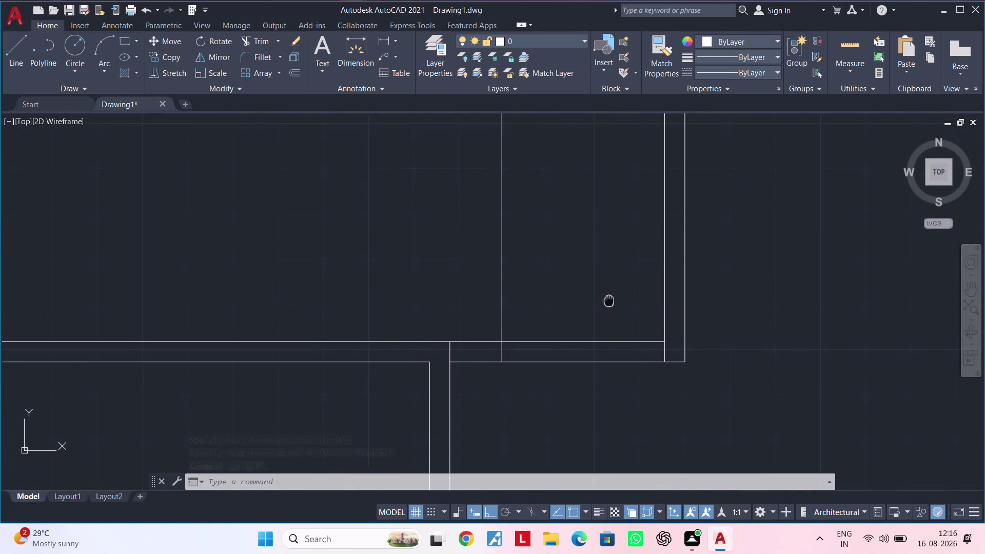
middle_drag(609, 299, 610, 295)
middle_drag(621, 306, 620, 274)
key(ctrl+z)
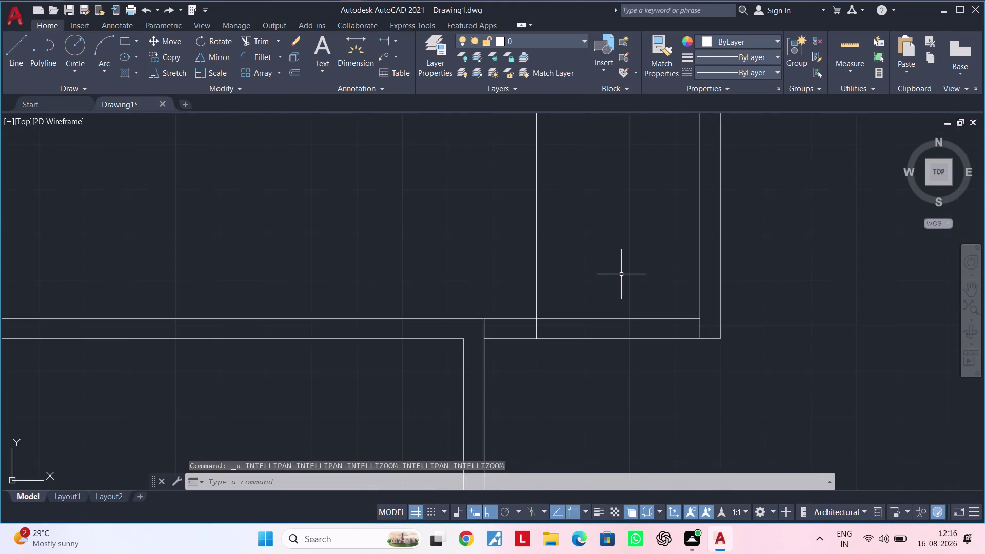
key(ctrl+z)
key(ctrl+z)
key(ctrl+z)
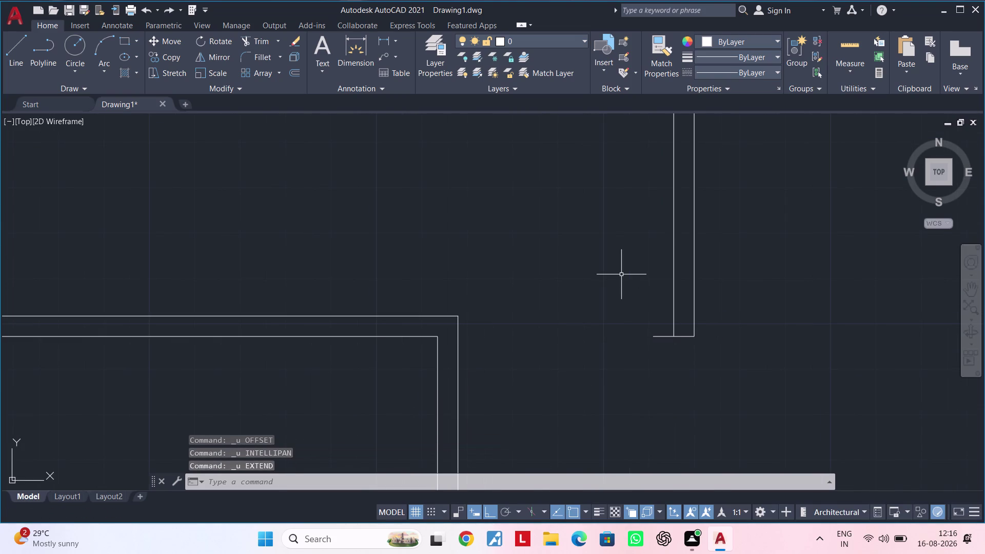
middle_drag(634, 284, 559, 288)
Clear pending commands and start a new line with L.
key(Escape)
key(Escape)
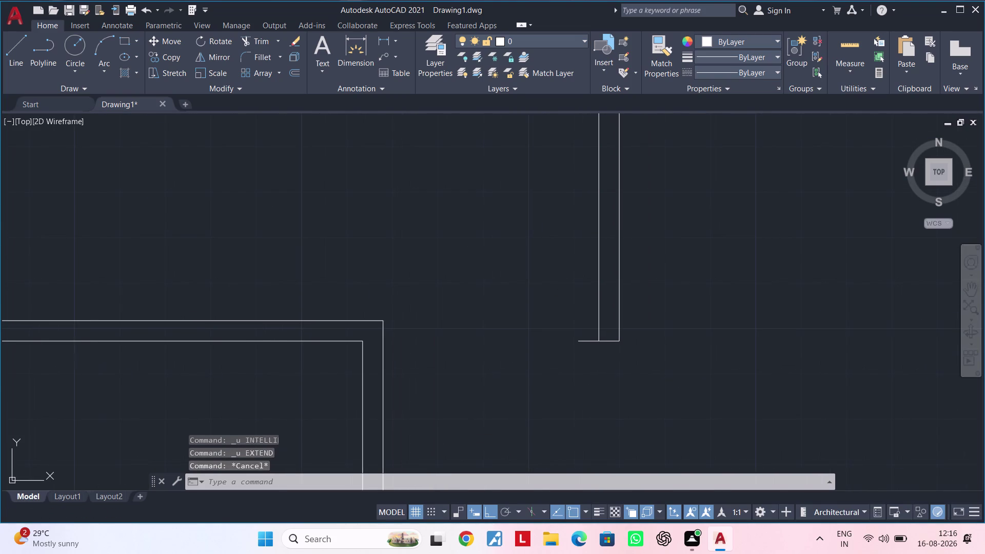
key(Escape)
middle_drag(560, 296, 568, 278)
key(Escape)
key(Escape)
key(Escape)
key(Escape)
key(Escape)
key(Escape)
key(Escape)
key(Escape)
key(Escape)
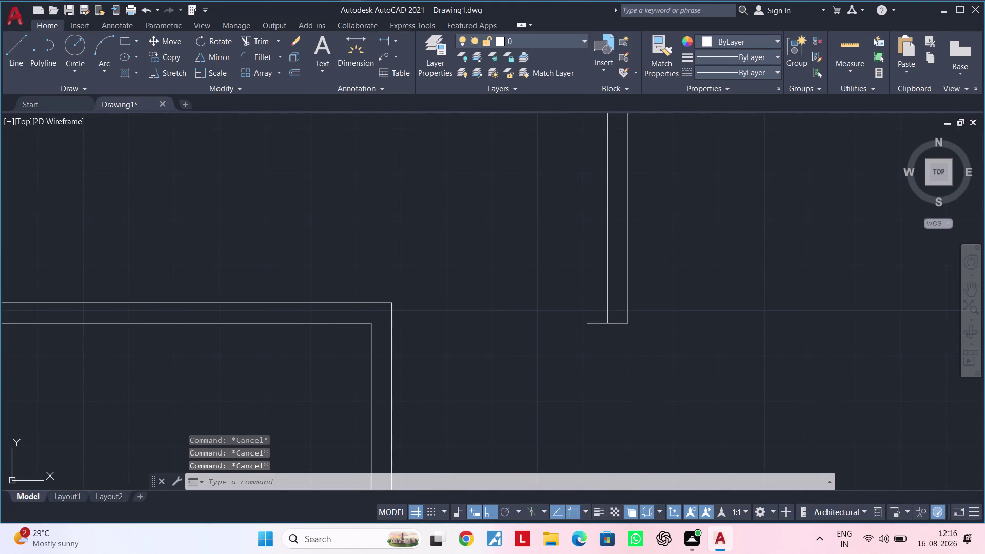
key(Escape)
key(Escape)
key(Escape)
key(Escape)
key(Escape)
key(Escape)
key(Escape)
key(Escape)
text(l)
key(space)
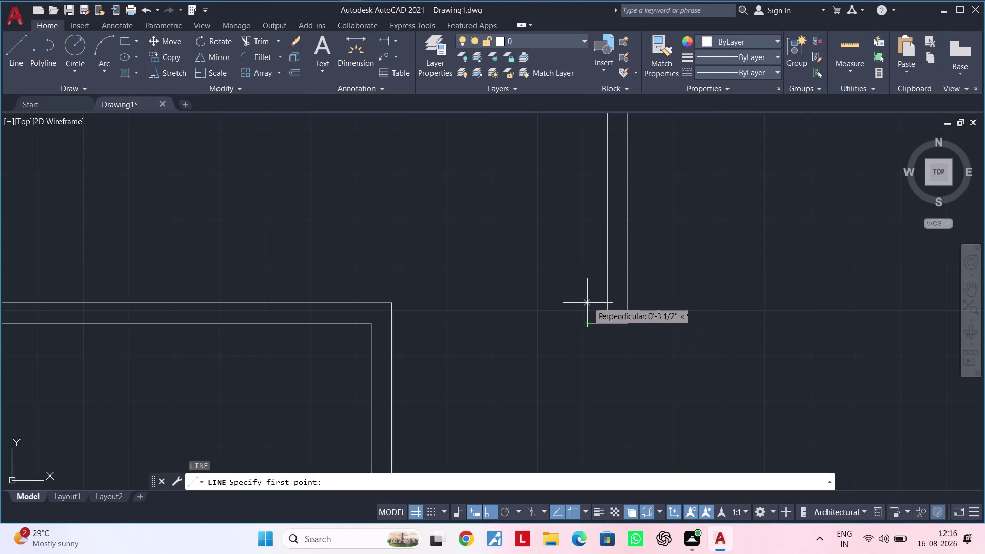
Draw a vertical line beside the wall stub.
click(587, 271)
click(579, 364)
key(Escape)
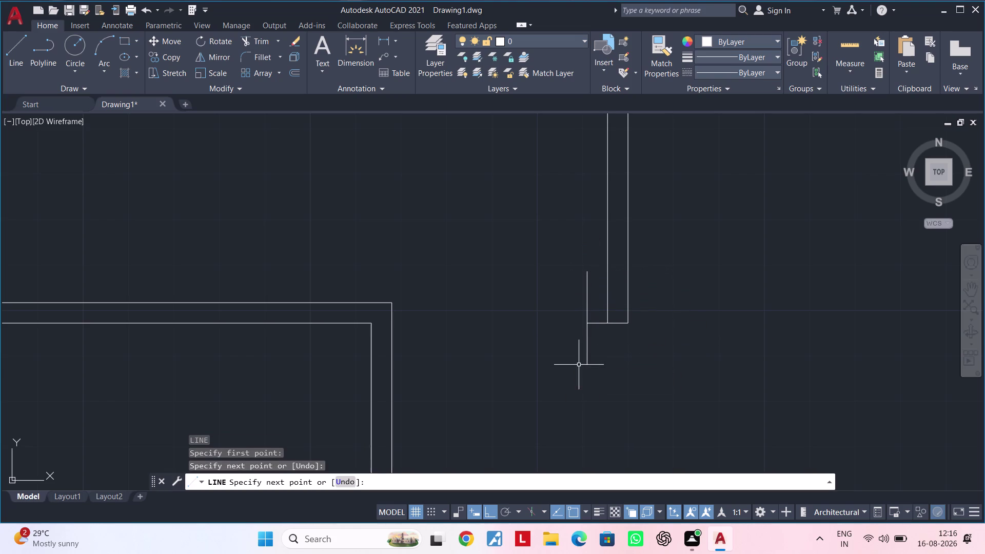
key(Escape)
middle_drag(566, 360, 601, 354)
key(Escape)
key(Escape)
key(Escape)
key(Escape)
key(Escape)
key(Escape)
key(Escape)
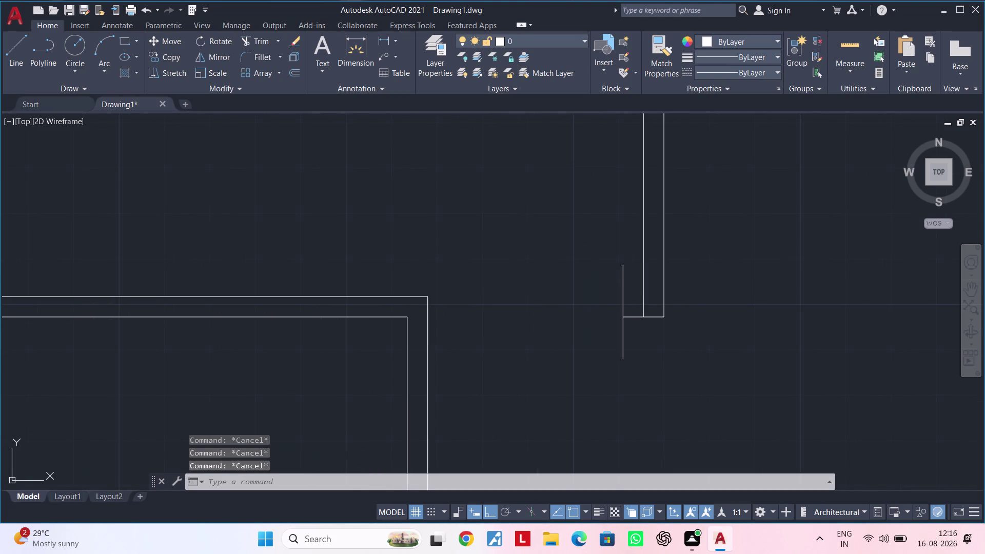
middle_drag(600, 343, 620, 339)
key(Escape)
key(Escape)
key(Escape)
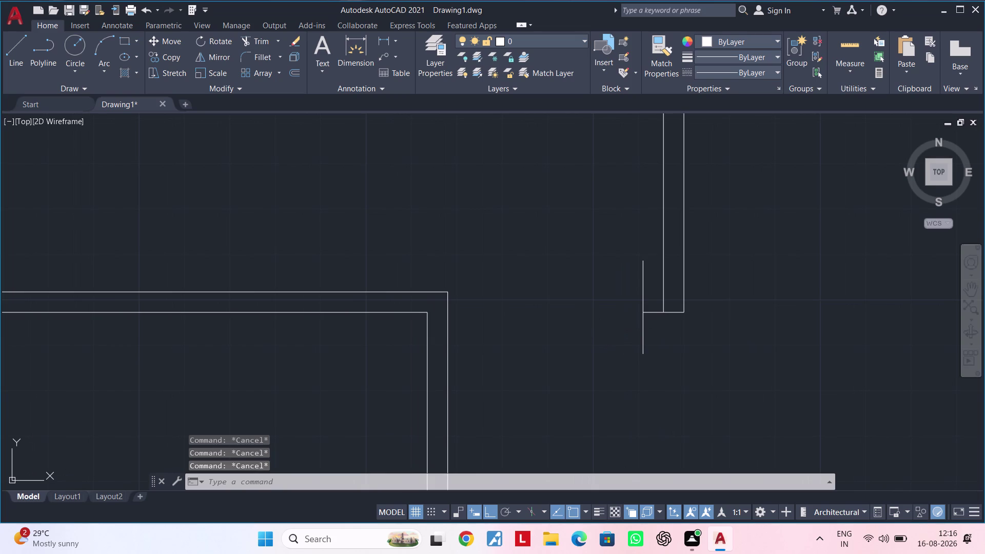
key(Escape)
key(Escape)
key(Escape)
key(Escape)
key(Escape)
key(Escape)
Offset the new vertical line 3' to the left.
text(of 3)
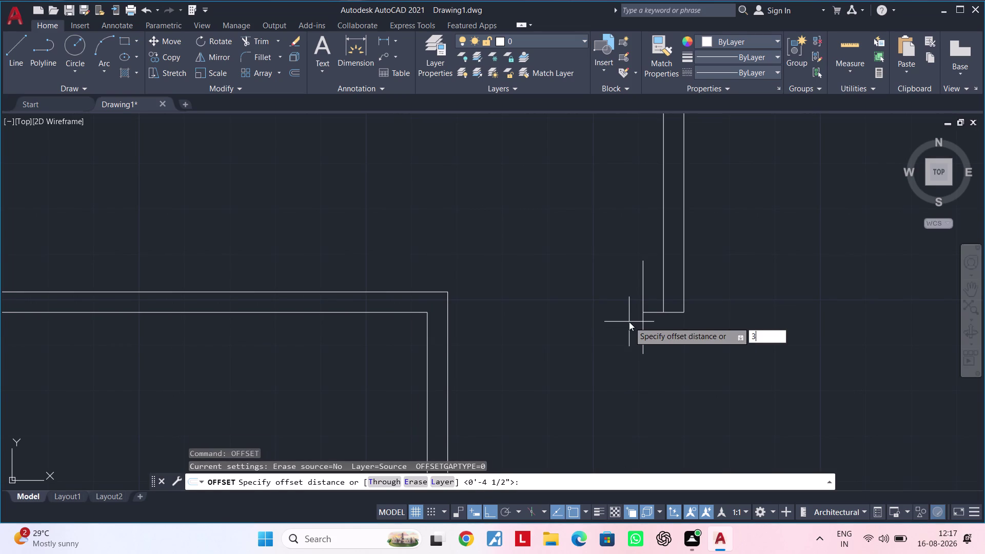
text(')
key(Return)
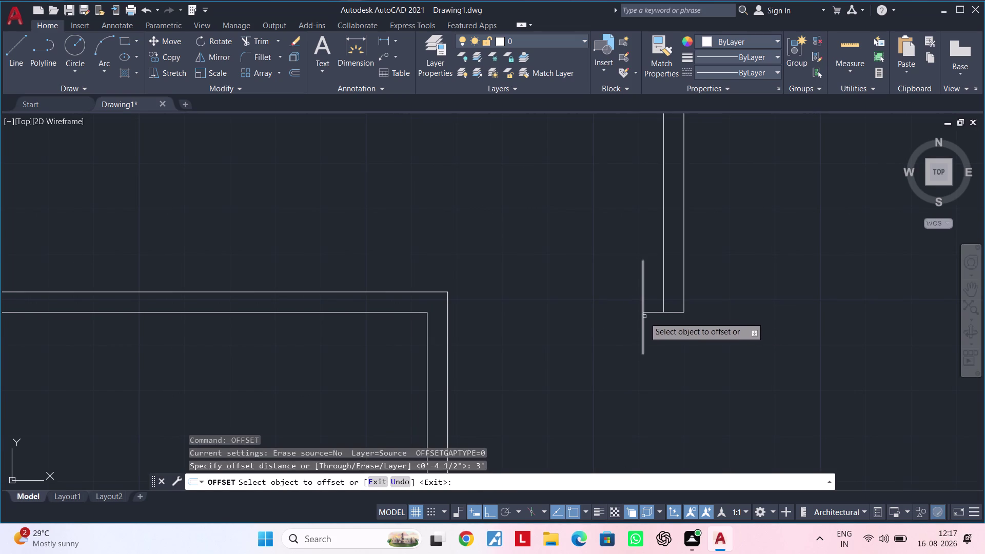
click(644, 318)
click(516, 318)
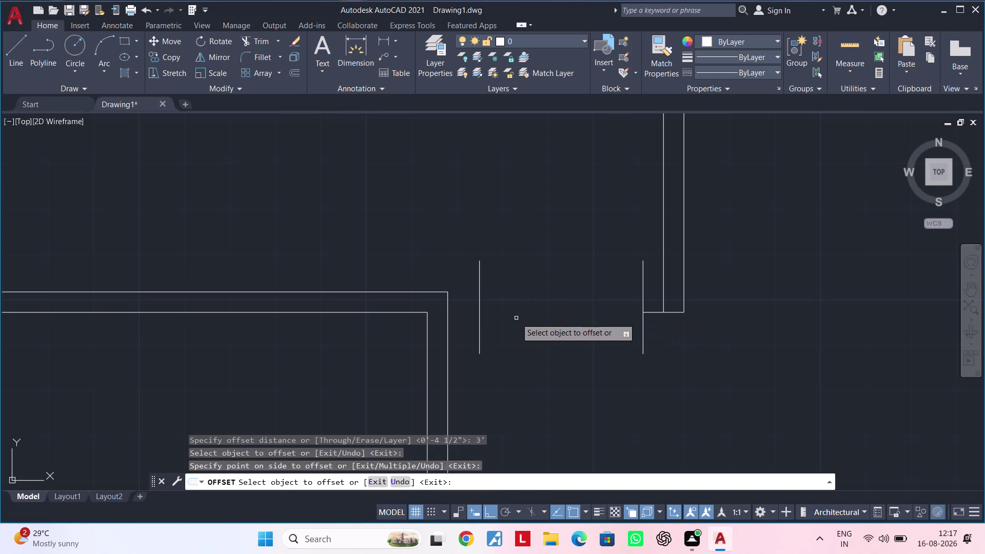
key(Escape)
key(Escape)
key(Escape)
key(Escape)
key(Escape)
key(Escape)
key(Escape)
key(Escape)
key(Escape)
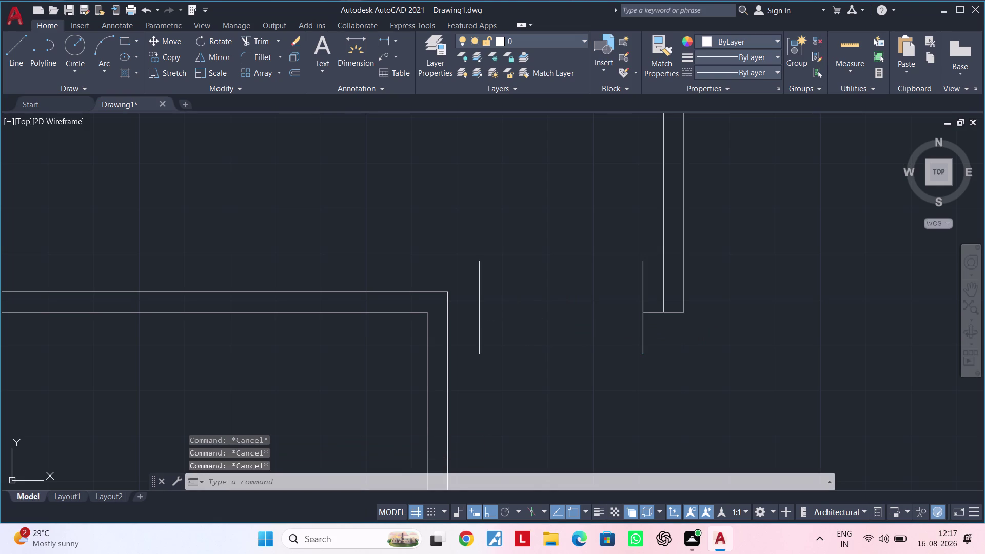
key(Escape)
Extend the upper wall line with EX, first to the near vertical, then to the right one.
text(ex)
key(space)
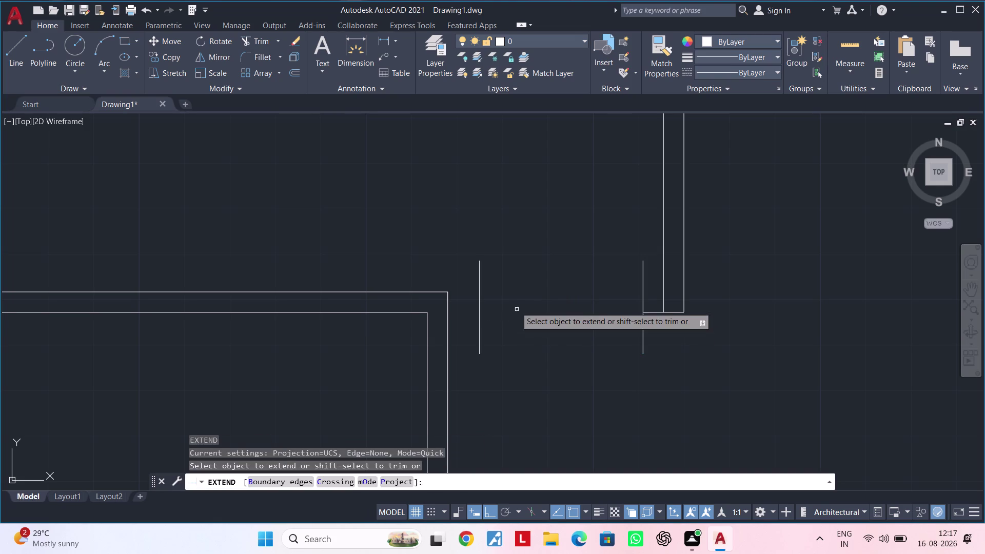
click(435, 293)
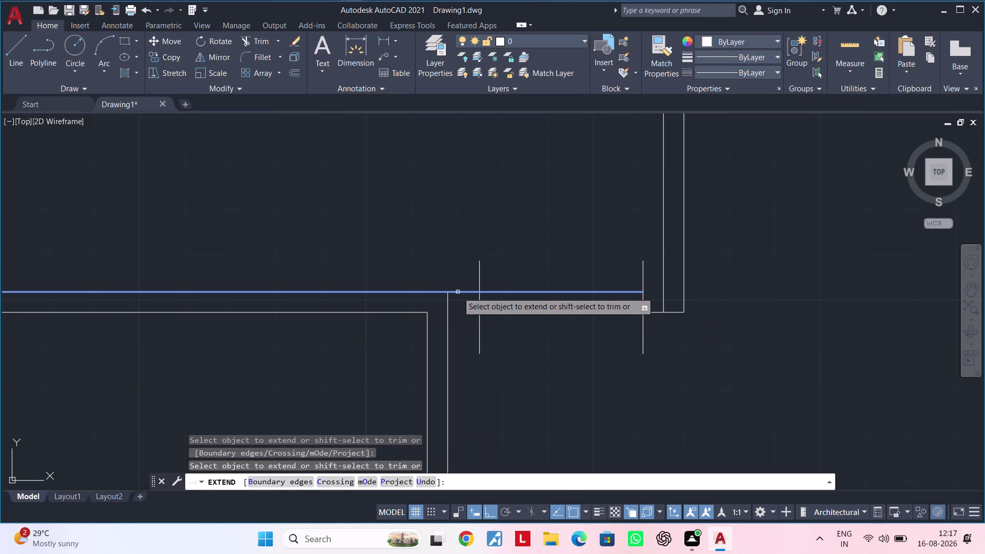
click(458, 292)
key(Escape)
key(Escape)
key(Escape)
Trim the right vertical line's stub above the wall.
text(t)
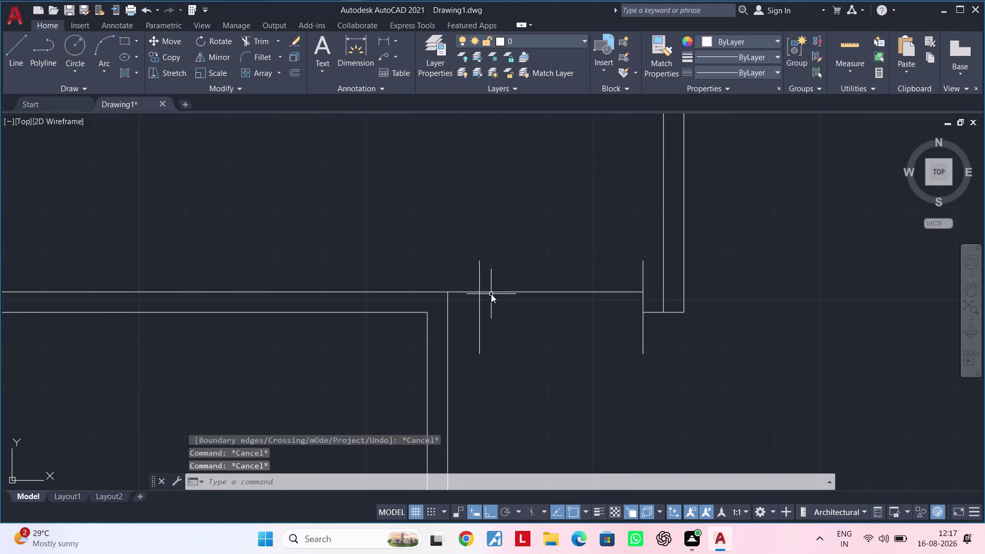
text(r)
key(space)
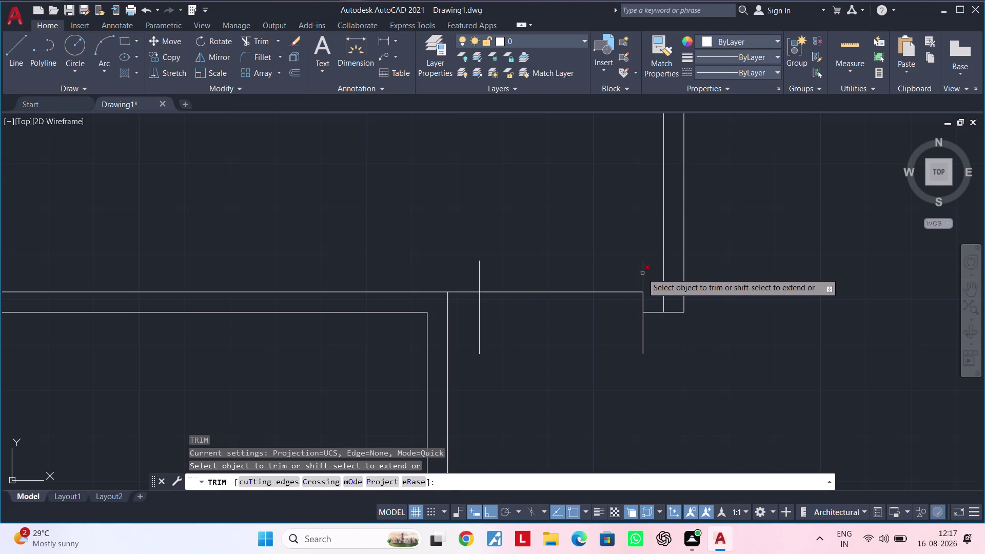
click(643, 273)
key(Escape)
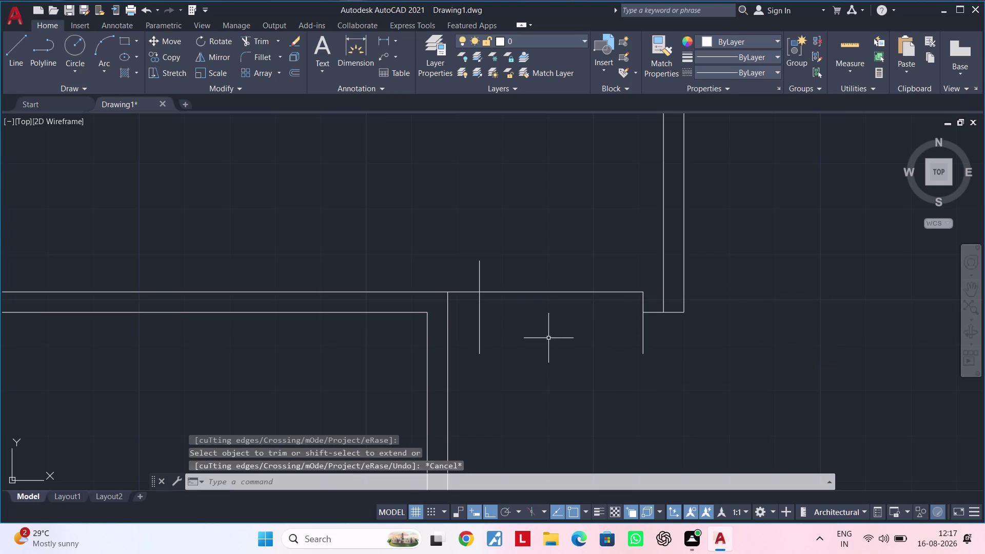
key(Escape)
key(e)
Extend the lower wall line rightward past the verticals to the right wall.
text(x)
key(space)
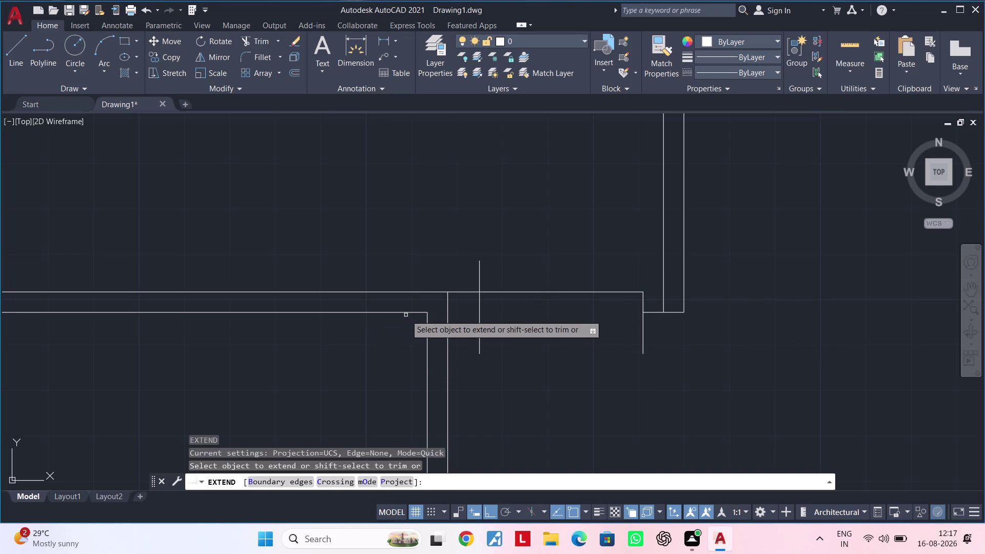
click(407, 313)
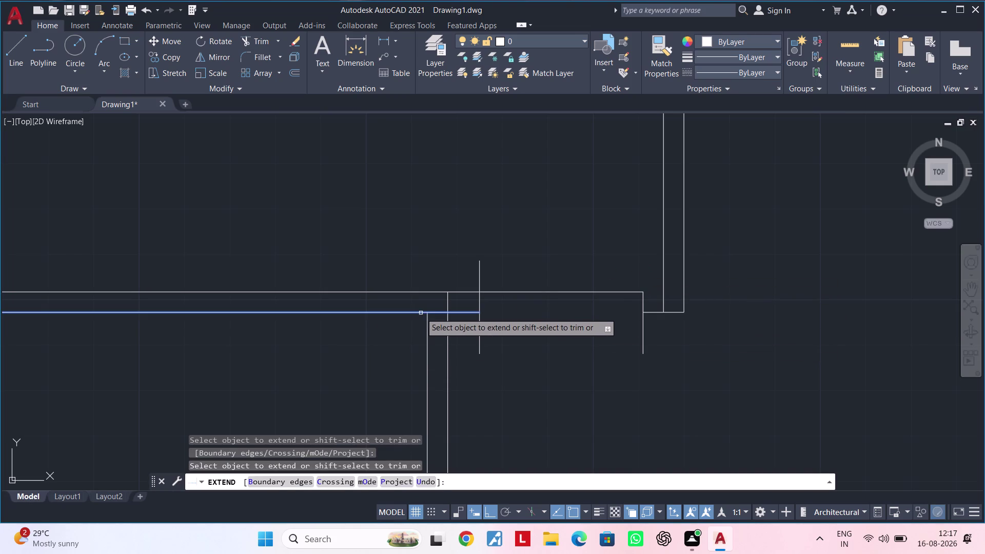
click(437, 313)
click(477, 313)
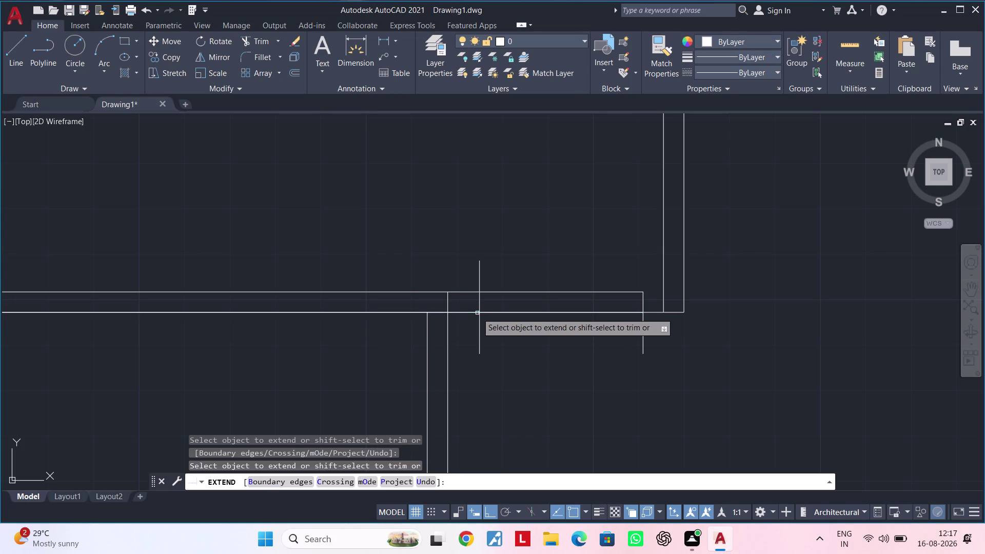
key(Escape)
key(Escape)
key(Escape)
key(Escape)
key(Escape)
key(Escape)
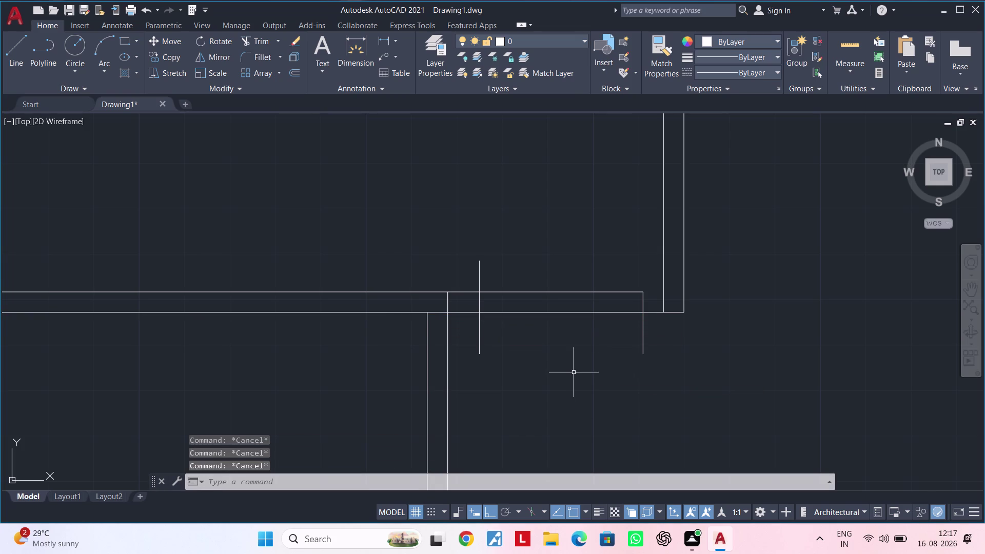
Trim the lower stub and cut the wall lines between the two verticals to open the wall.
key(t)
key(r)
key(space)
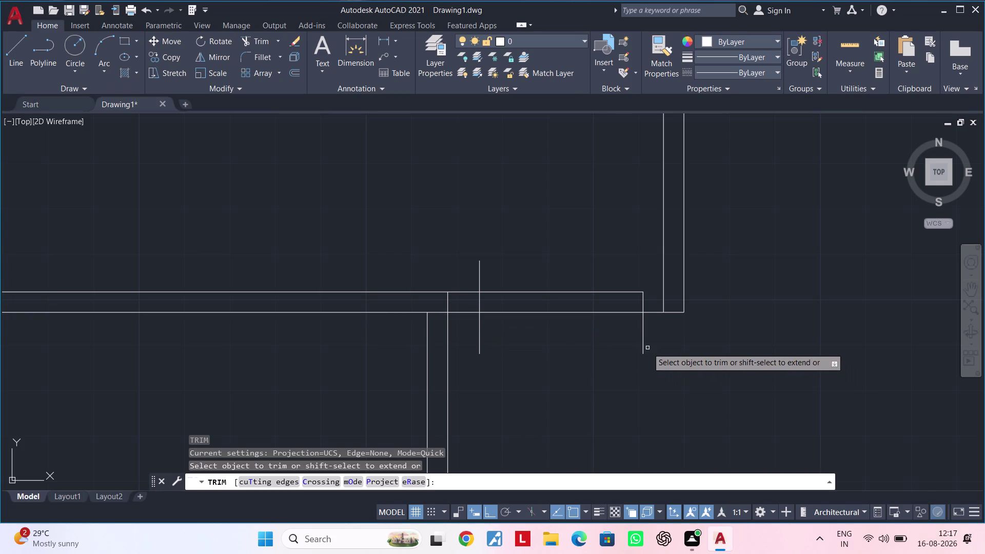
click(643, 341)
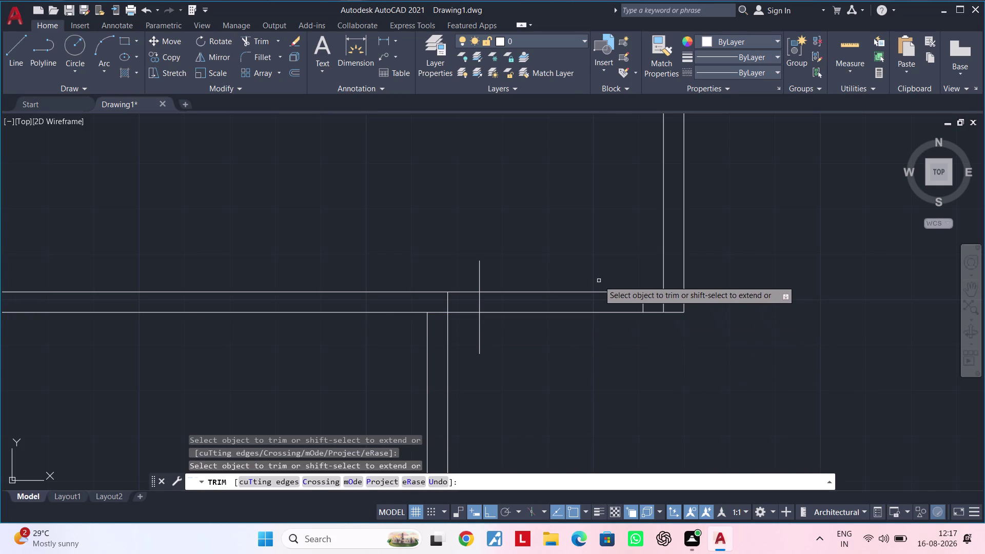
drag(599, 280, 603, 321)
click(602, 321)
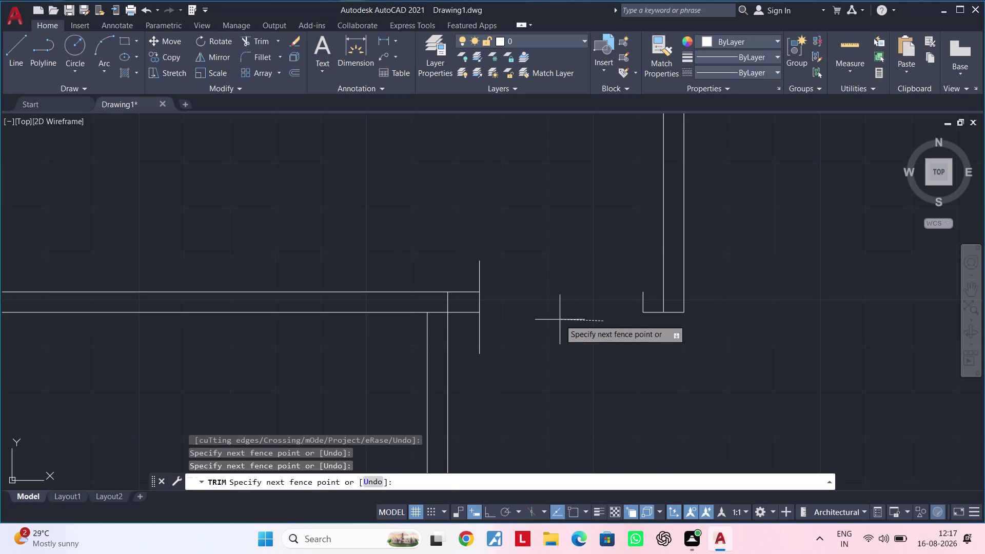
click(535, 316)
click(479, 303)
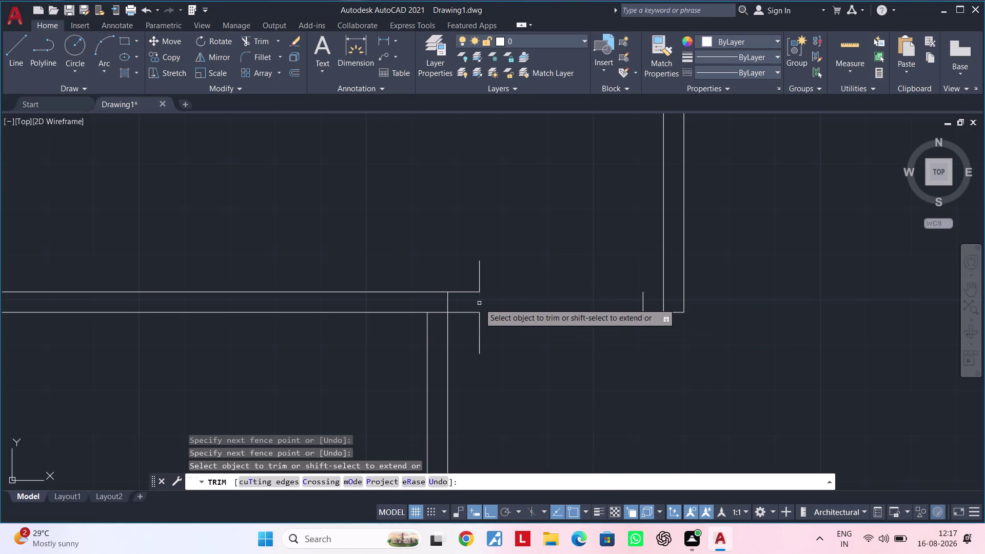
key(Escape)
key(Escape)
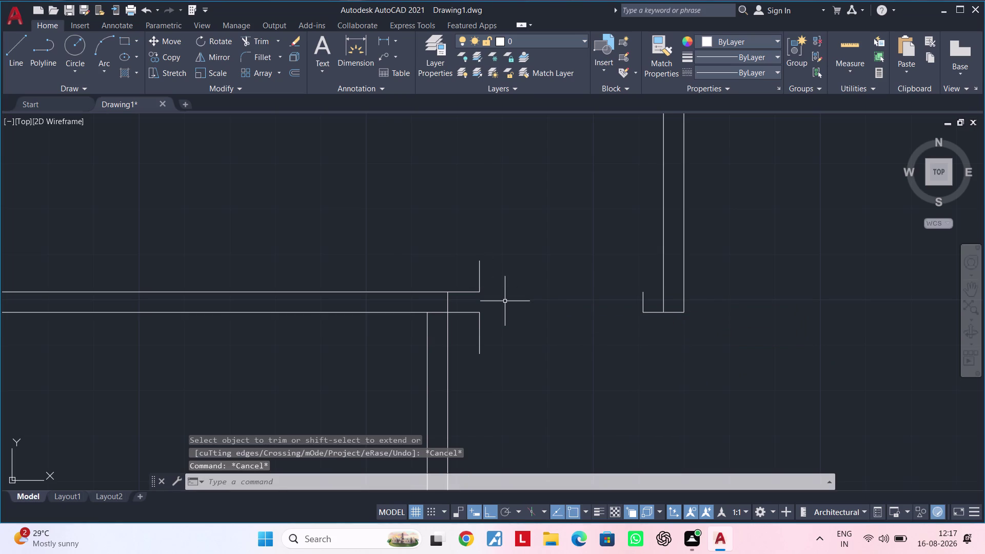
Undo the accidental cut and the previous wall-opening trims.
key(ctrl+x)
key(ctrl+x)
key(Escape)
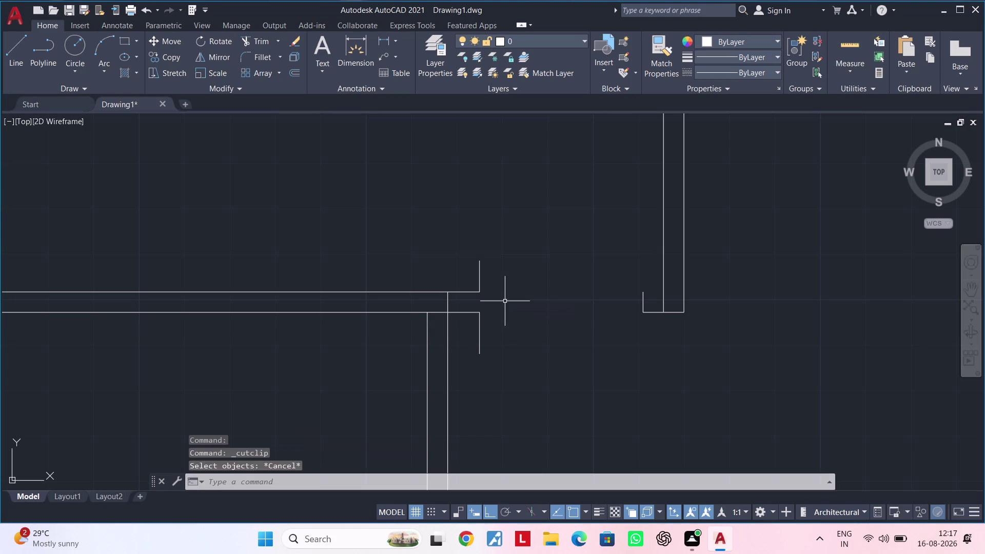
key(ctrl+z)
key(ctrl+z)
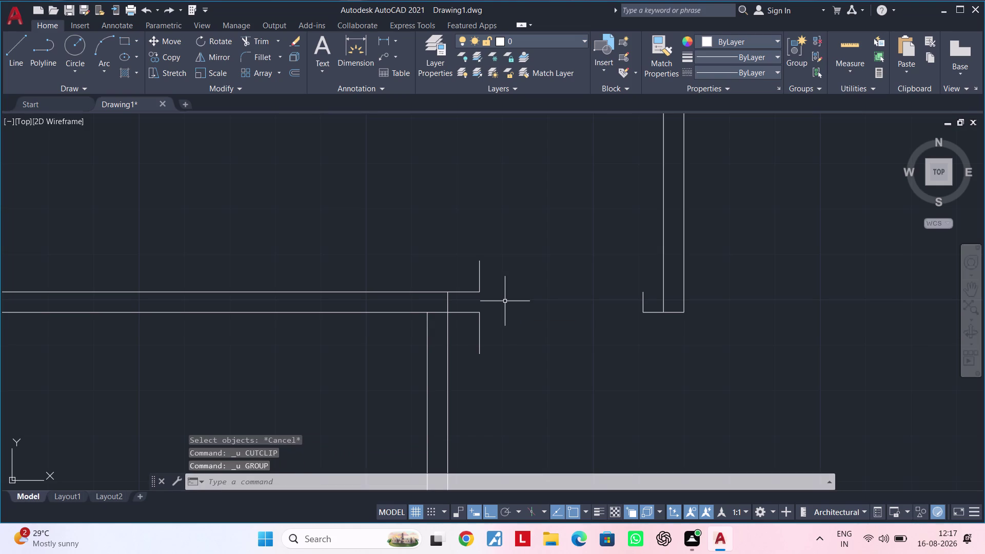
key(ctrl+z)
key(ctrl+z)
key(Escape)
key(Escape)
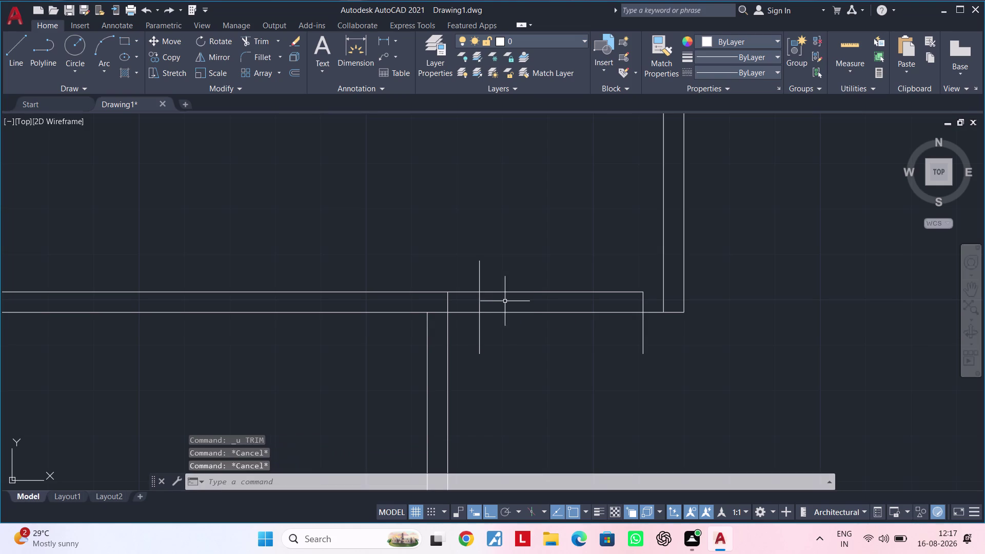
key(Escape)
key(Escape)
Draw a line from the wall corner across to the lower wall line.
key(l)
key(space)
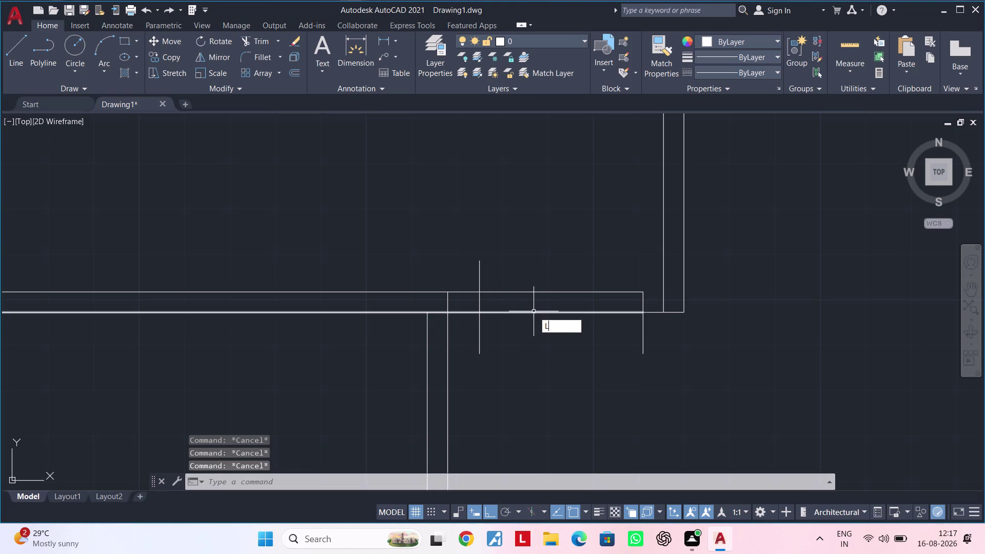
scroll(up, 3)
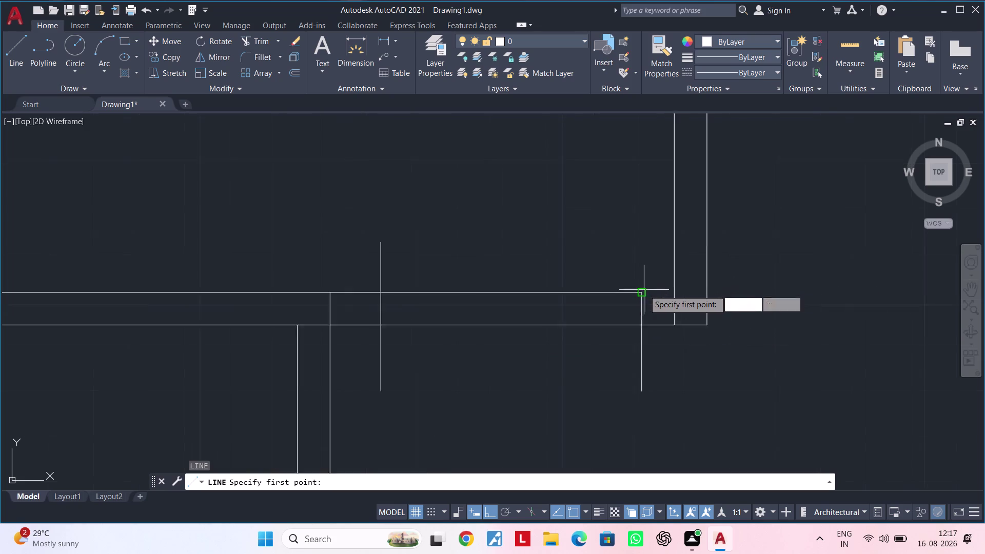
scroll(up, 3)
click(642, 291)
click(689, 291)
key(Escape)
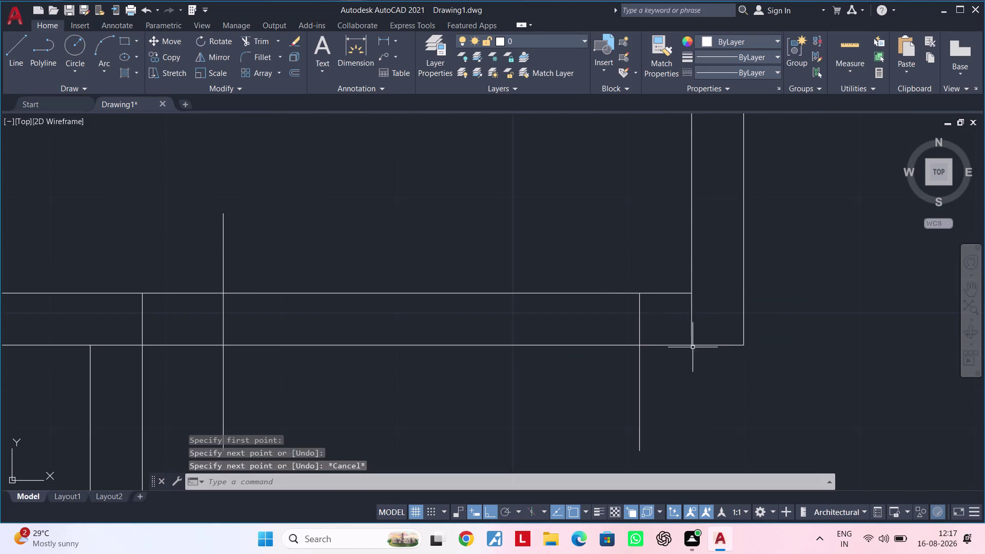
key(Escape)
middle_drag(684, 345, 707, 337)
key(Escape)
key(Escape)
Cut the wall lines across the opening and remove the right vertical's lower stub.
key(t)
key(r)
key(space)
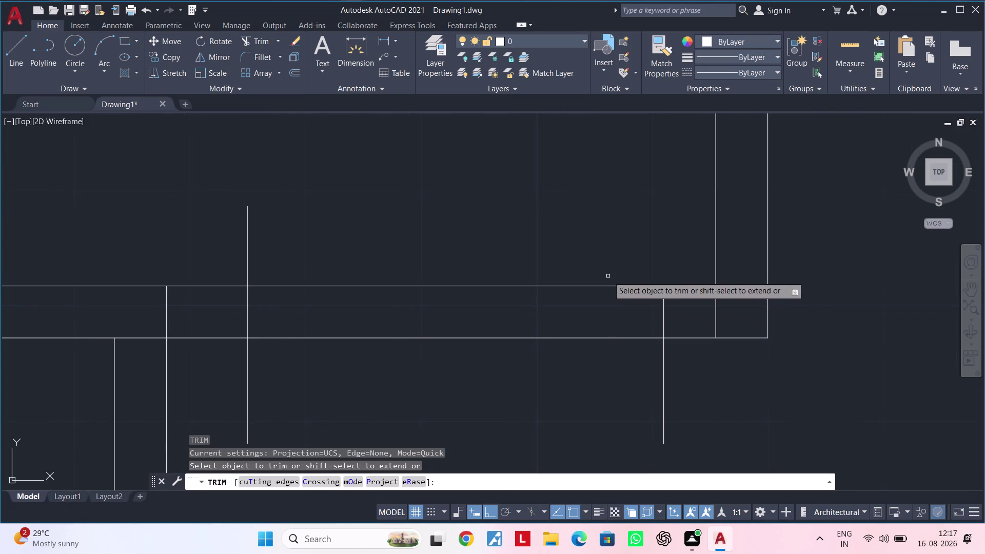
drag(608, 275, 607, 377)
click(644, 374)
drag(647, 373, 686, 371)
click(689, 371)
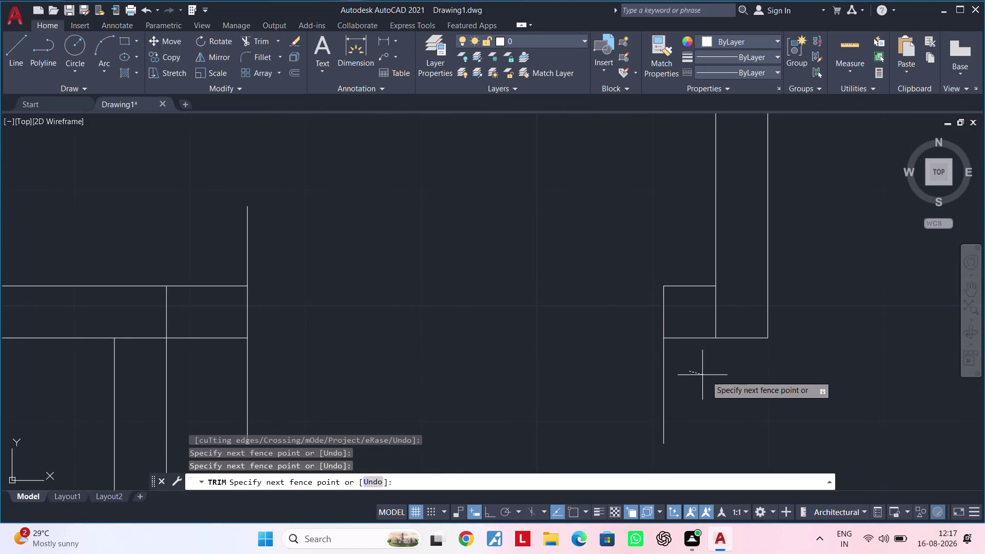
click(623, 371)
Trim the remaining vertical stubs along the wall.
middle_drag(583, 370, 722, 376)
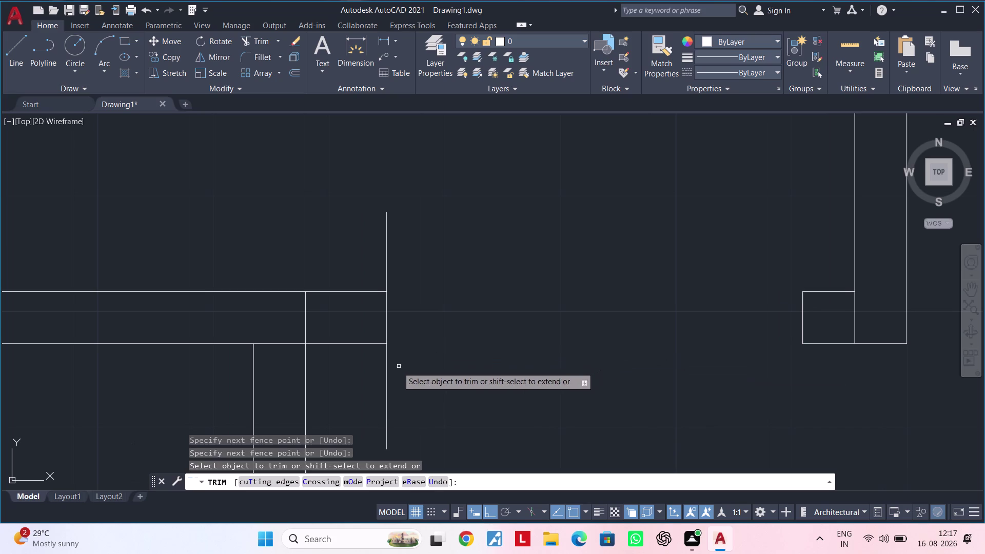
drag(396, 372, 367, 373)
drag(444, 243, 300, 243)
middle_drag(370, 246, 552, 219)
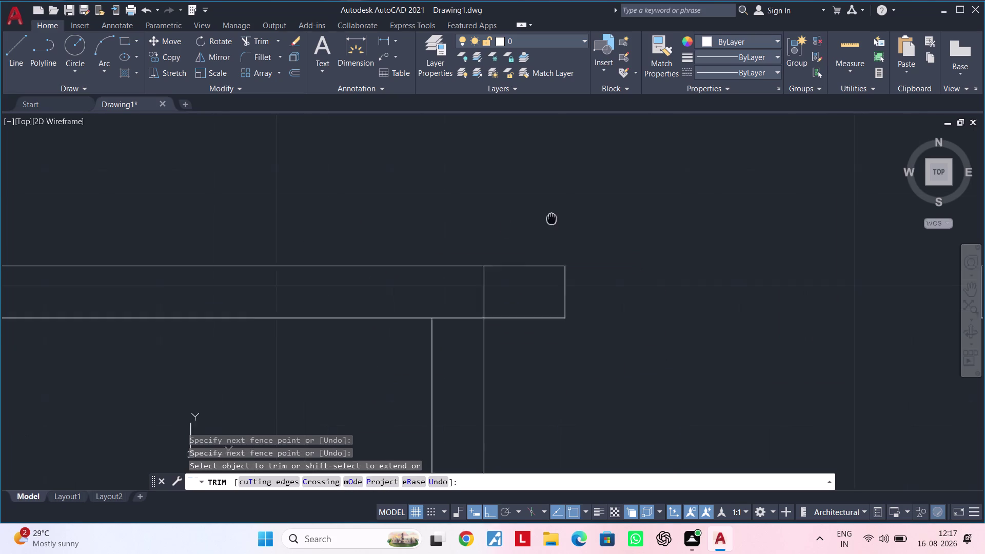
drag(507, 280, 455, 338)
scroll(down, 3)
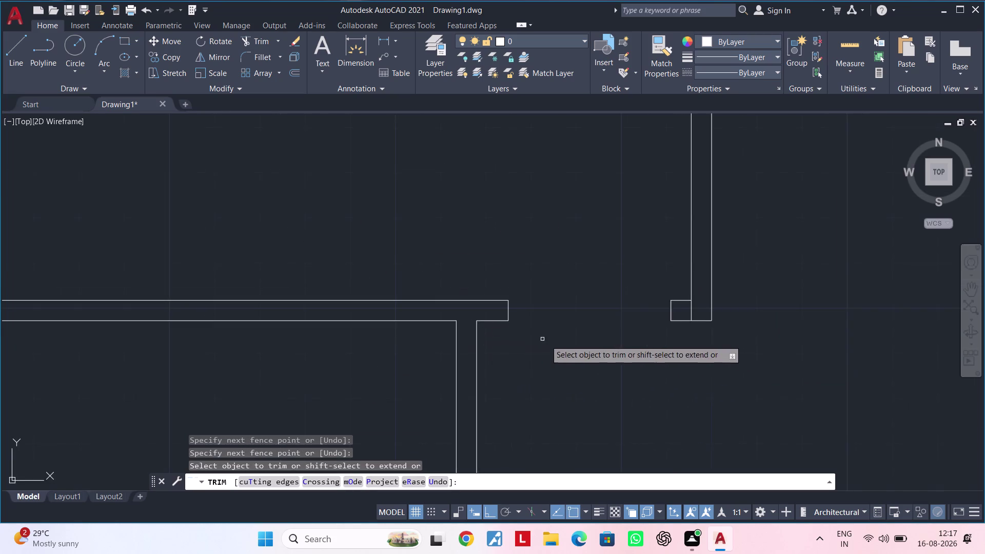
scroll(down, 3)
middle_drag(539, 342, 467, 354)
key(Escape)
key(Escape)
middle_drag(521, 338, 558, 315)
key(Escape)
key(Escape)
Trim the small leftover line at the right-hand corner.
scroll(up, 3)
middle_drag(584, 320, 588, 320)
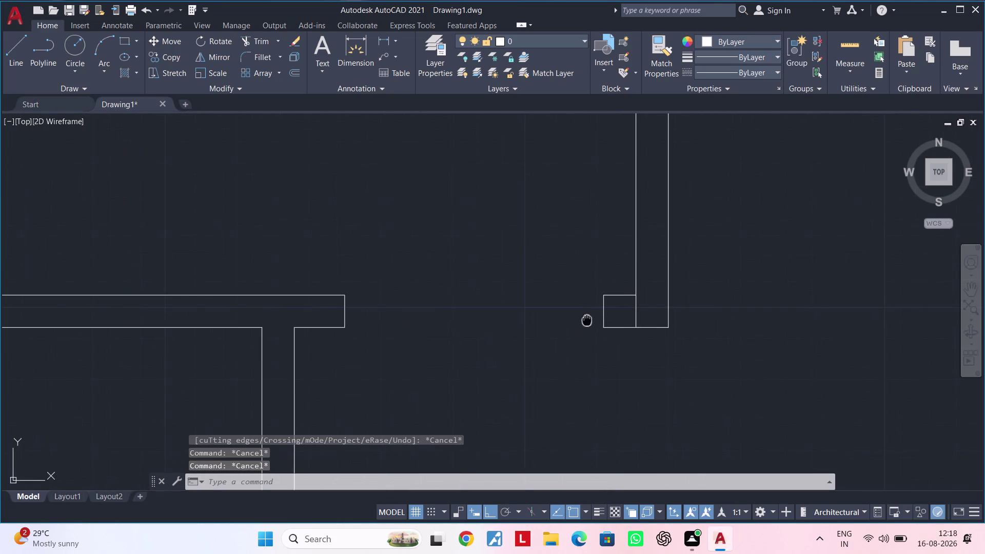
middle_drag(589, 320, 633, 314)
key(Escape)
key(Escape)
key(Escape)
text(tr)
key(space)
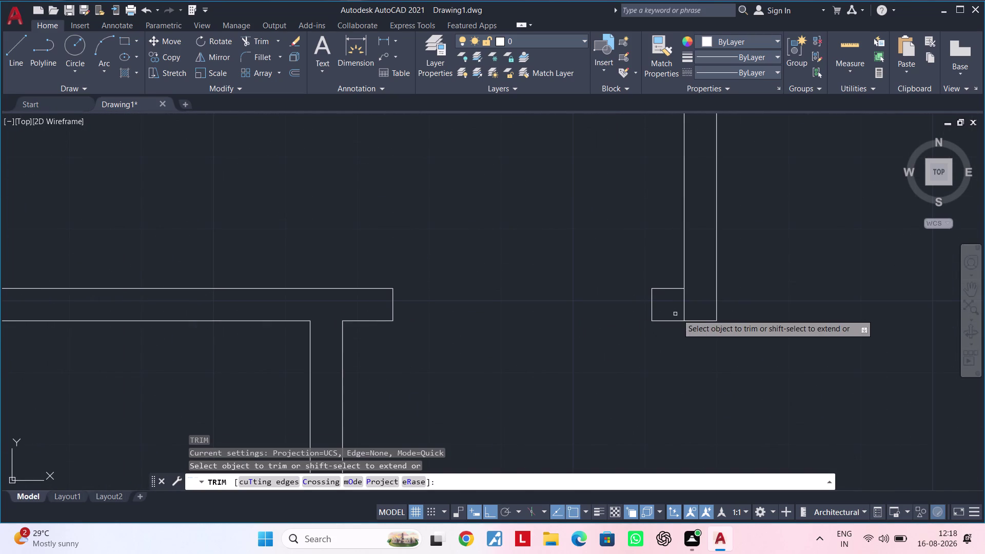
click(684, 308)
scroll(down, 3)
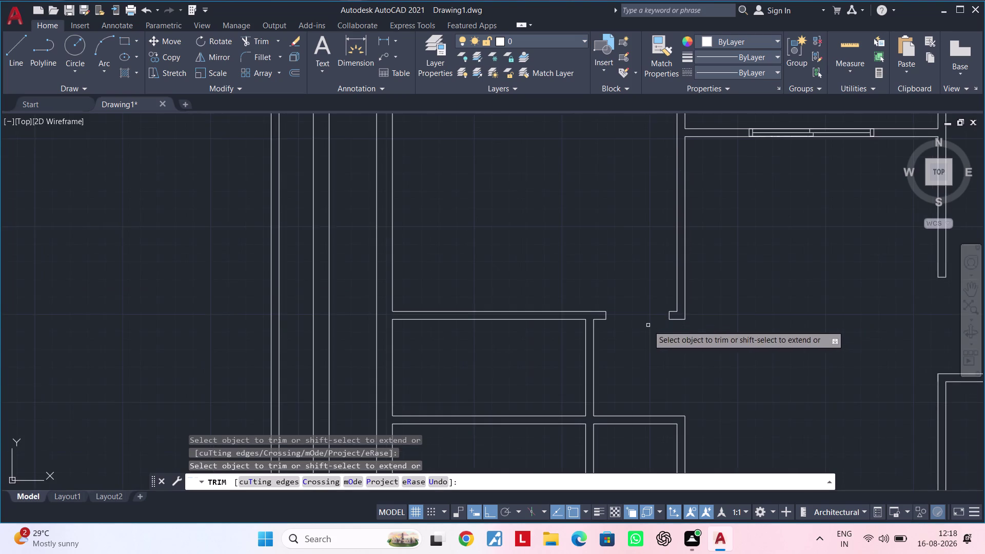
middle_drag(648, 325, 669, 320)
key(Escape)
key(Escape)
Pan back to the wall junction beside the opening, with no command left running.
middle_drag(654, 326, 635, 283)
key(Escape)
key(Escape)
middle_drag(641, 289, 631, 256)
key(Escape)
key(Escape)
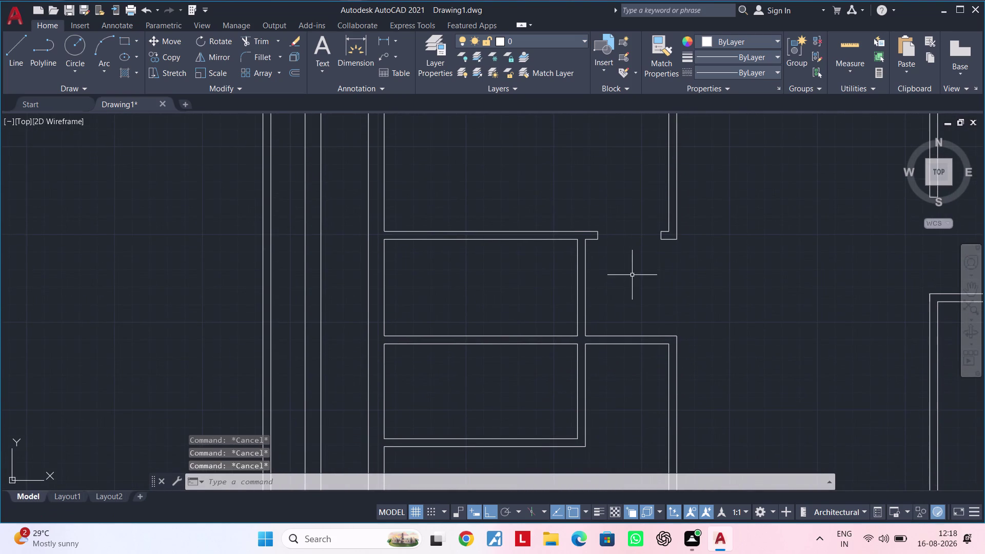
key(Escape)
key(Escape)
key(Escape)
middle_drag(628, 276, 696, 285)
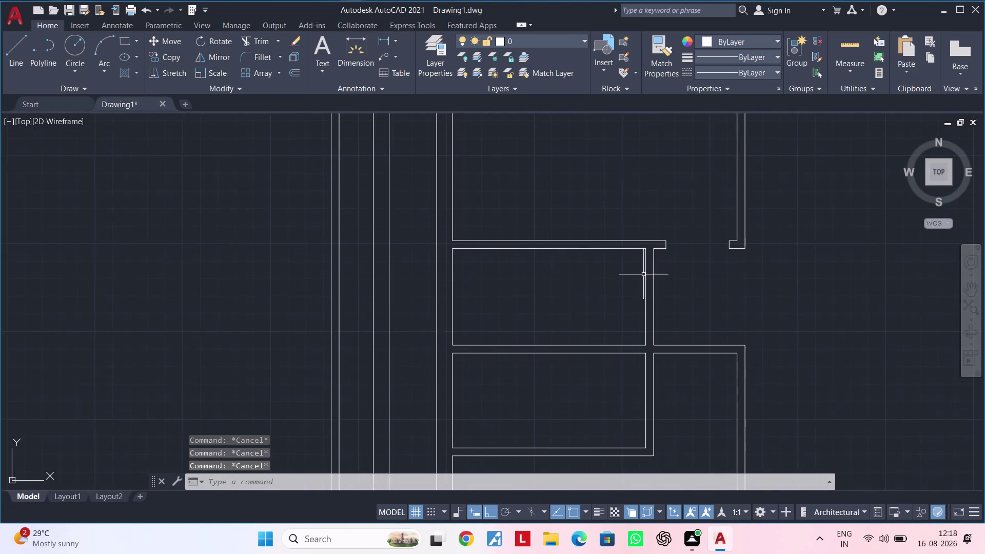
scroll(up, 3)
middle_drag(622, 272, 607, 338)
key(Escape)
key(Escape)
key(Escape)
key(Escape)
key(Escape)
key(Escape)
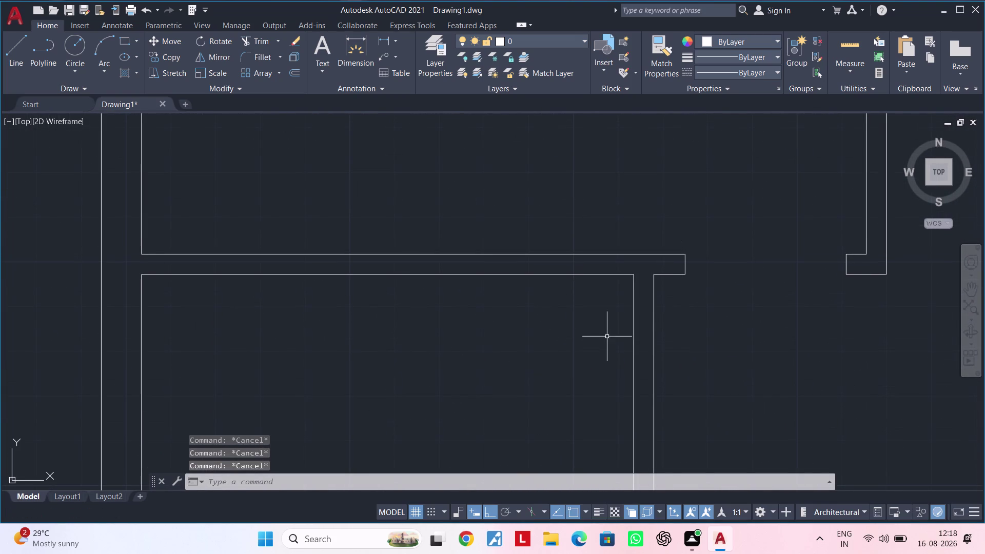
middle_drag(606, 335, 624, 333)
key(Escape)
key(Escape)
key(Escape)
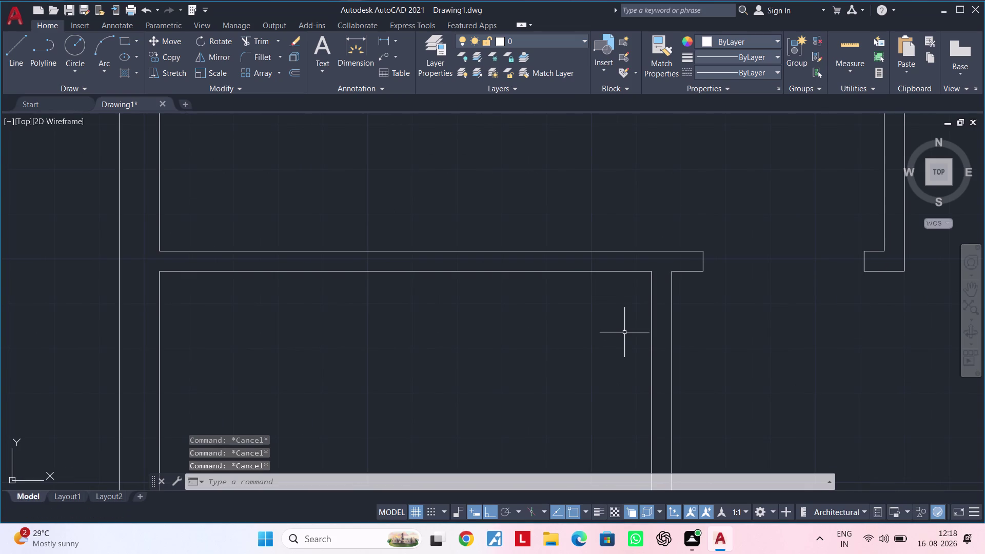
key(Escape)
key(Escape)
middle_drag(630, 313, 587, 339)
key(Escape)
key(Escape)
key(Escape)
key(Escape)
key(Escape)
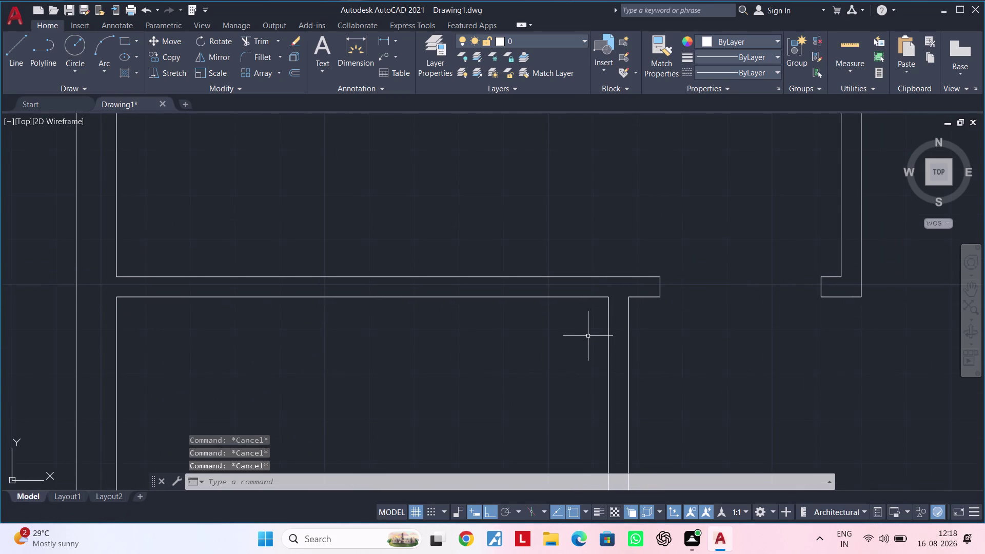
key(Escape)
key(Escape)
Draw a short closing line across the upper double wall beside the T-junction.
text(l)
key(space)
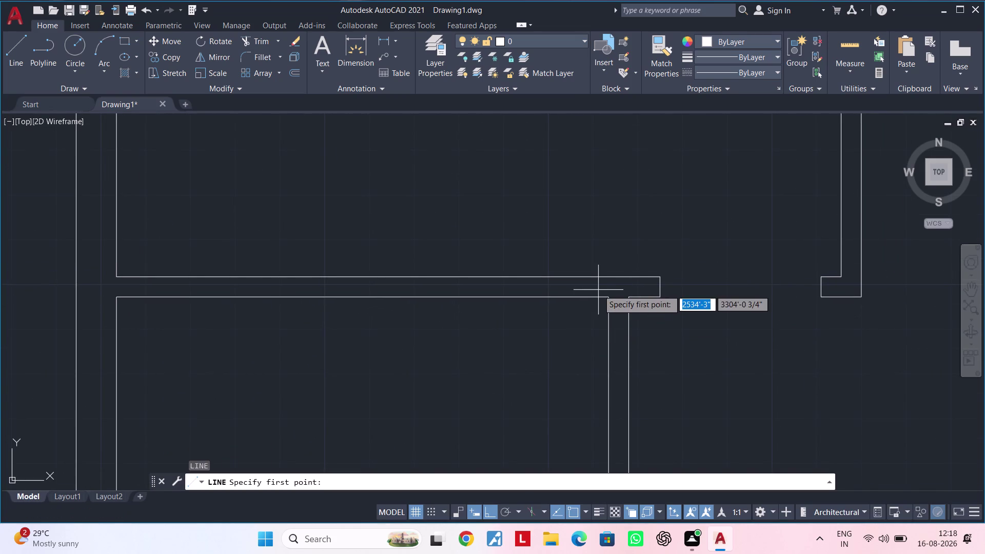
click(607, 297)
click(607, 276)
key(Escape)
key(Escape)
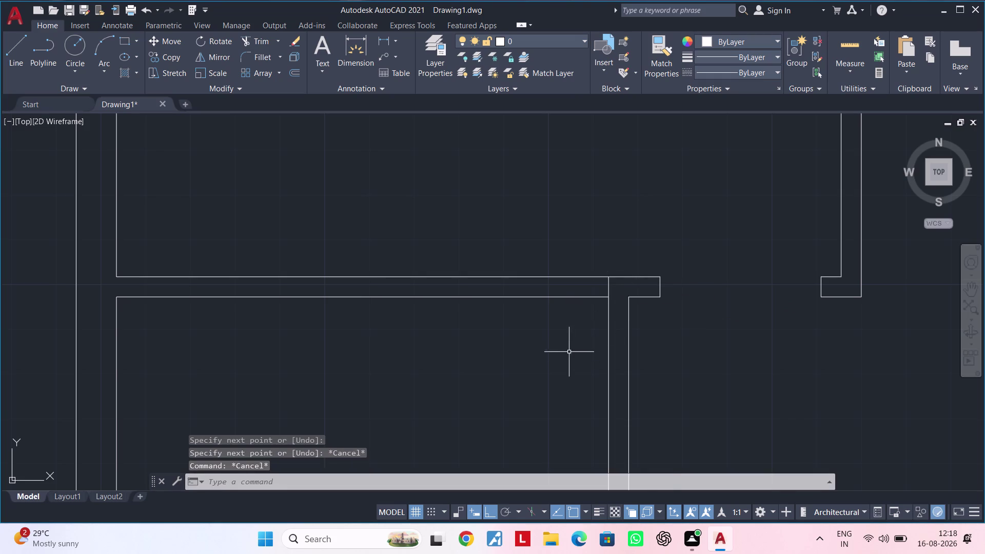
middle_drag(569, 352, 613, 347)
key(Escape)
key(Escape)
Offset the closing line 2'6" to the left.
text(of)
key(space)
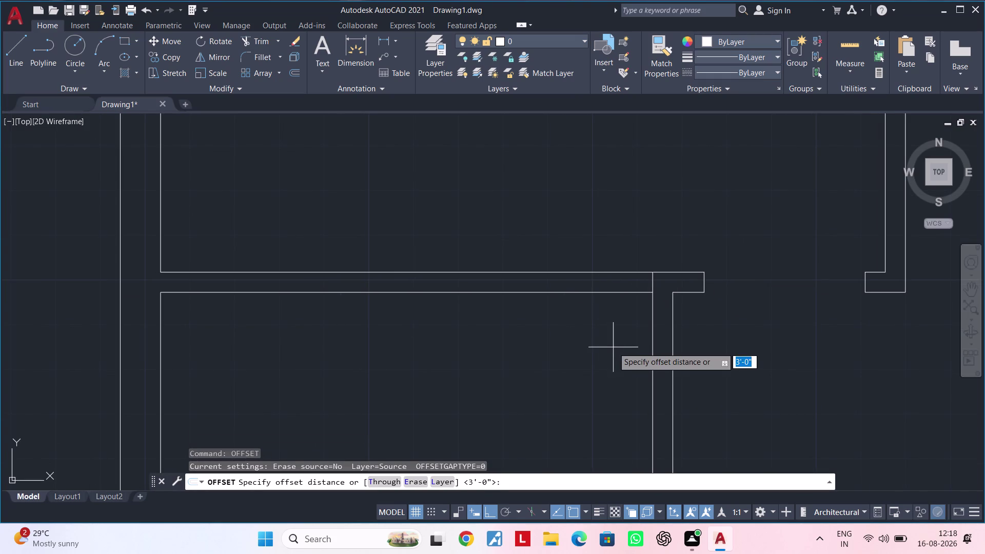
text(2'6")
key(Return)
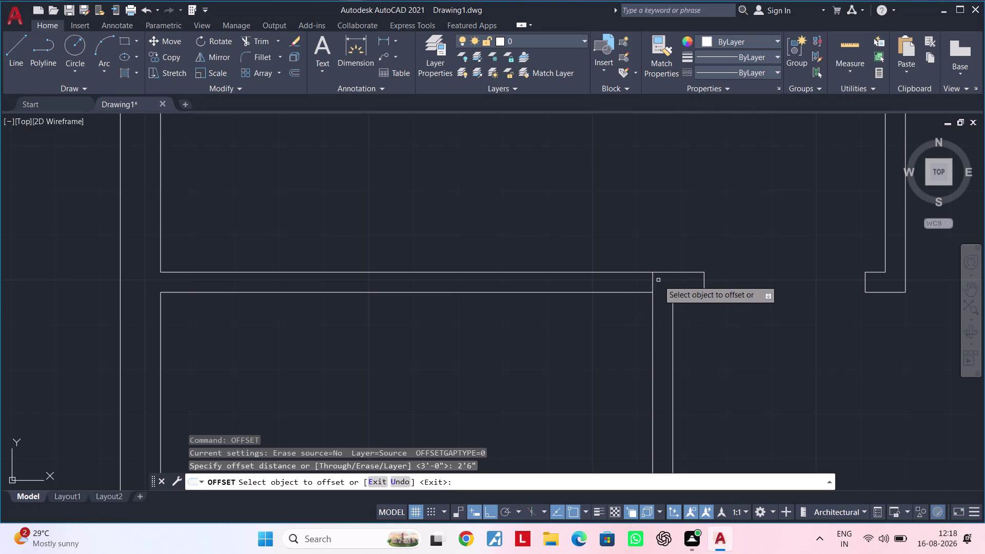
click(654, 281)
click(516, 282)
key(Escape)
key(Escape)
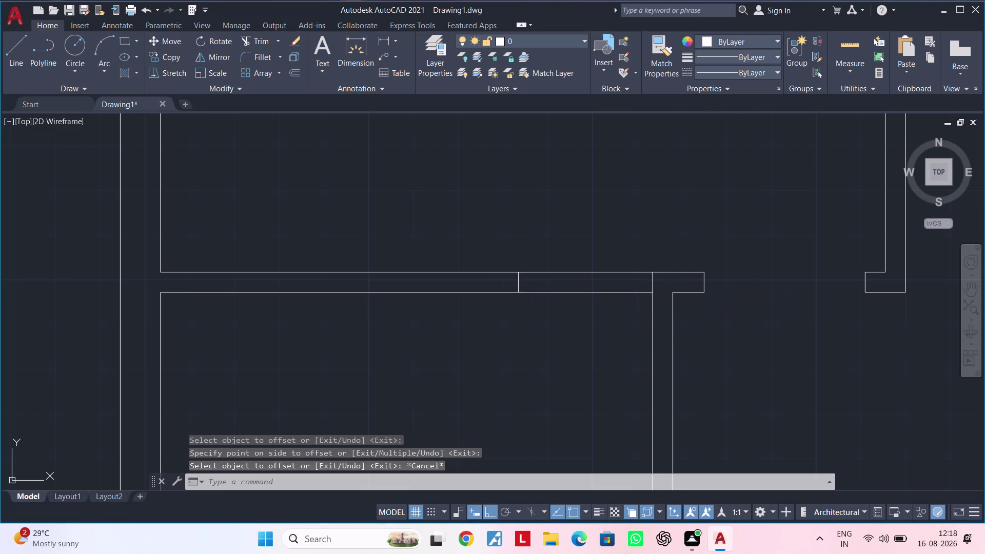
Fence-trim the wall lines between the two short lines to leave the opening.
text(tr)
key(space)
drag(592, 239, 570, 316)
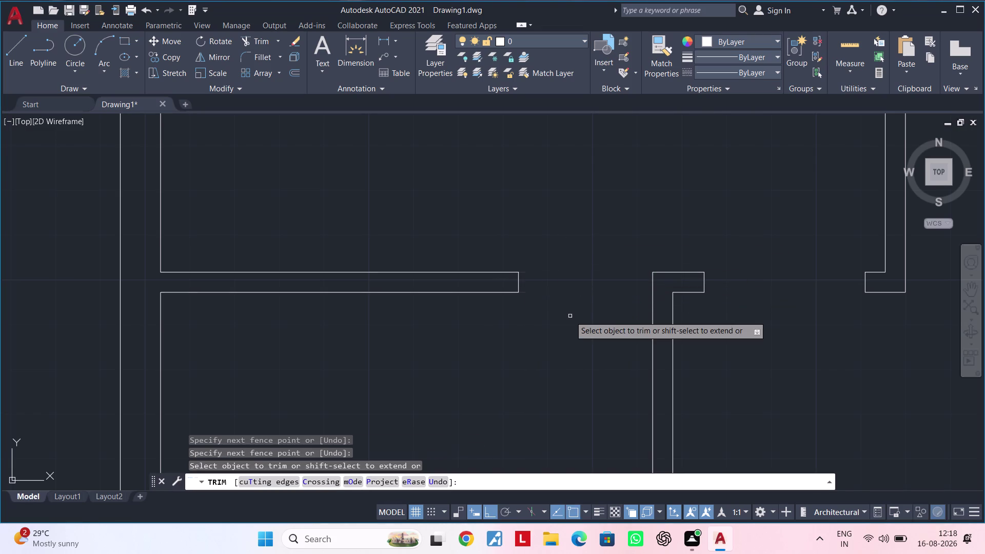
middle_drag(546, 253, 543, 241)
scroll(down, 3)
middle_drag(555, 279, 552, 226)
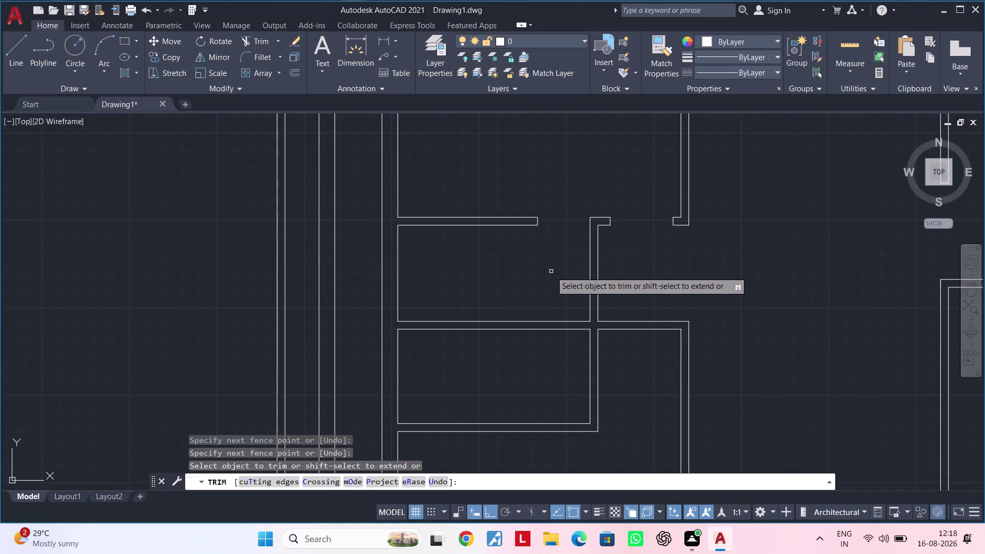
key(Escape)
key(Escape)
key(Escape)
key(Escape)
middle_drag(555, 269, 552, 226)
key(Escape)
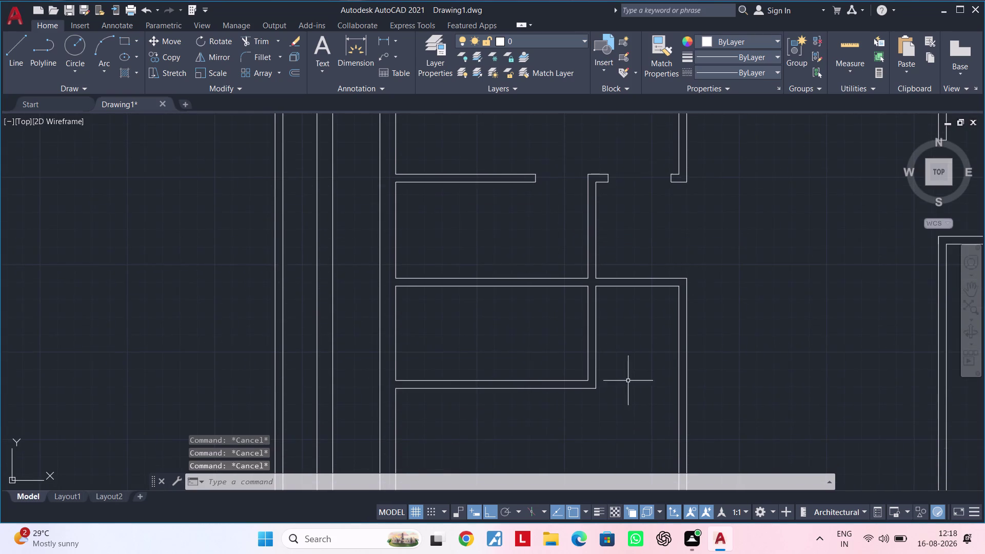
middle_drag(616, 371, 613, 341)
key(Escape)
middle_drag(610, 349, 610, 325)
key(Escape)
key(Escape)
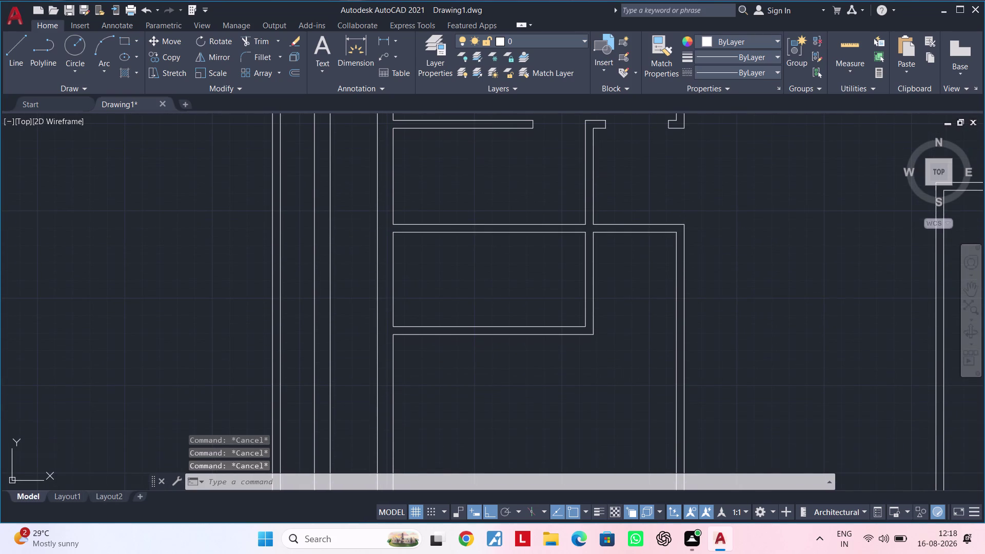
Draw a line across the vertical wall just above the lower horizontal wall.
key(Escape)
key(Escape)
scroll(up, 3)
middle_drag(600, 338, 579, 374)
text(l)
key(space)
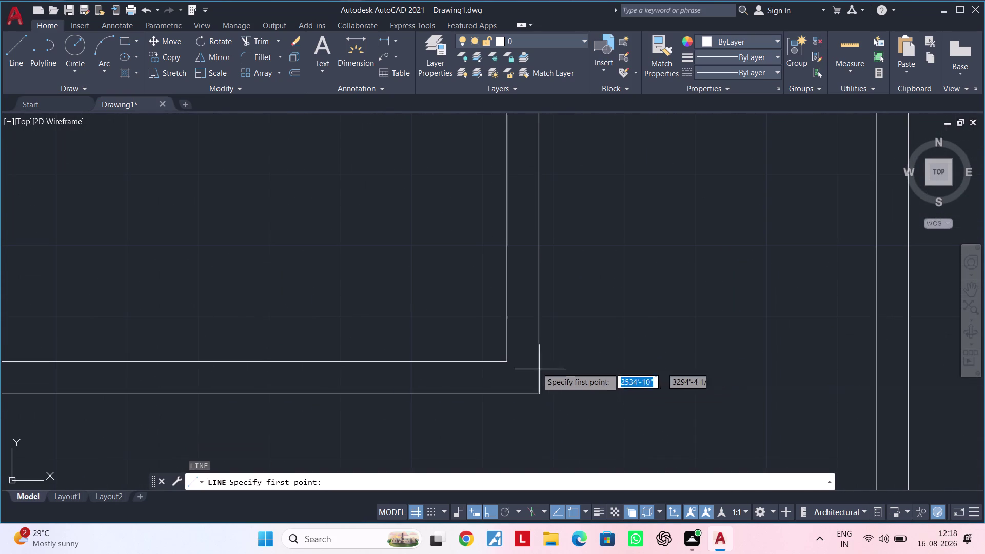
click(508, 361)
click(537, 361)
key(Escape)
key(Escape)
Offset that crossing line 2'6" upward.
middle_drag(577, 359, 593, 384)
key(Escape)
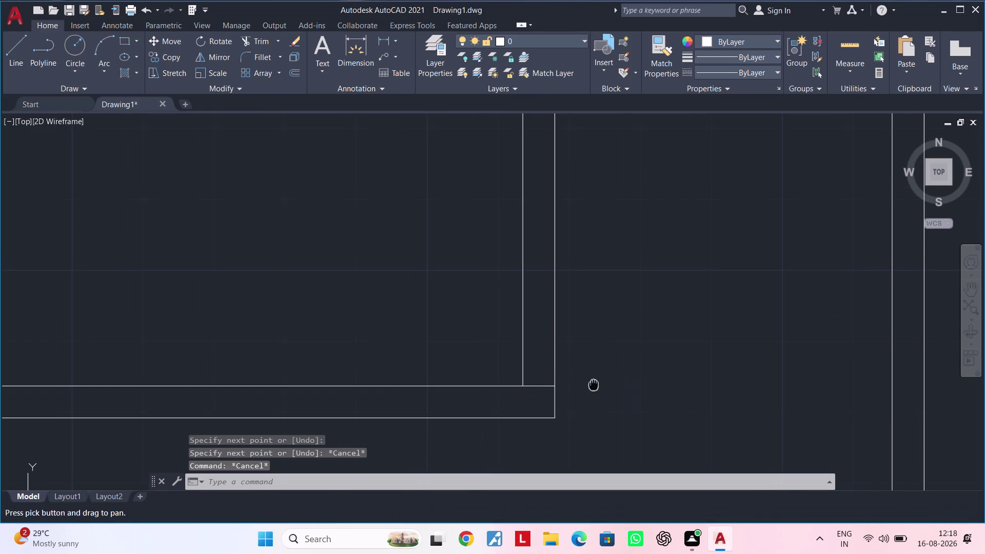
key(Escape)
text(of)
key(space)
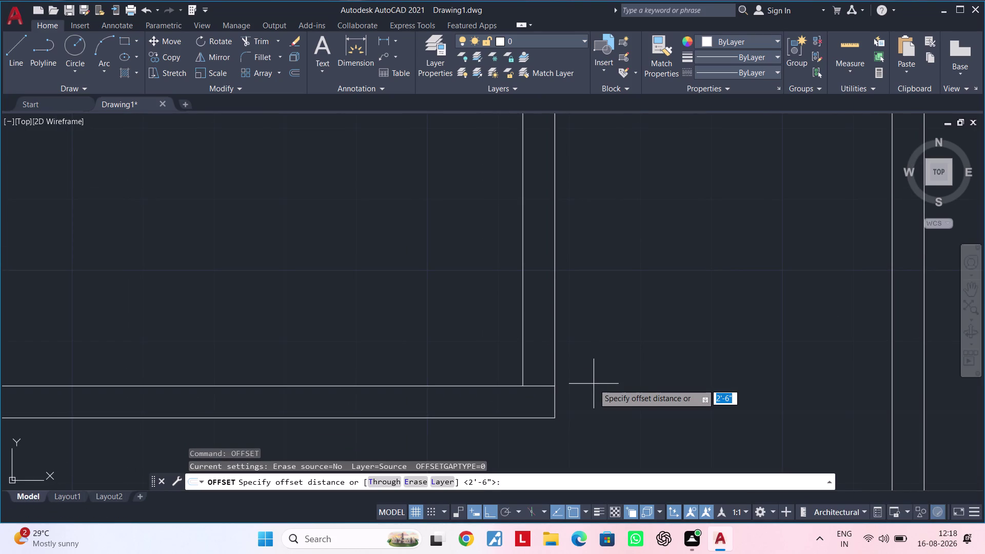
text(2'6)
text(")
key(Return)
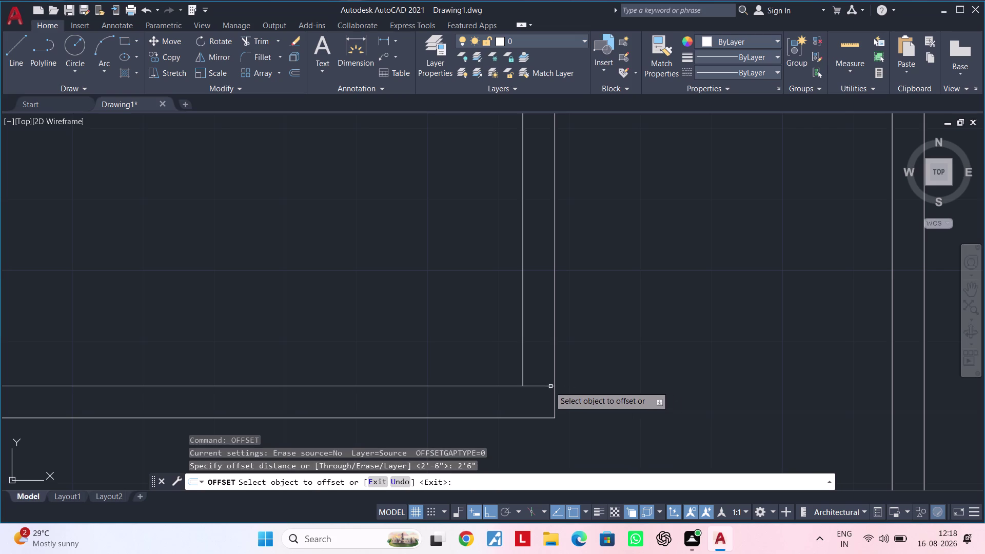
click(536, 386)
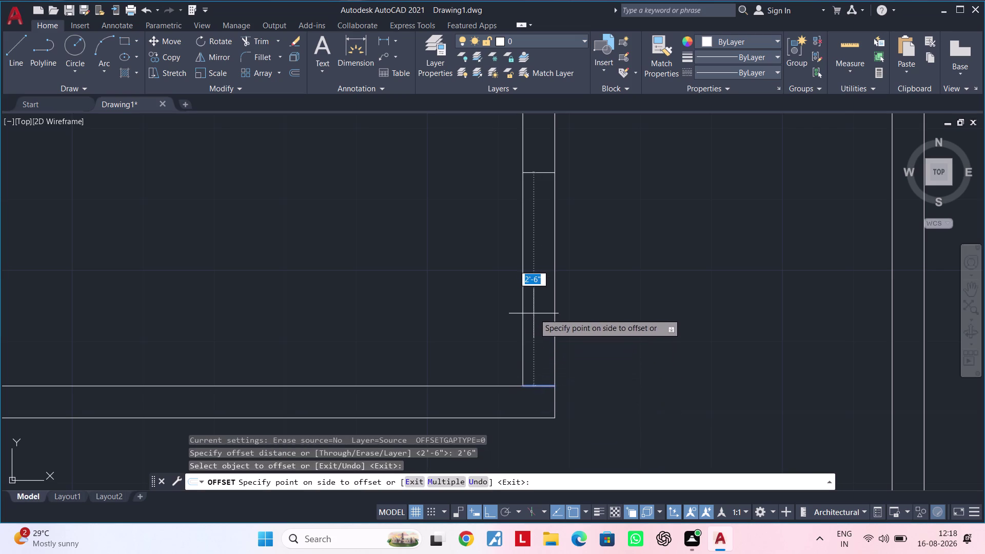
click(537, 314)
scroll(down, 3)
middle_drag(541, 318, 540, 344)
scroll(up, 3)
key(Escape)
key(Escape)
key(Escape)
Fence-trim the vertical wall lines between the two crossing lines.
key(t)
key(r)
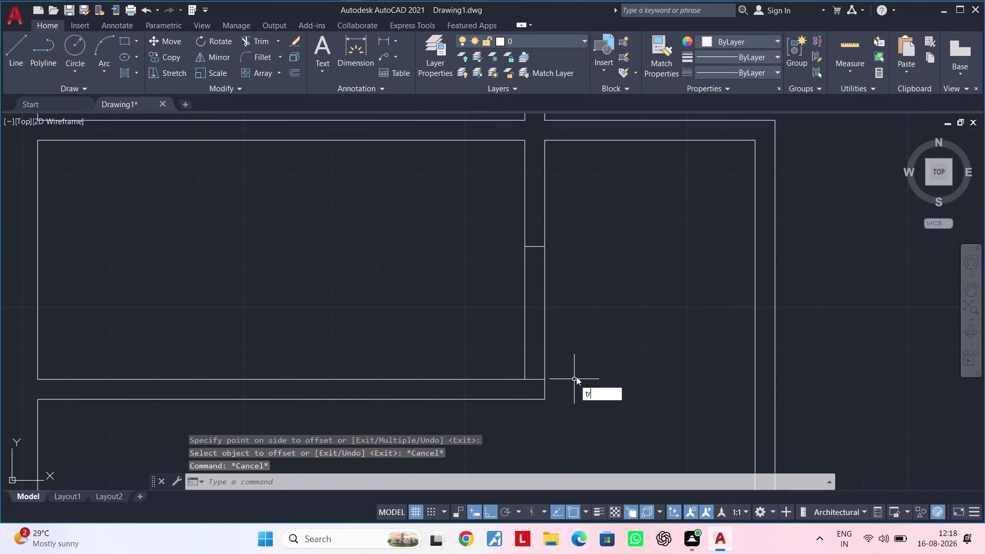
key(space)
drag(557, 308, 509, 312)
key(Escape)
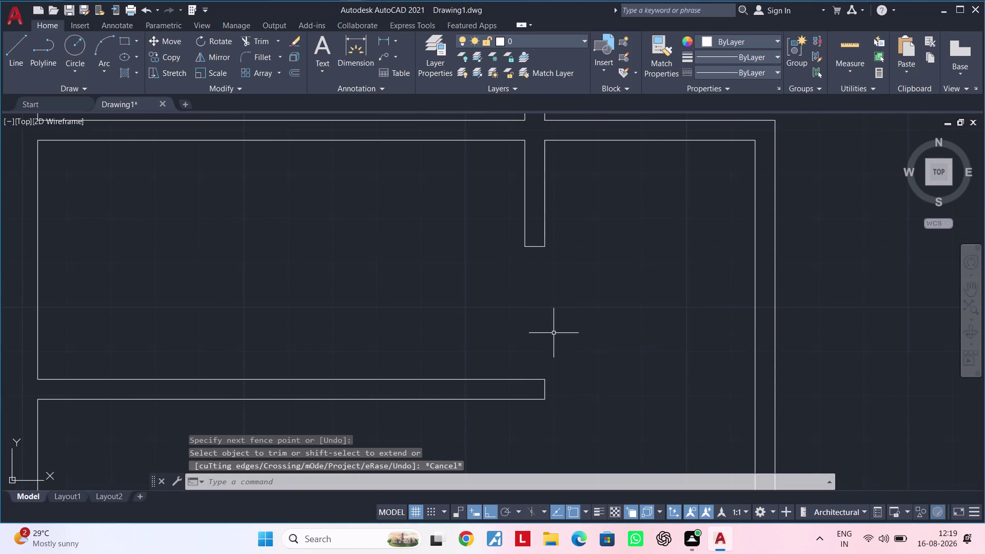
Delete the leftover piece at the lower wall end and extend the upper wall line to close it.
key(Escape)
scroll(up, 3)
middle_drag(540, 383, 542, 376)
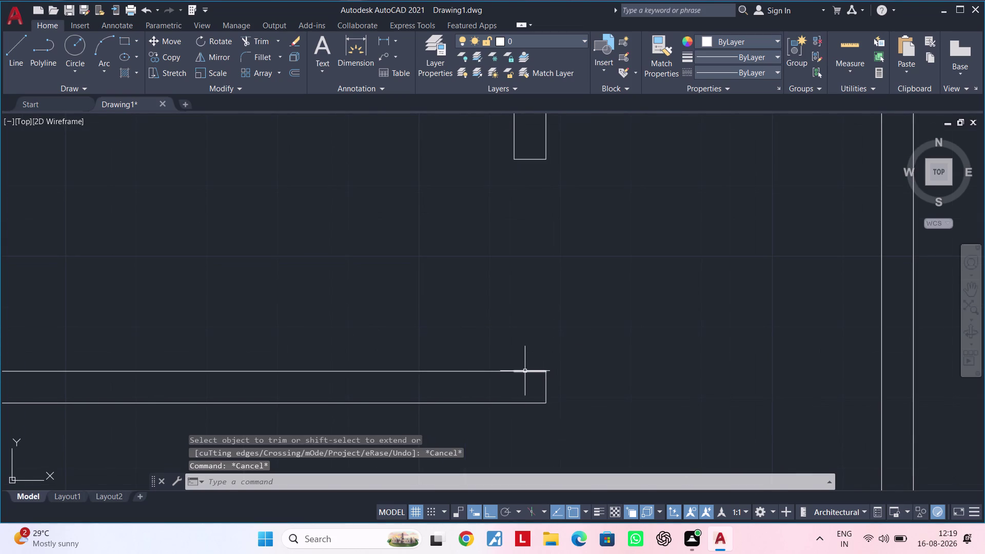
click(525, 371)
key(Delete)
key(e)
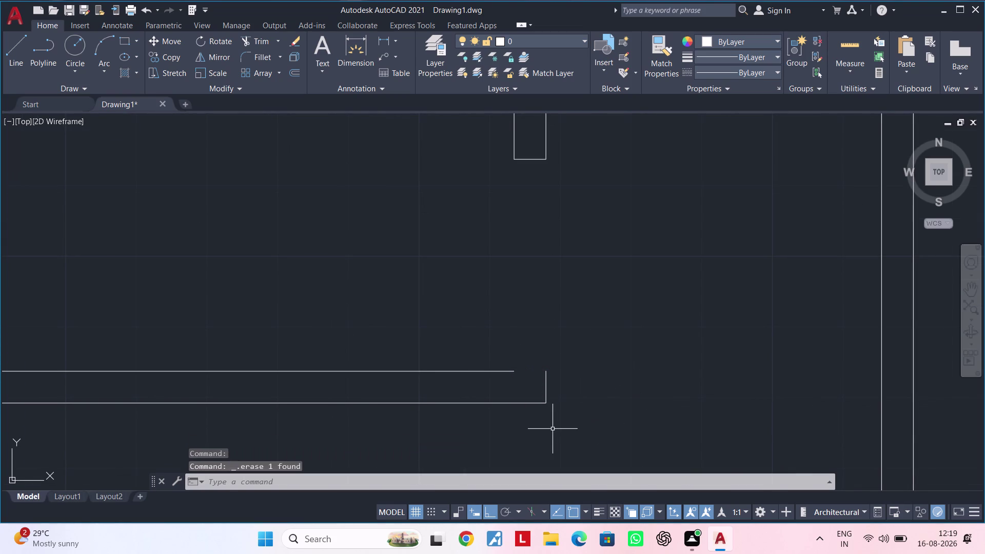
text(x)
key(space)
click(492, 371)
key(Escape)
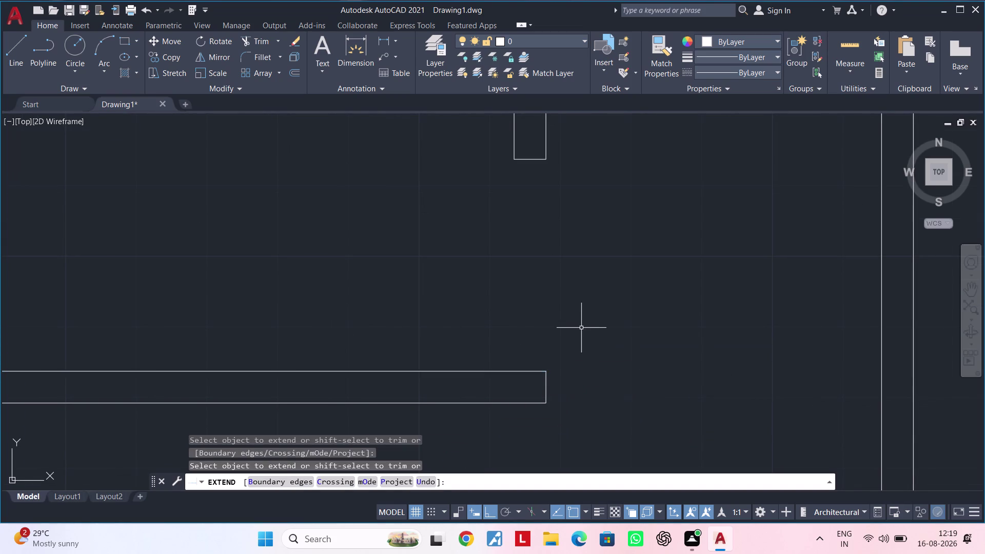
Delete the stub above the T-junction and extend the vertical wall line up to the wall.
scroll(down, 3)
middle_drag(589, 337, 592, 492)
middle_drag(568, 298, 783, 553)
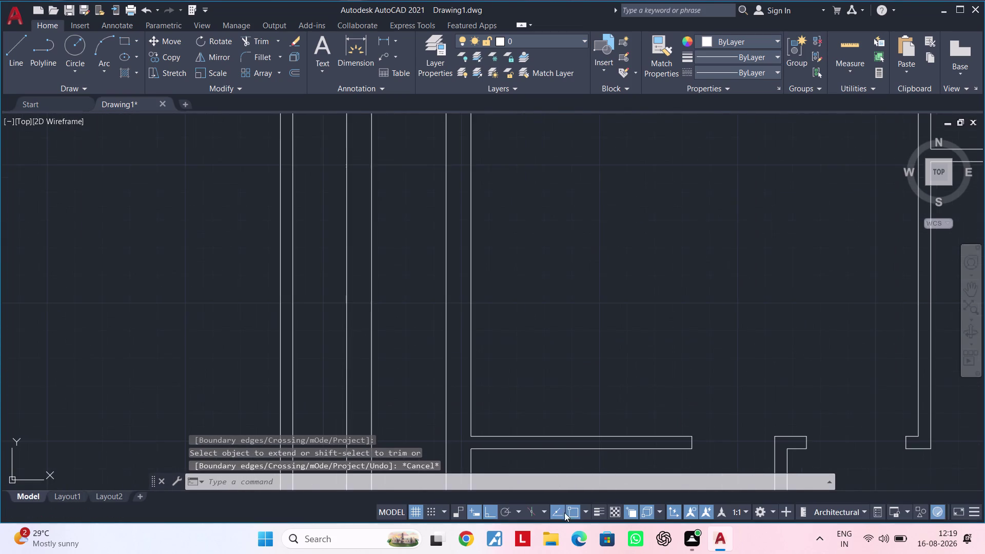
middle_drag(755, 406, 576, 187)
scroll(up, 3)
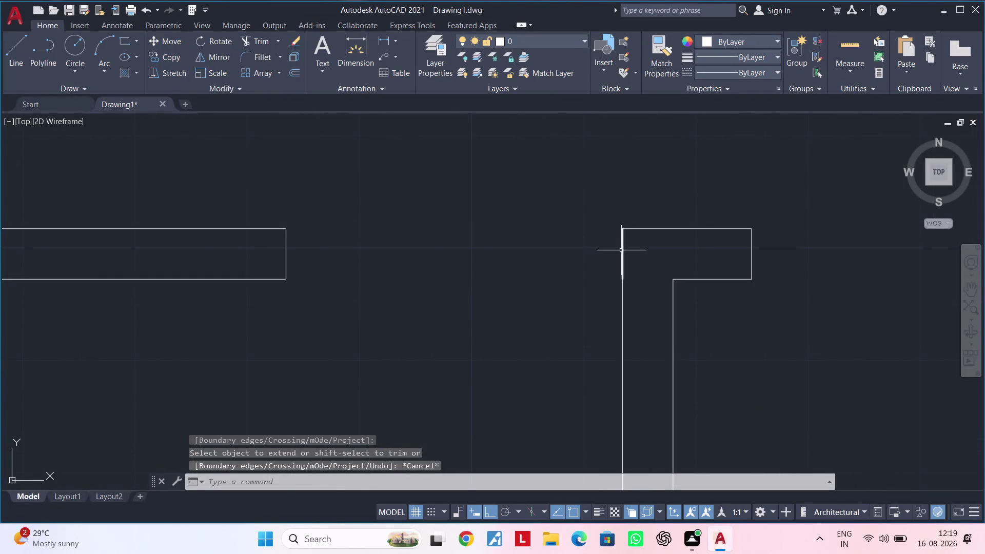
click(621, 249)
key(Delete)
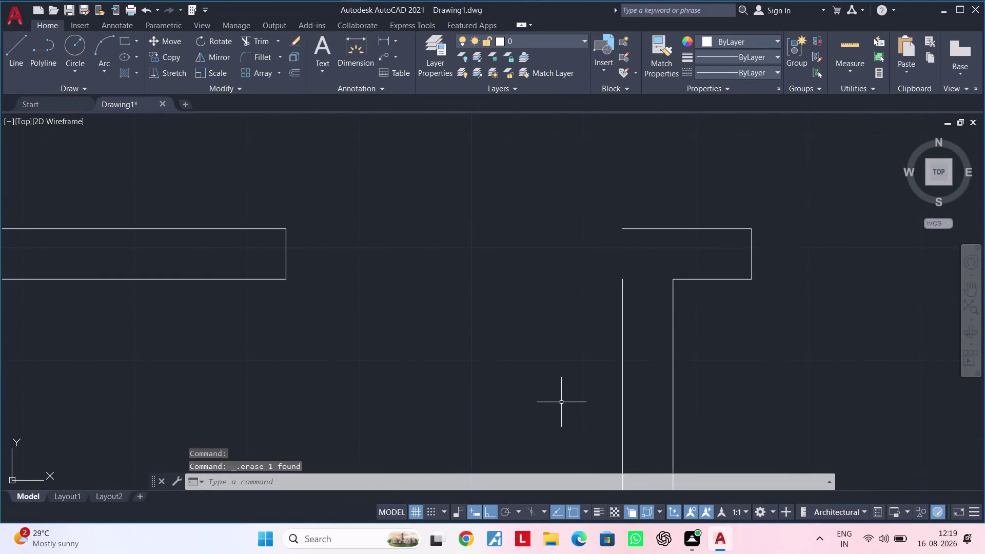
text(ex)
key(space)
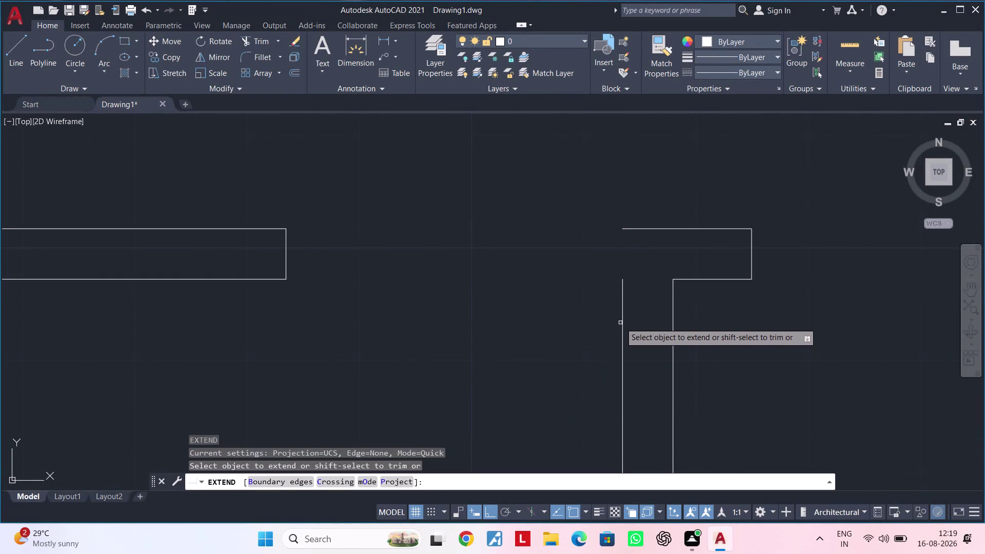
click(622, 318)
key(Escape)
scroll(down, 3)
middle_drag(566, 328, 543, 243)
key(Escape)
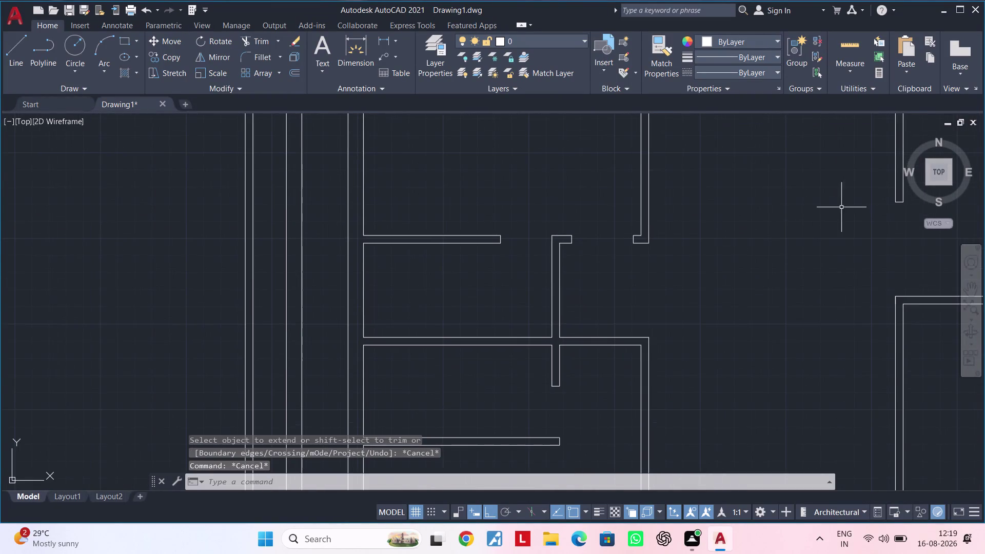
scroll(up, 3)
scroll(up, 3)
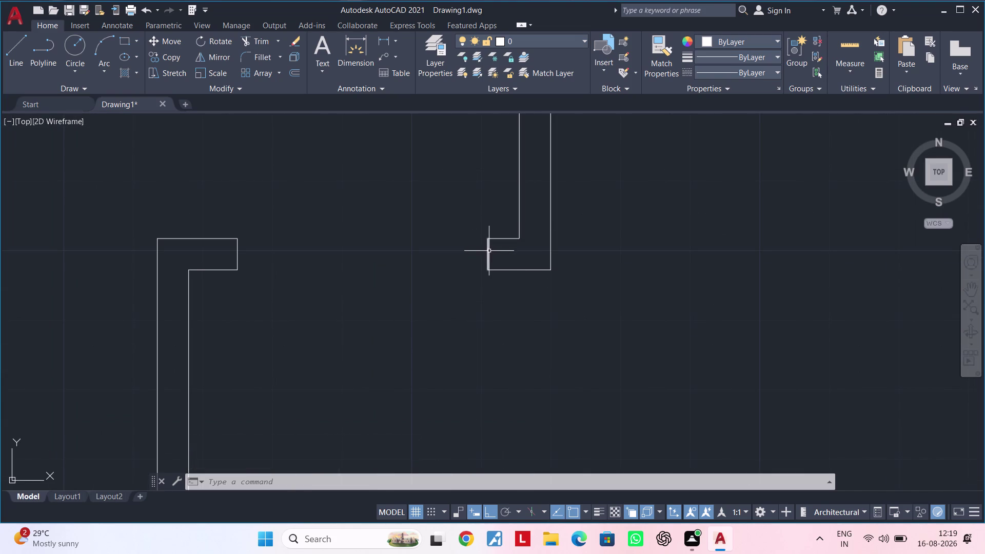
Offset the lower room's wall line 2' downward to make a new horizontal line.
scroll(down, 3)
scroll(up, 3)
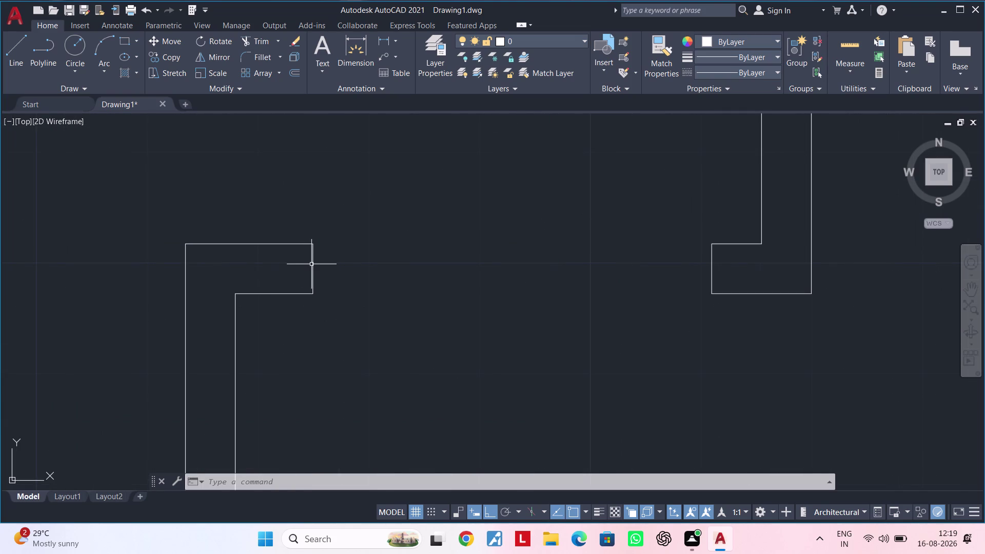
scroll(down, 3)
middle_drag(378, 338, 368, 254)
scroll(down, 3)
middle_drag(366, 292, 454, 276)
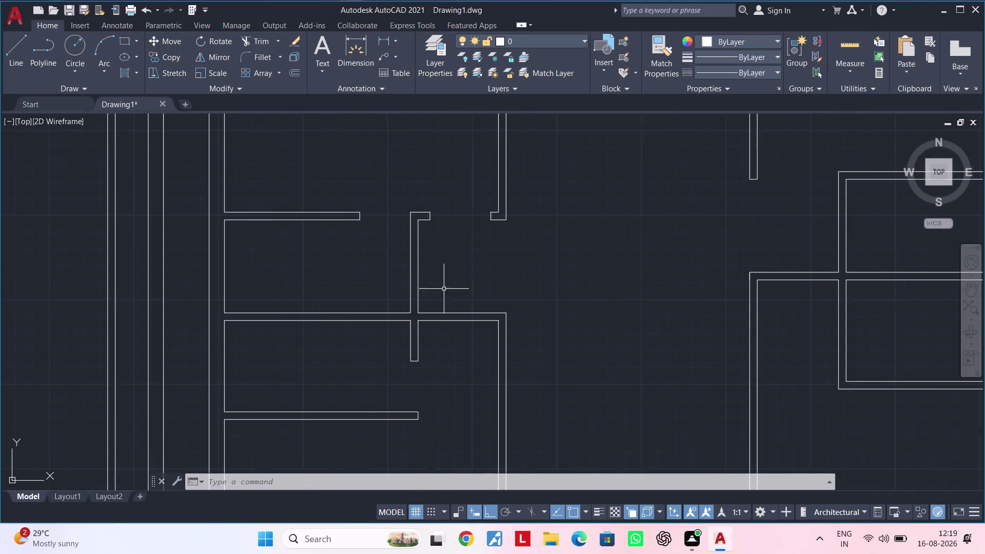
scroll(down, 3)
middle_drag(388, 375, 353, 315)
scroll(up, 3)
middle_drag(409, 368, 416, 294)
scroll(down, 3)
middle_drag(408, 334, 407, 309)
key(Escape)
key(Escape)
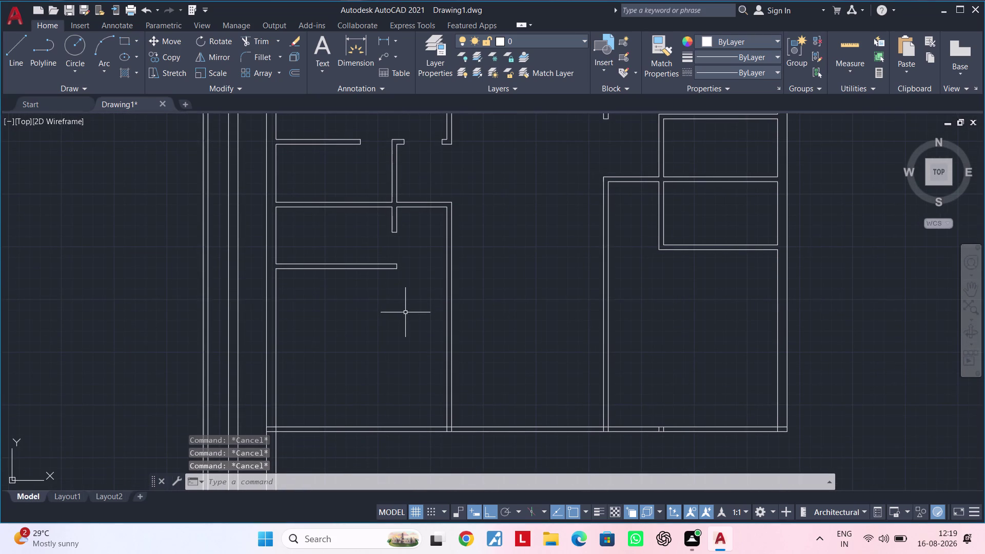
key(Escape)
key(Escape)
key(Escape)
key(Escape)
key(Escape)
key(Escape)
key(Escape)
key(Escape)
key(Escape)
key(Escape)
key(Escape)
key(Escape)
key(Escape)
key(Escape)
key(Escape)
key(Escape)
scroll(up, 3)
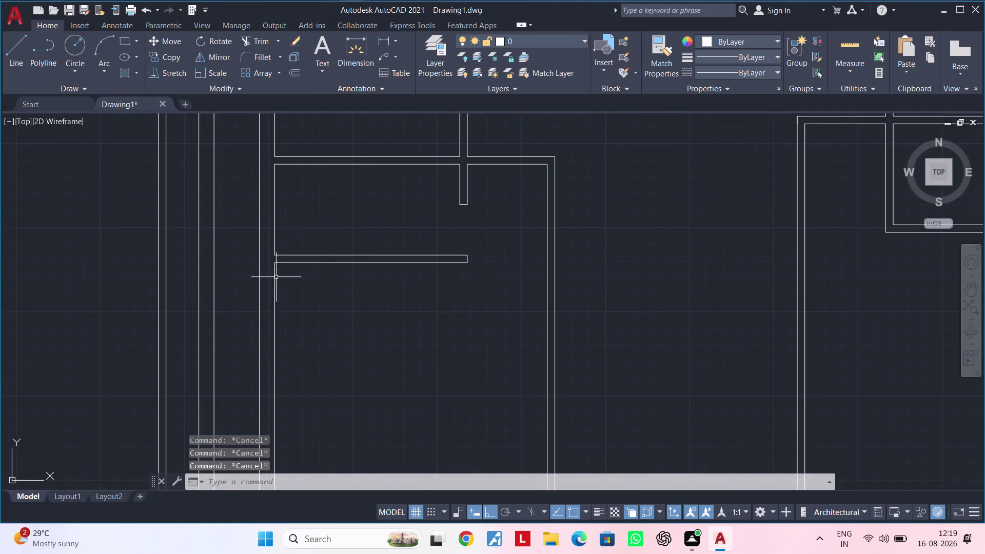
scroll(up, 3)
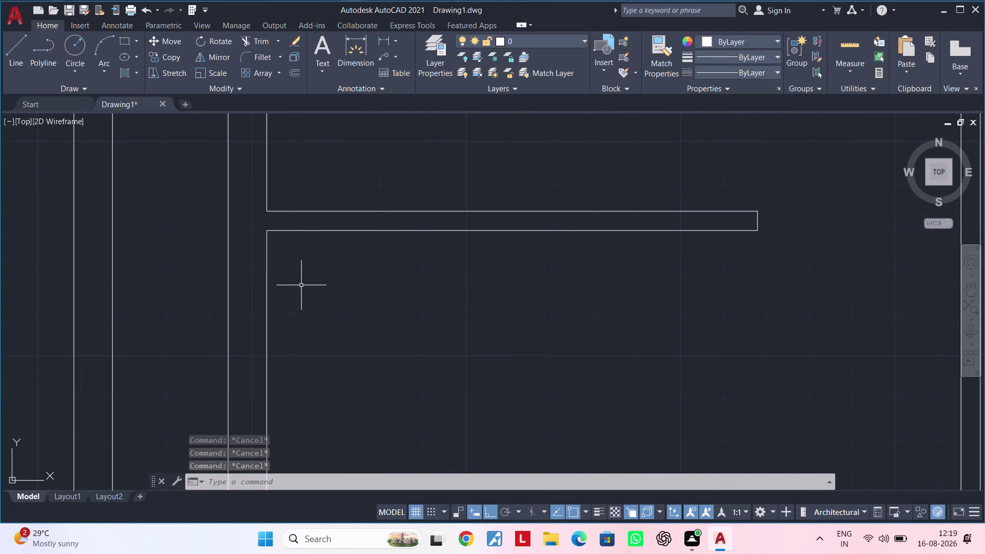
middle_drag(294, 293, 230, 310)
key(Escape)
scroll(down, 3)
middle_drag(246, 315, 247, 289)
key(Escape)
key(Escape)
key(Escape)
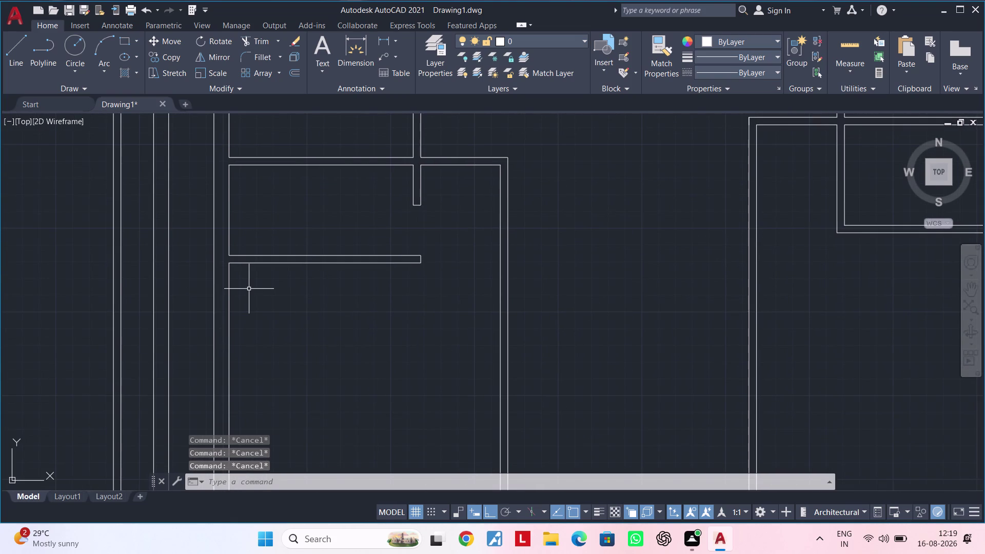
key(Escape)
key(Escape)
text(of 2)
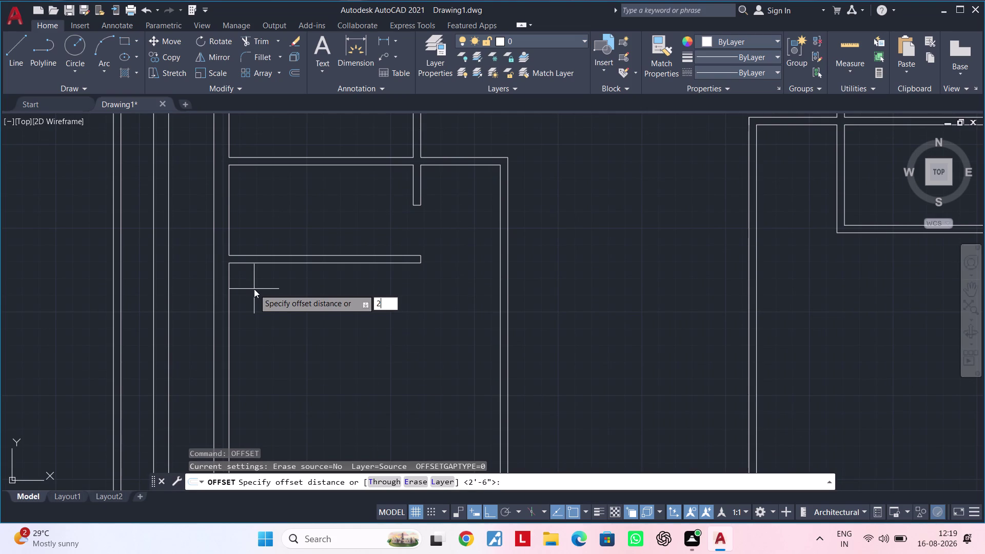
text(')
key(Return)
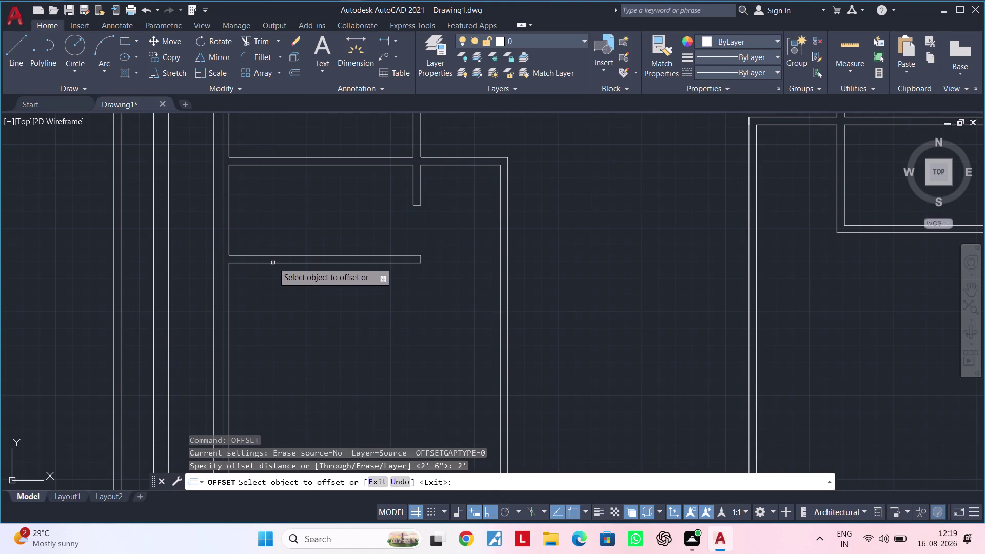
click(273, 262)
click(288, 303)
key(Escape)
key(Escape)
key(Escape)
Extend the new horizontal line with EX to the far right vertical wall.
text(e)
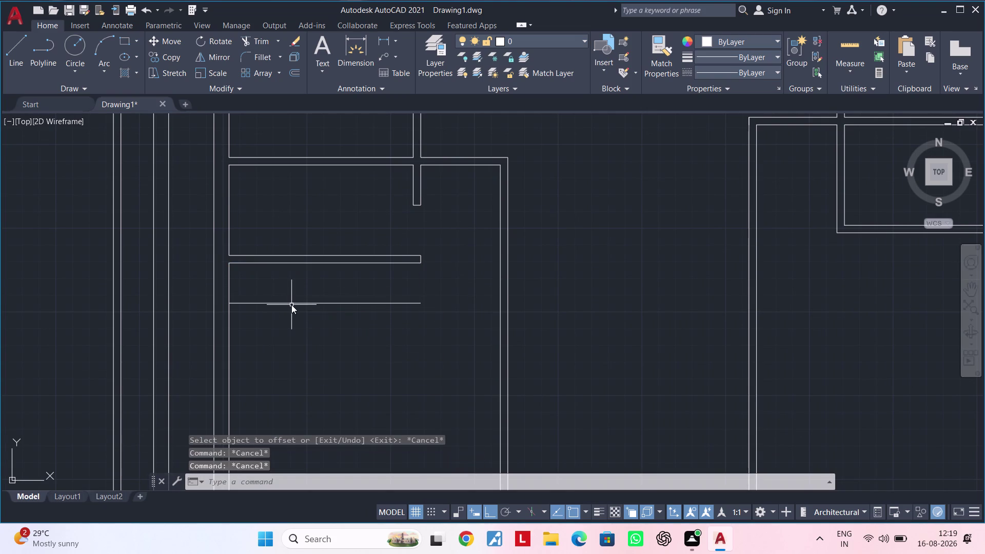
text(x)
key(space)
drag(374, 294, 373, 311)
double_click(377, 334)
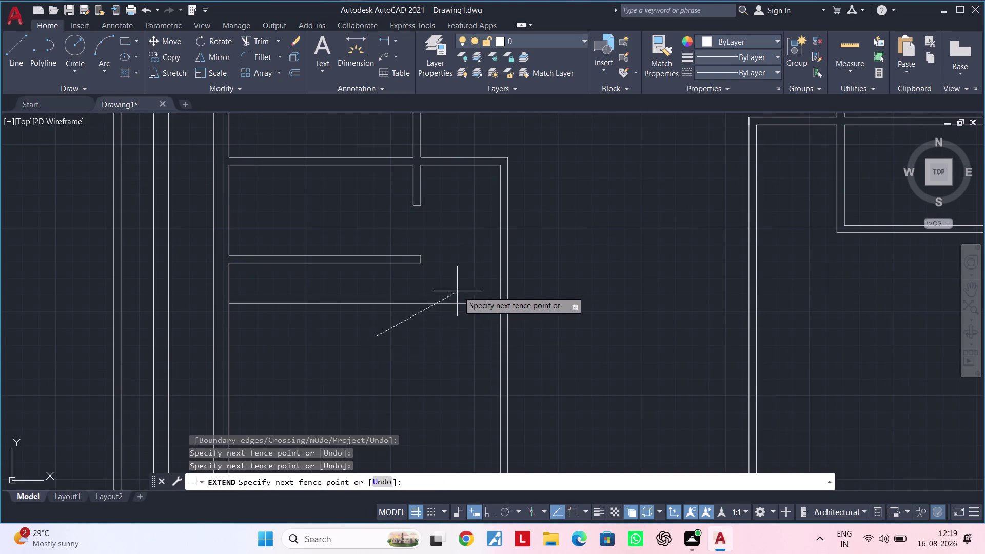
click(462, 288)
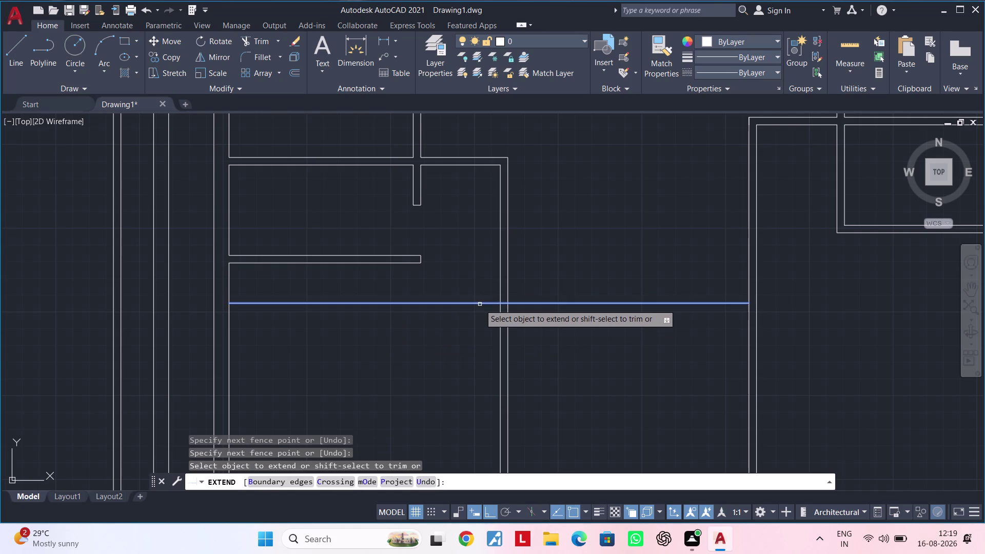
click(479, 304)
key(Escape)
key(Escape)
key(Escape)
middle_drag(457, 337, 443, 321)
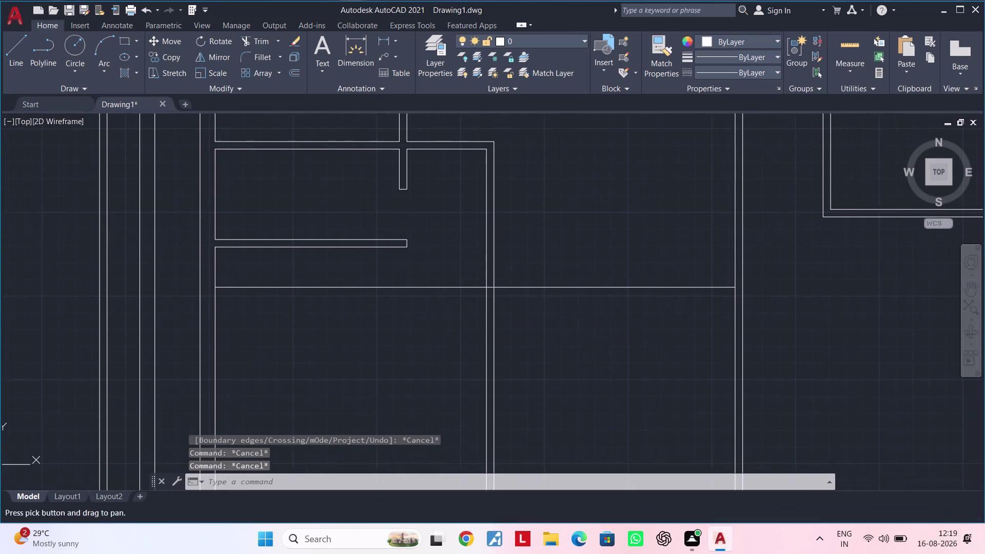
scroll(up, 3)
middle_drag(472, 306, 394, 345)
key(Escape)
key(Escape)
key(Escape)
key(Escape)
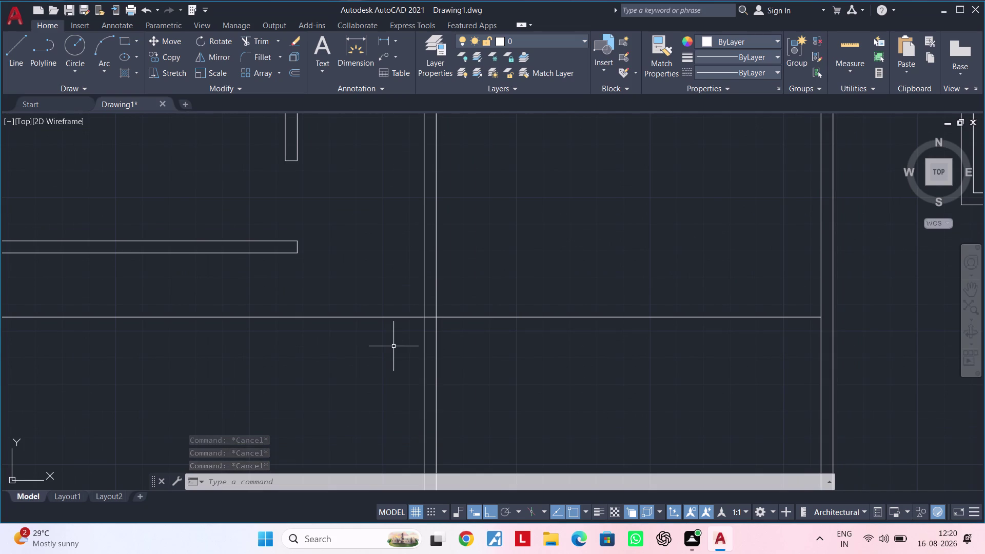
key(Escape)
key(Escape)
Offset the new horizontal line 3' downward as a second helper line.
key(Escape)
text(of)
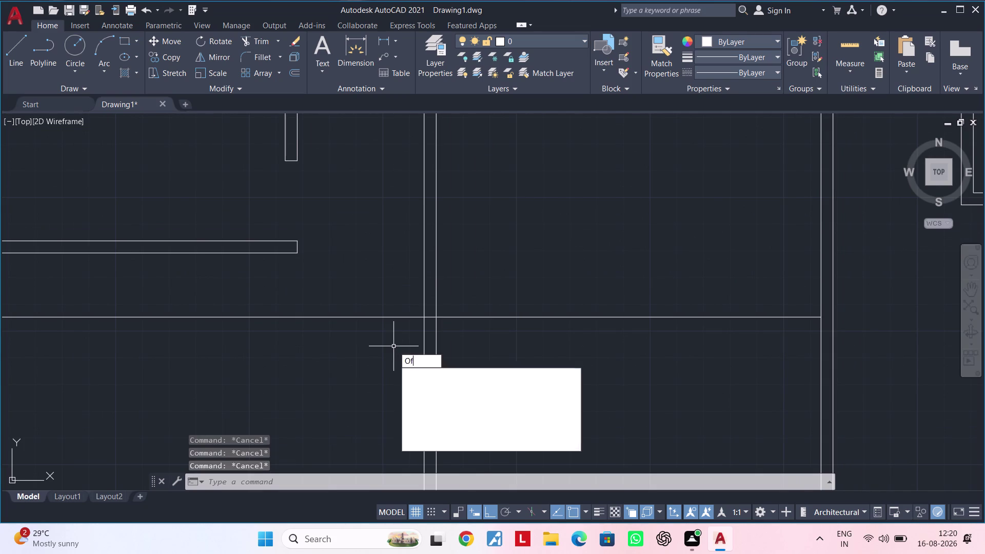
key(space)
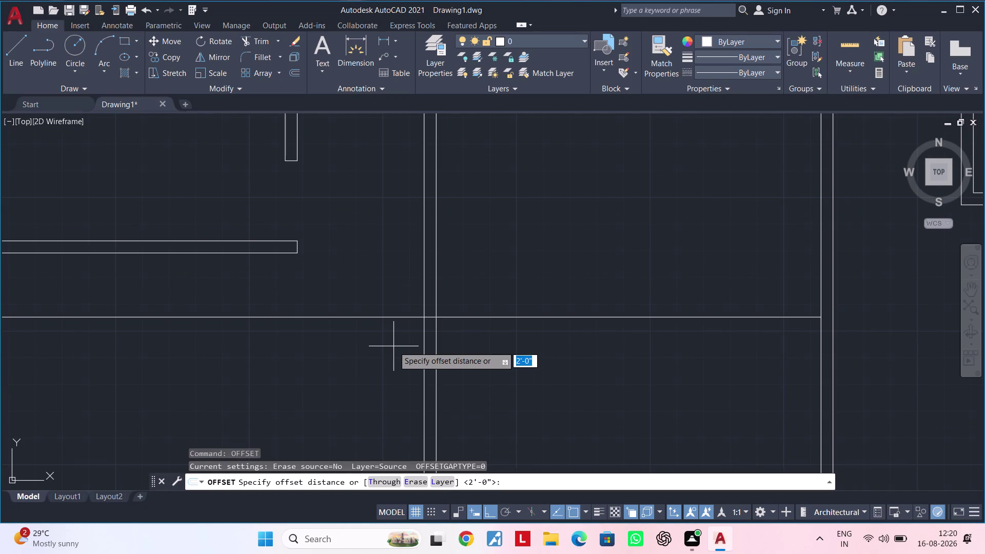
text(3')
key(Return)
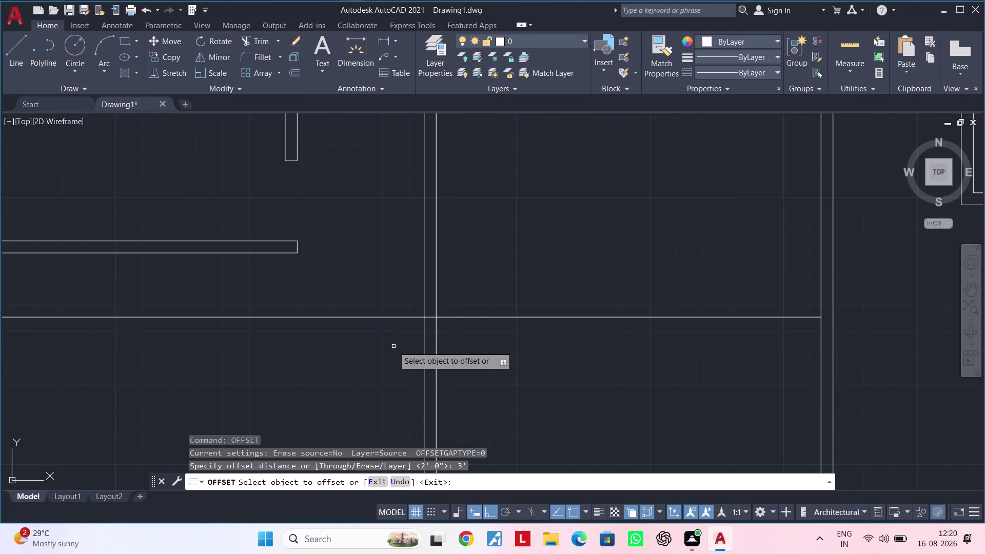
click(431, 317)
click(438, 371)
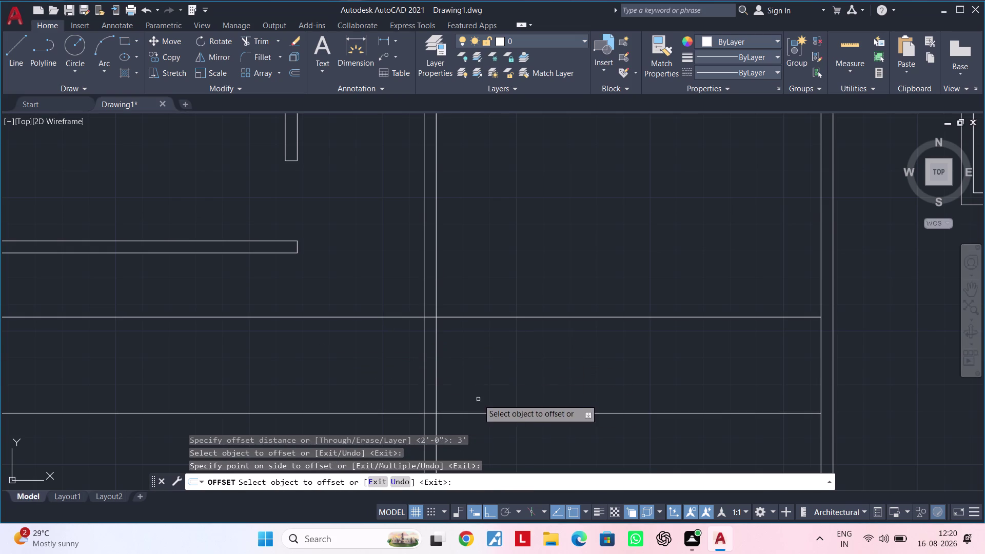
middle_drag(478, 369, 482, 343)
scroll(down, 3)
key(Escape)
scroll(up, 3)
key(Escape)
key(Escape)
Fence-trim the vertical wall between the two helper lines to open the gap.
text(tr)
key(space)
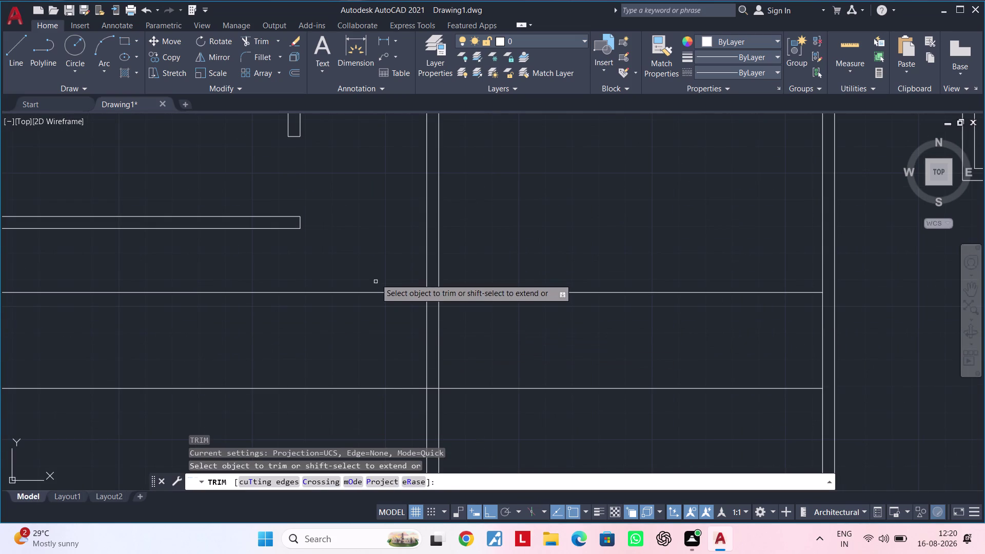
drag(376, 273, 382, 418)
drag(523, 253, 523, 417)
drag(481, 332, 393, 347)
scroll(down, 3)
middle_drag(440, 346, 533, 309)
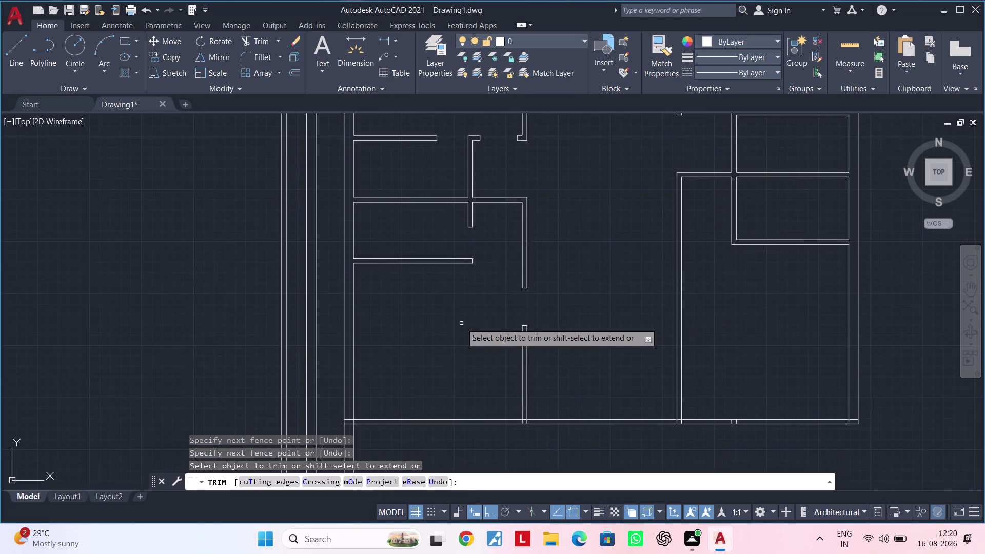
middle_drag(461, 323, 380, 323)
middle_drag(411, 310, 339, 325)
middle_drag(417, 319, 366, 329)
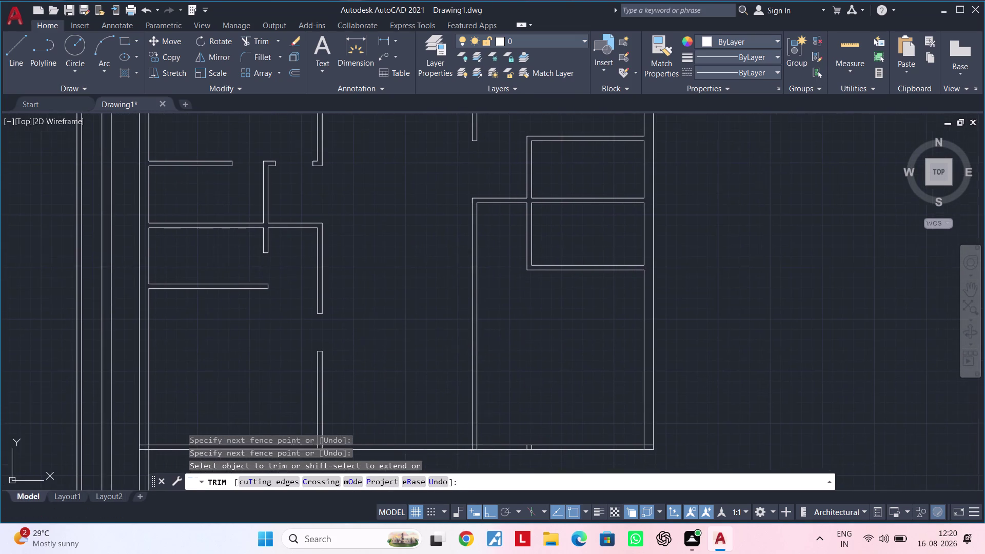
key(Escape)
key(Escape)
key(Escape)
middle_drag(371, 322, 387, 301)
key(Escape)
key(Escape)
key(Escape)
key(Escape)
key(Escape)
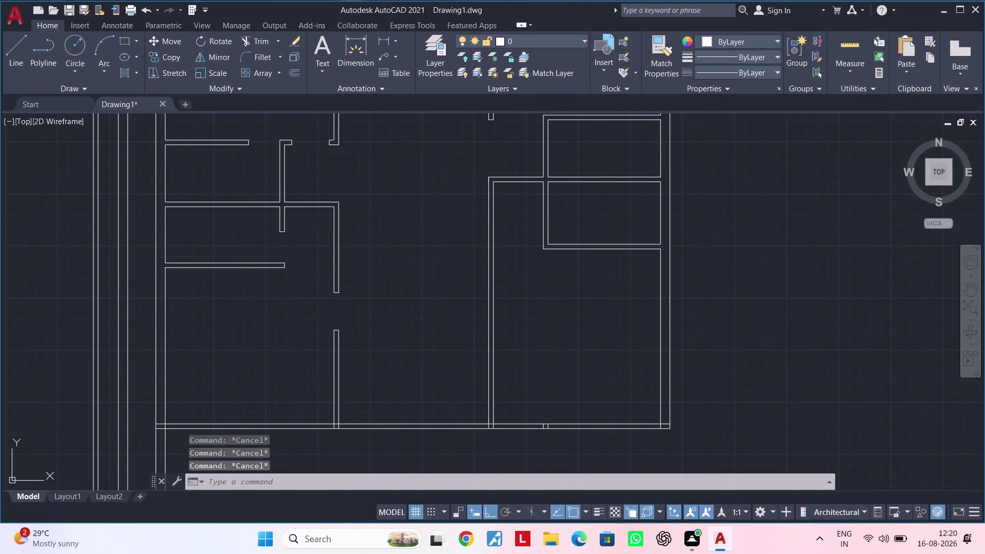
key(Escape)
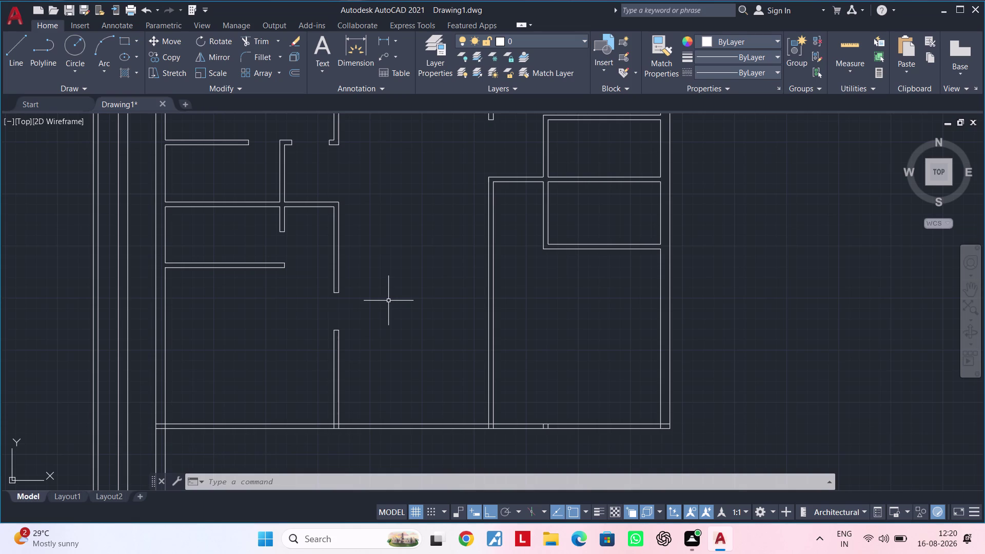
Draw an Ortho line from the lower room wall's endpoint to the right vertical wall.
key(Escape)
key(Escape)
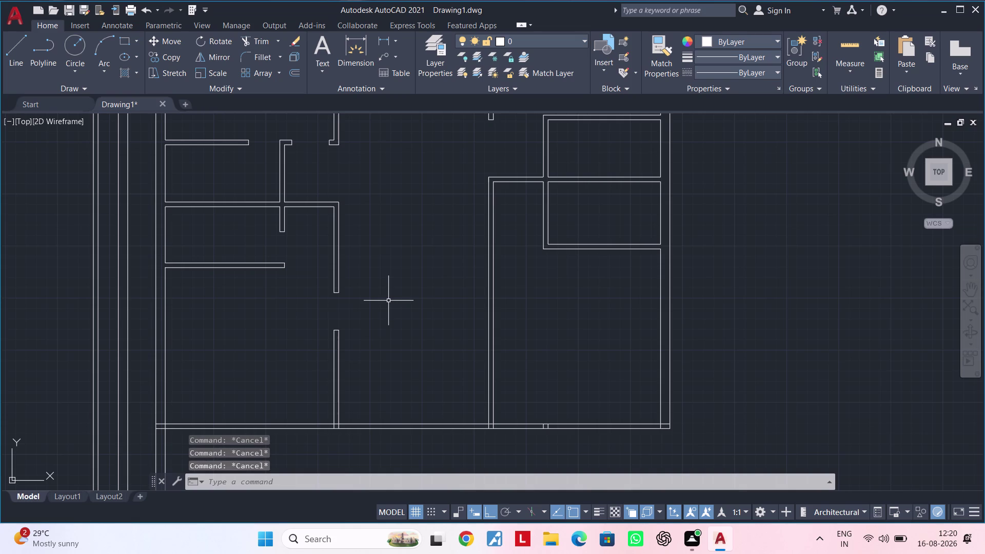
key(Escape)
key(Escape)
key(Escape)
key(Escape)
scroll(up, 3)
middle_drag(278, 294, 251, 350)
key(Escape)
key(Escape)
key(Escape)
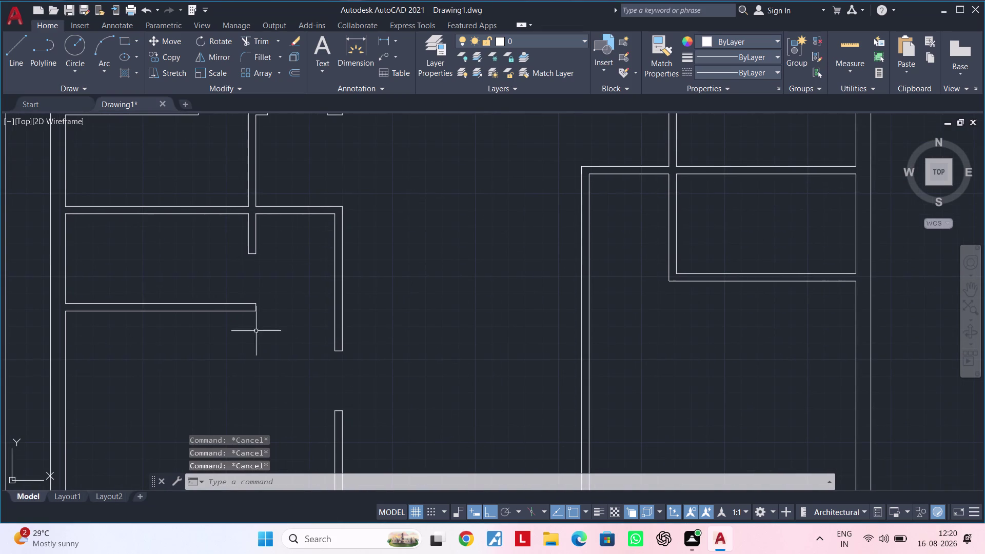
key(Escape)
key(Escape)
text(l)
key(space)
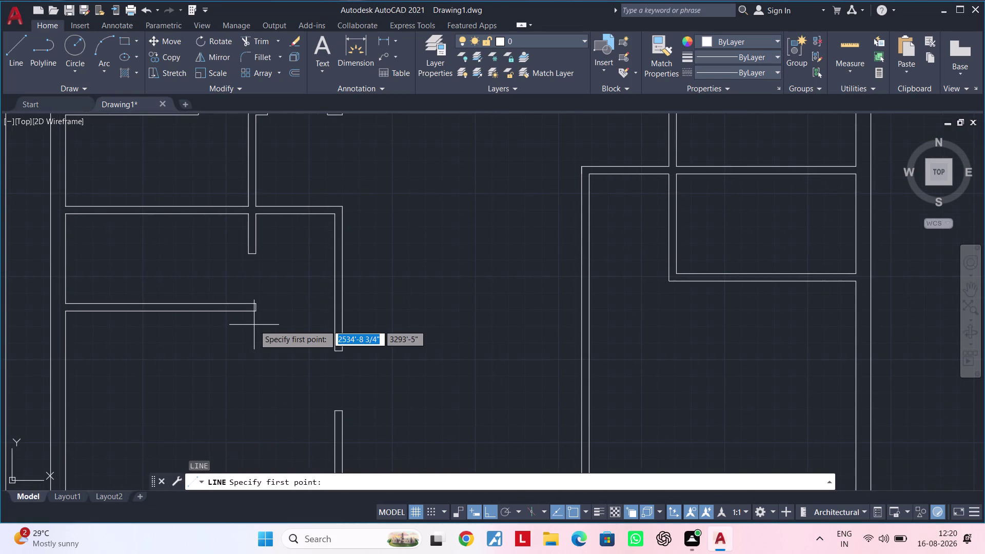
click(259, 304)
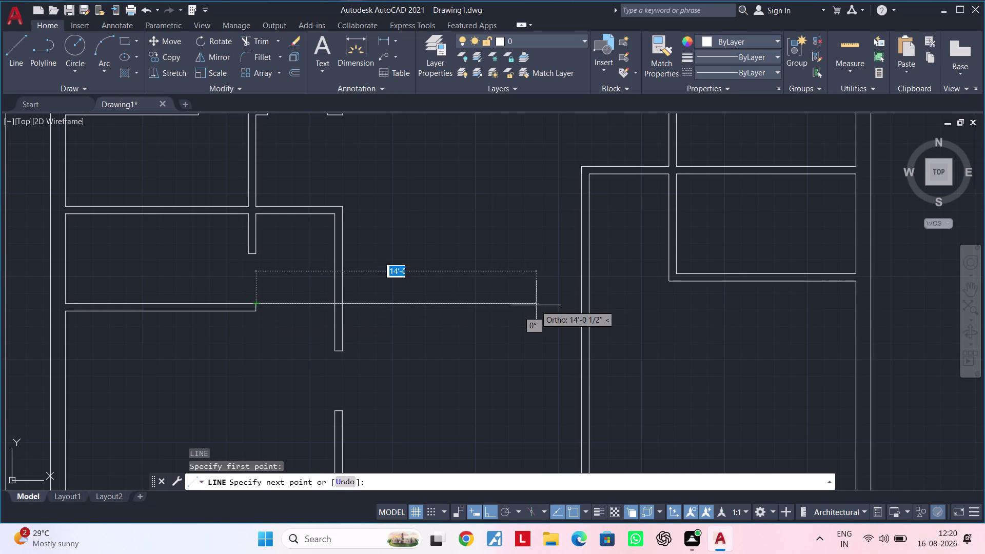
scroll(down, 3)
middle_drag(518, 304, 462, 309)
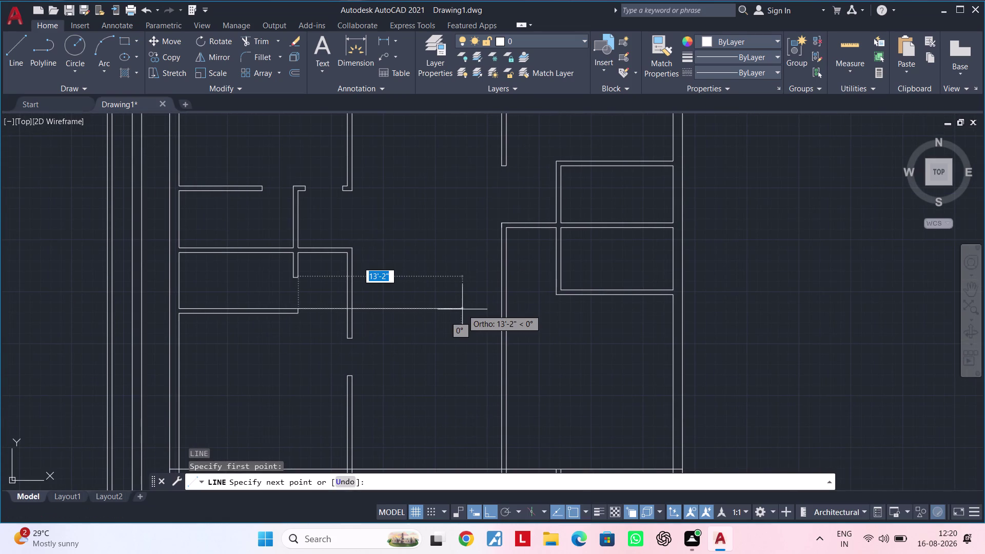
scroll(up, 3)
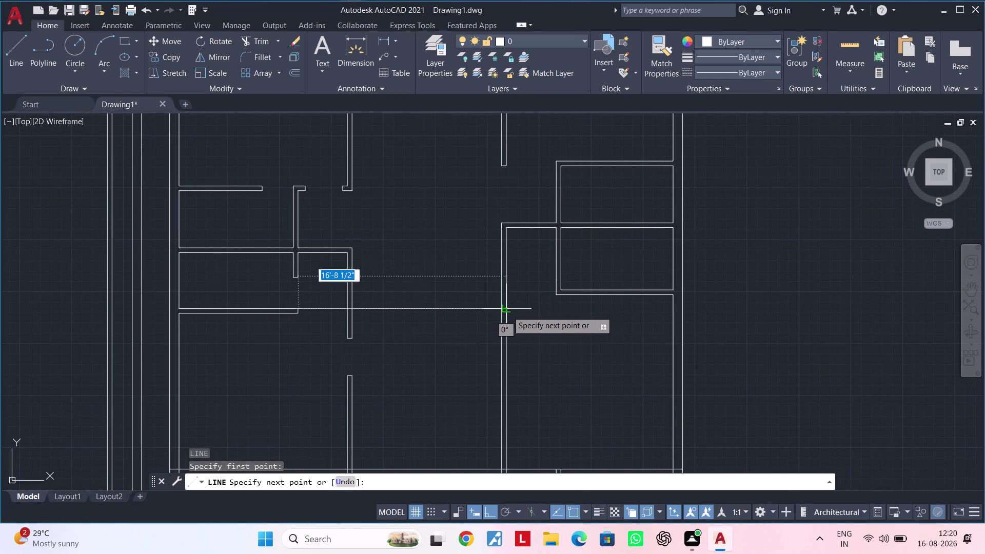
scroll(up, 3)
click(504, 309)
key(Escape)
key(Escape)
key(Escape)
middle_drag(422, 355, 426, 349)
key(Escape)
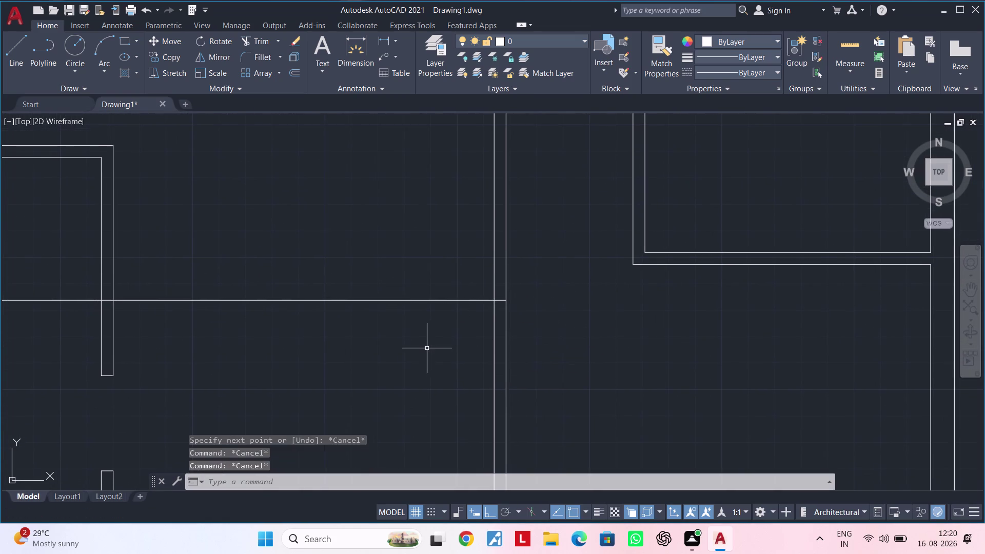
Offset the new horizontal line 3' downward to mark the opening's other edge.
key(Escape)
text(of)
key(space)
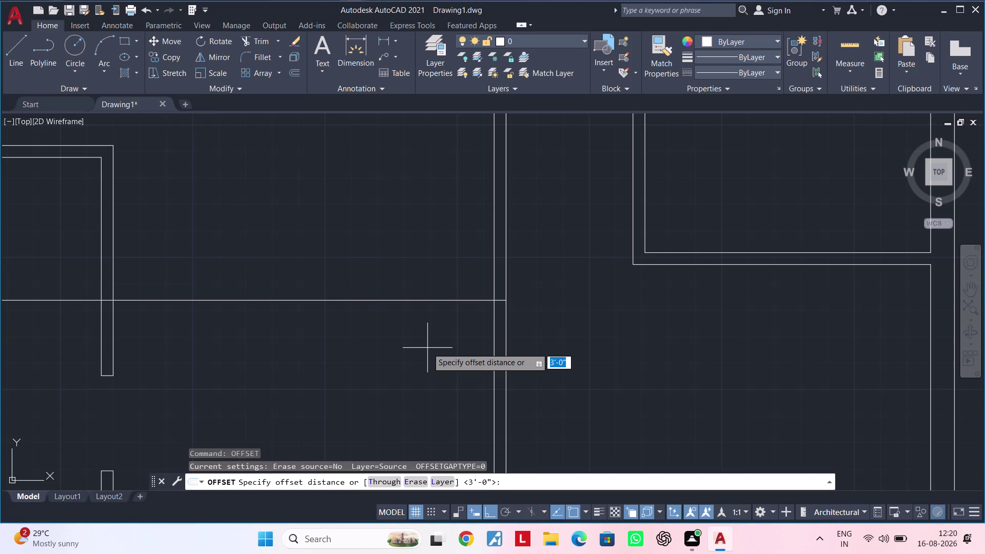
text(3')
key(Return)
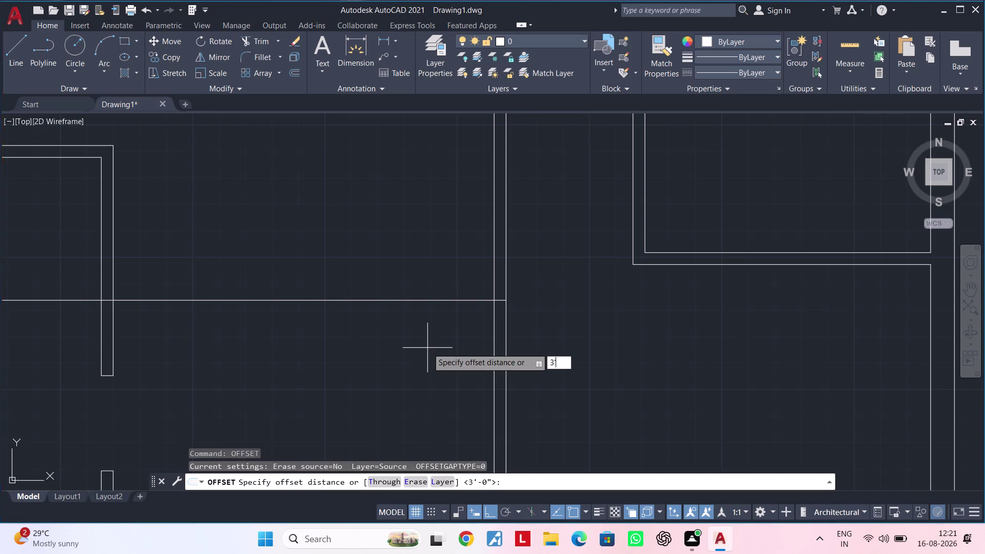
click(453, 301)
click(459, 357)
key(Escape)
key(Escape)
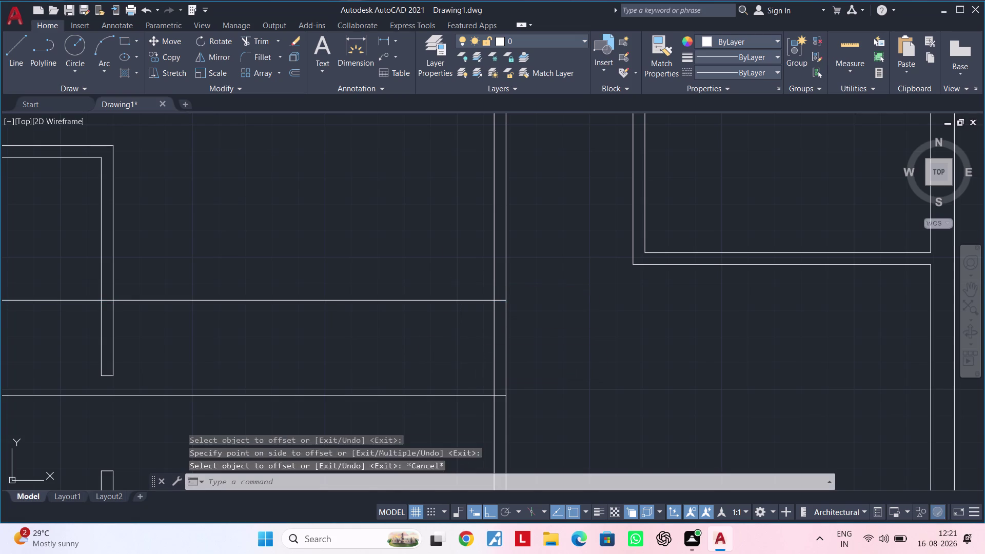
Trim the vertical wall between the two lines to cut a 3-foot opening.
key(Escape)
key(t)
text(rt)
key(space)
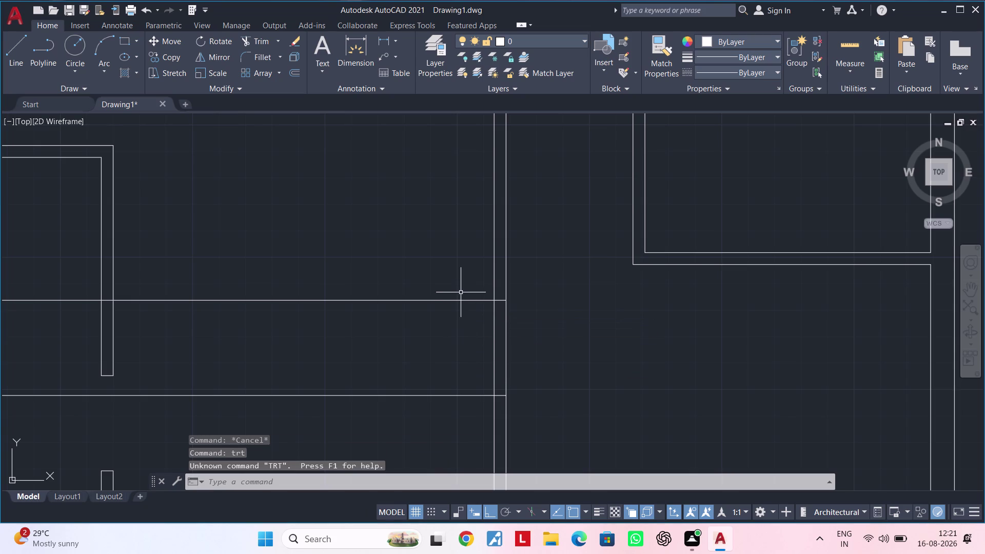
key(Escape)
key(Escape)
text(tr)
key(space)
drag(475, 336, 502, 337)
click(508, 337)
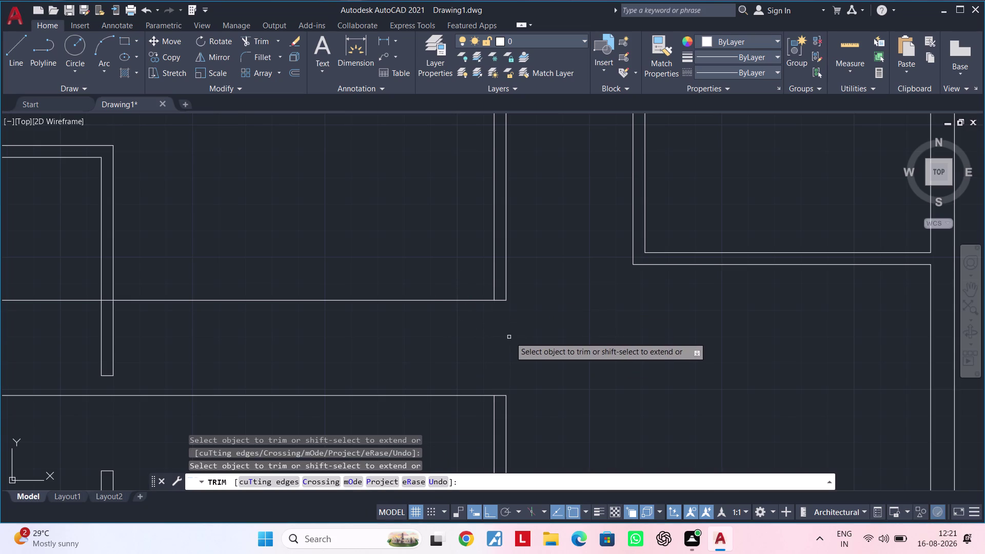
drag(472, 283, 472, 300)
drag(470, 361, 472, 440)
drag(472, 439, 472, 365)
scroll(down, 3)
middle_drag(404, 368, 509, 343)
key(Escape)
key(Escape)
key(Escape)
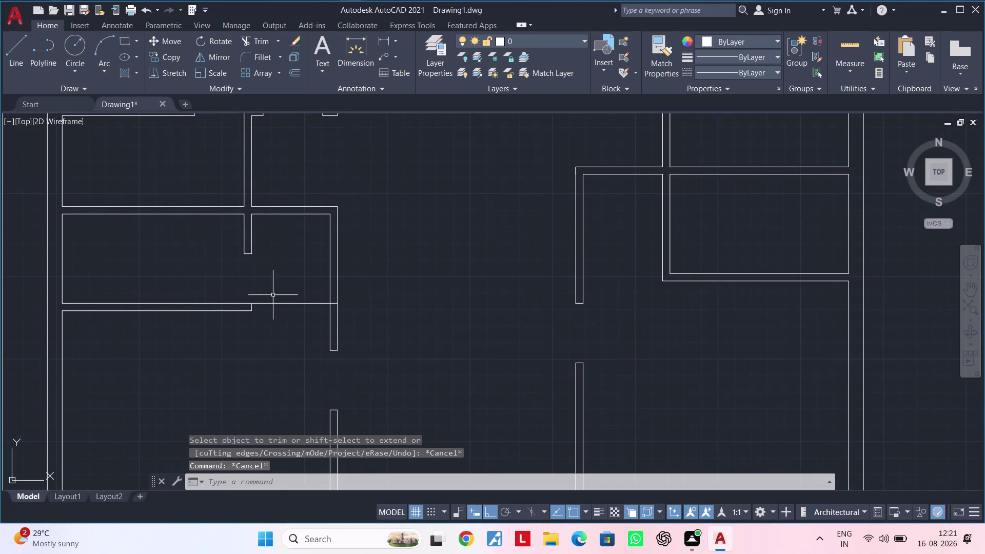
Delete the stray helper line and pan to a junction on the bottom wall.
click(280, 303)
key(Delete)
scroll(down, 3)
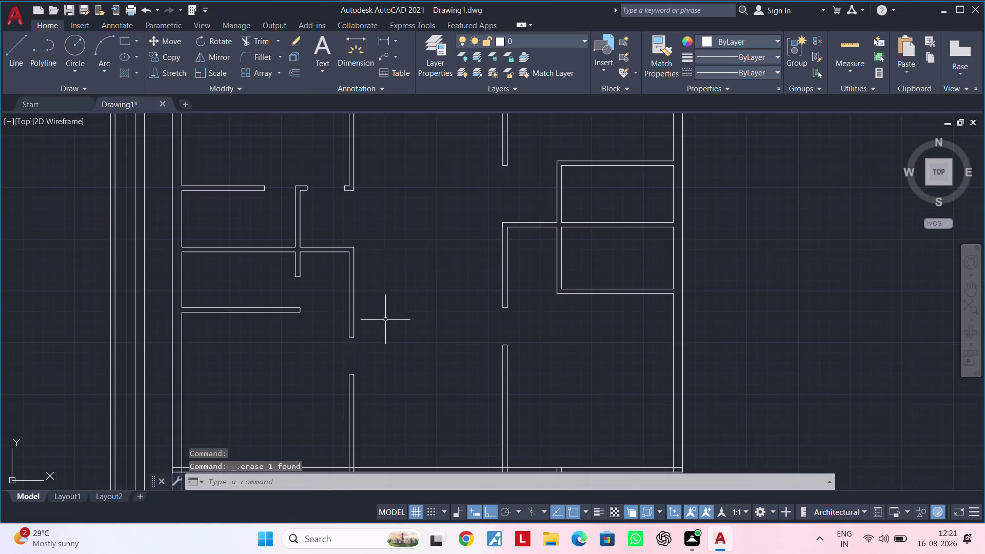
middle_drag(387, 320, 347, 270)
key(Escape)
middle_drag(546, 311, 485, 347)
key(Escape)
key(Escape)
middle_drag(498, 364, 533, 257)
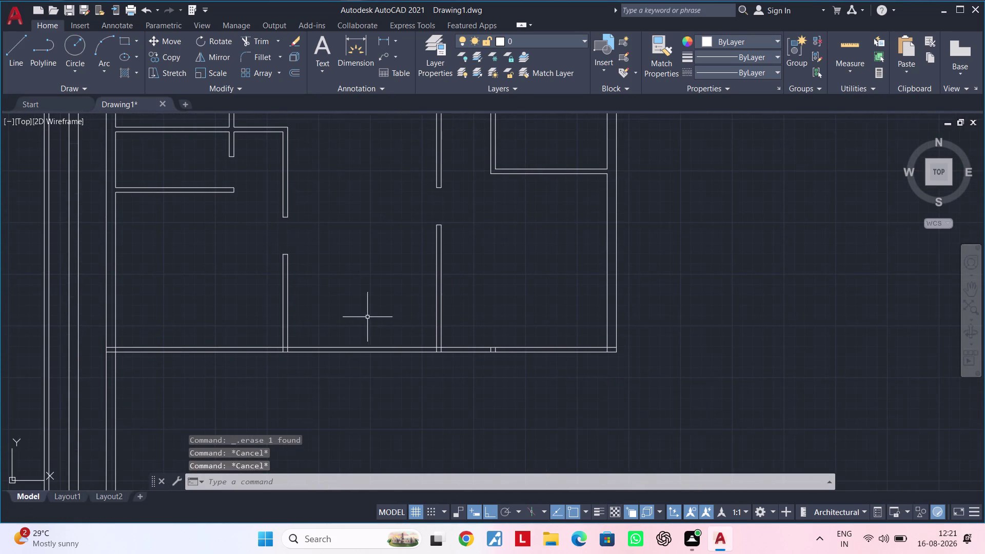
scroll(up, 3)
middle_drag(280, 351, 360, 332)
key(Escape)
key(Escape)
key(t)
key(r)
key(space)
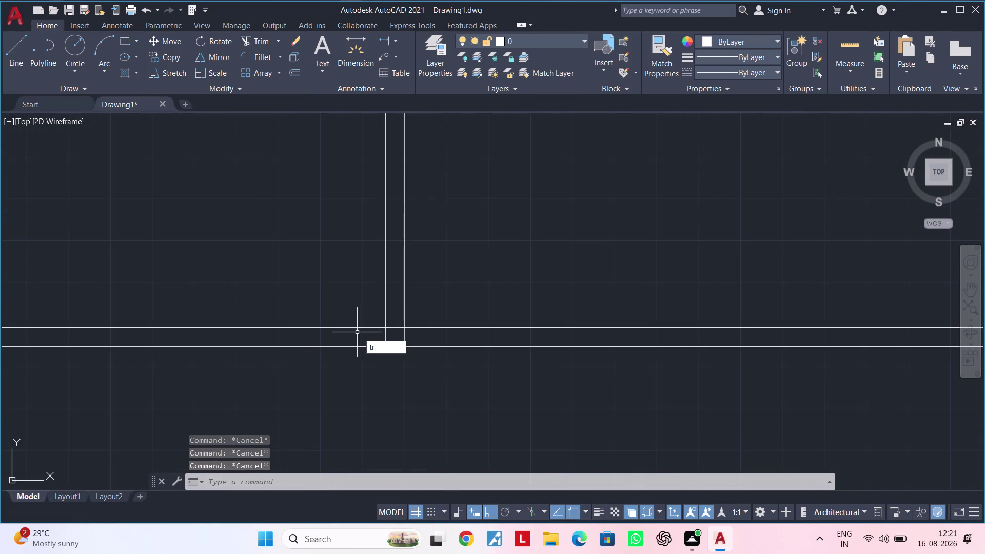
Trim the overlapping wall lines at the first bottom-wall junction.
scroll(up, 3)
drag(375, 353, 484, 352)
double_click(506, 351)
drag(458, 289, 458, 340)
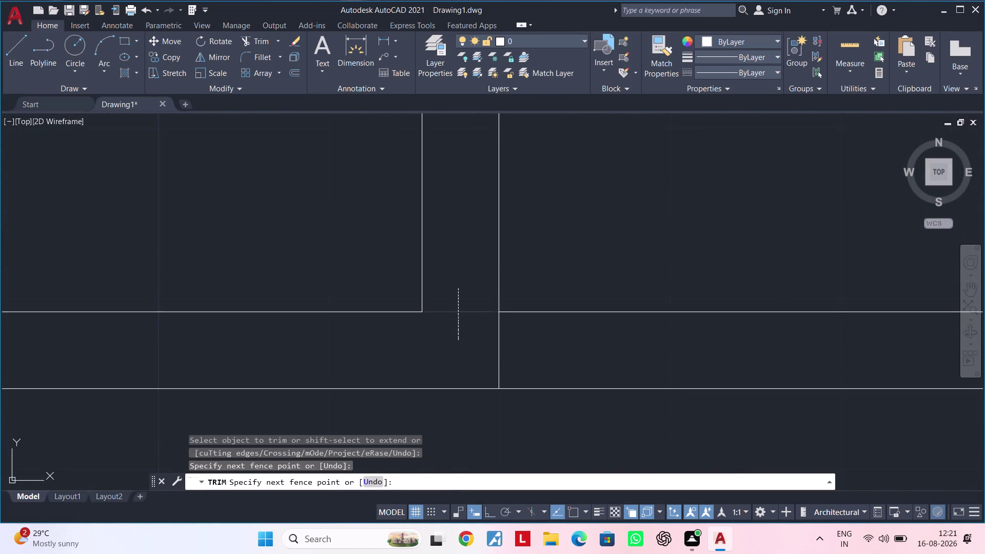
drag(457, 343, 547, 346)
scroll(down, 3)
key(Escape)
key(Escape)
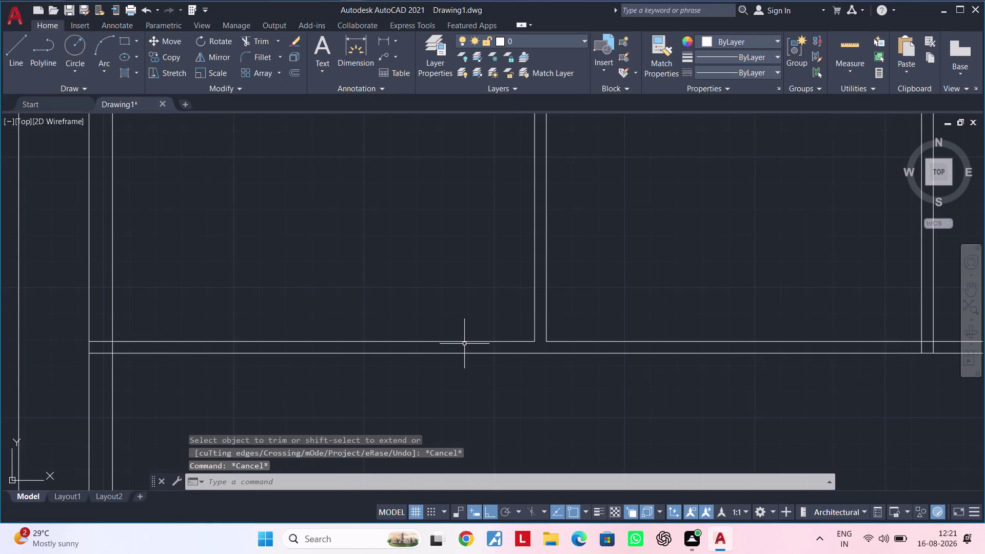
Restart TRIM and clean the next junction's overlapping wall segment.
middle_drag(445, 342, 695, 330)
key(Escape)
key(Escape)
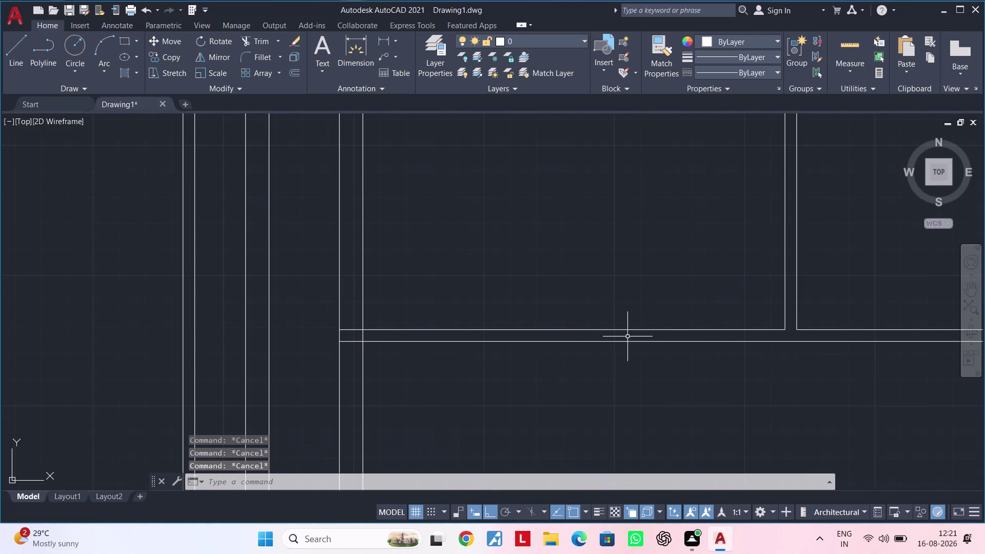
key(Escape)
key(Escape)
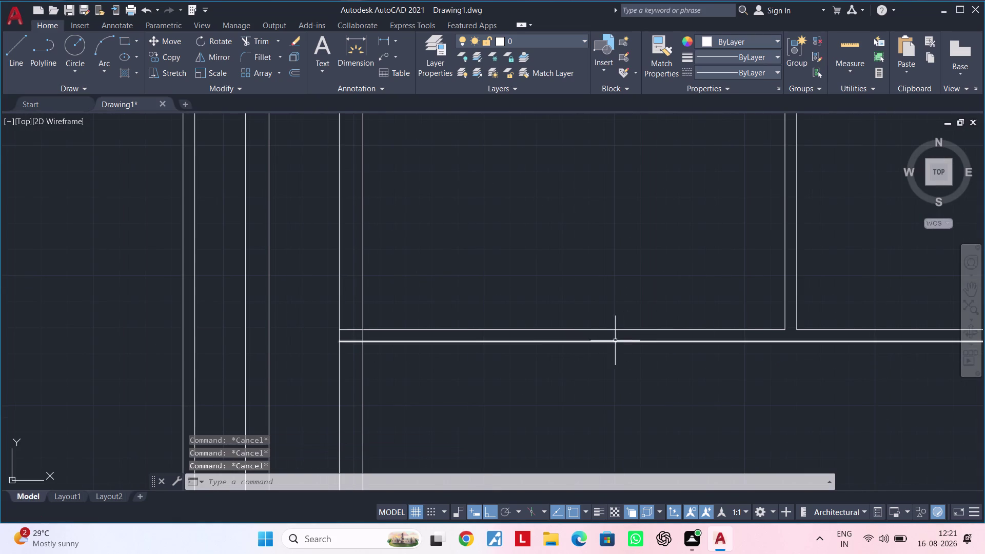
scroll(up, 3)
key(space)
scroll(up, 3)
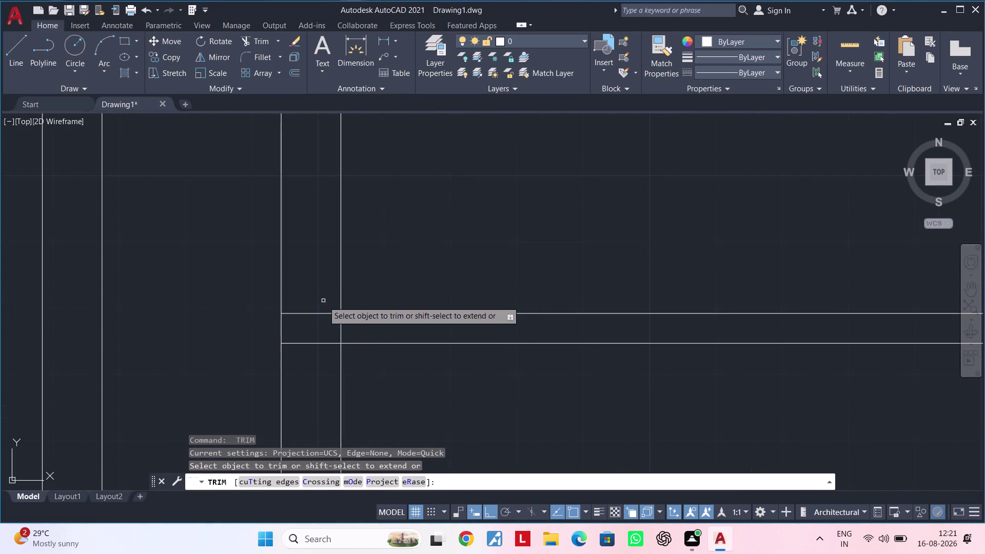
drag(335, 327, 356, 331)
click(313, 314)
scroll(down, 3)
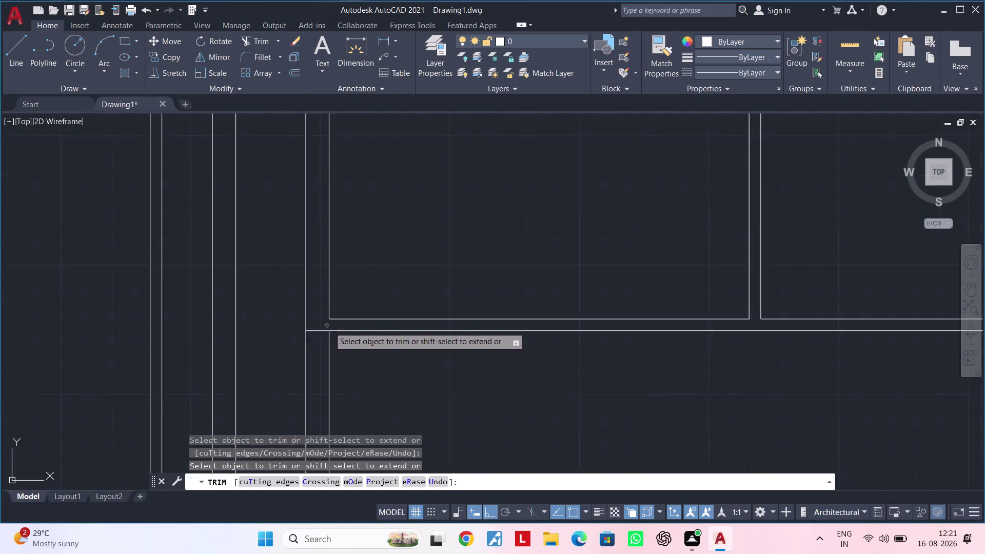
scroll(down, 3)
Trim the extra segments and leftover pieces at the following wall junction.
middle_drag(391, 359, 167, 358)
middle_drag(570, 370, 383, 379)
scroll(up, 3)
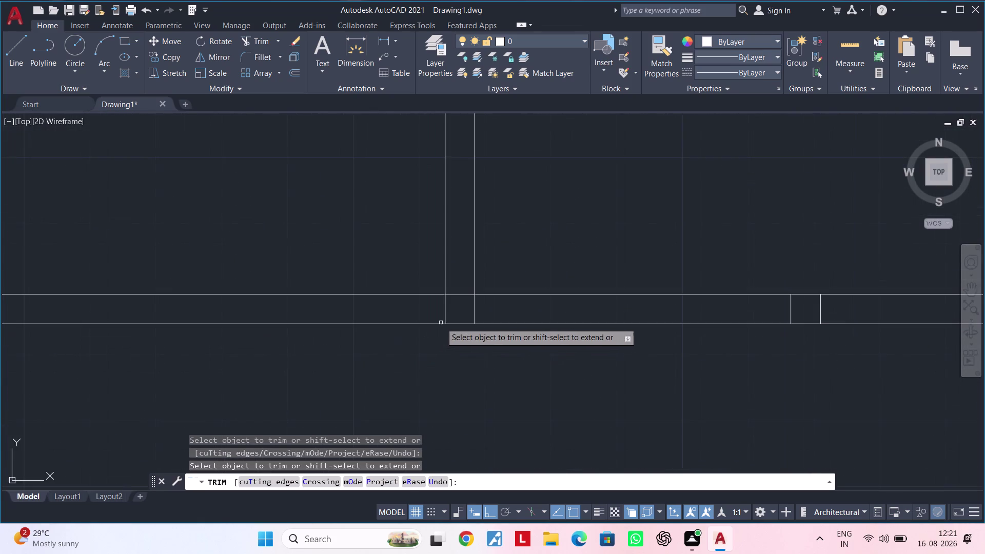
scroll(up, 3)
click(419, 300)
drag(558, 306, 602, 305)
click(602, 305)
click(492, 243)
scroll(down, 3)
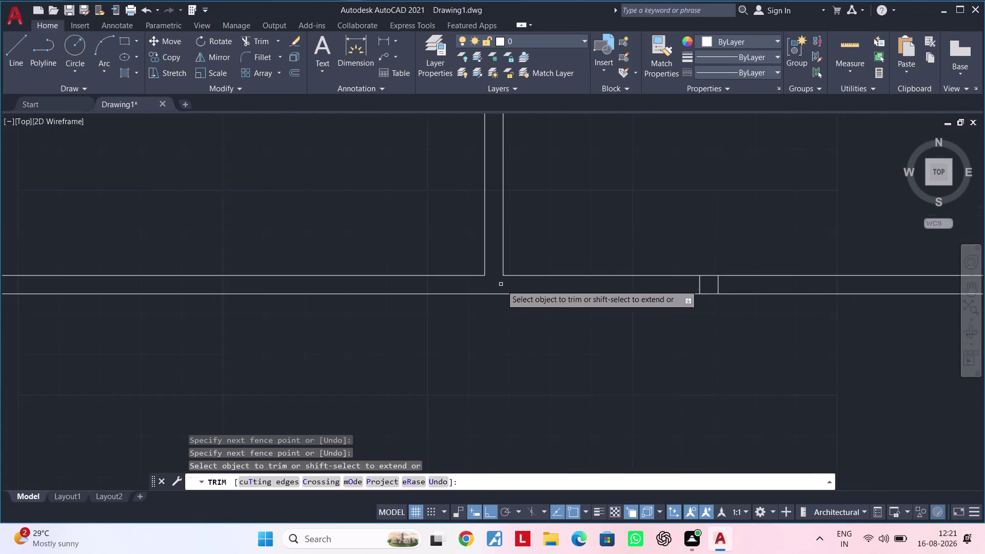
Trim the wall lines across the next junction along the bottom wall.
middle_drag(687, 299, 424, 336)
scroll(up, 3)
click(413, 316)
drag(413, 317, 537, 320)
scroll(down, 3)
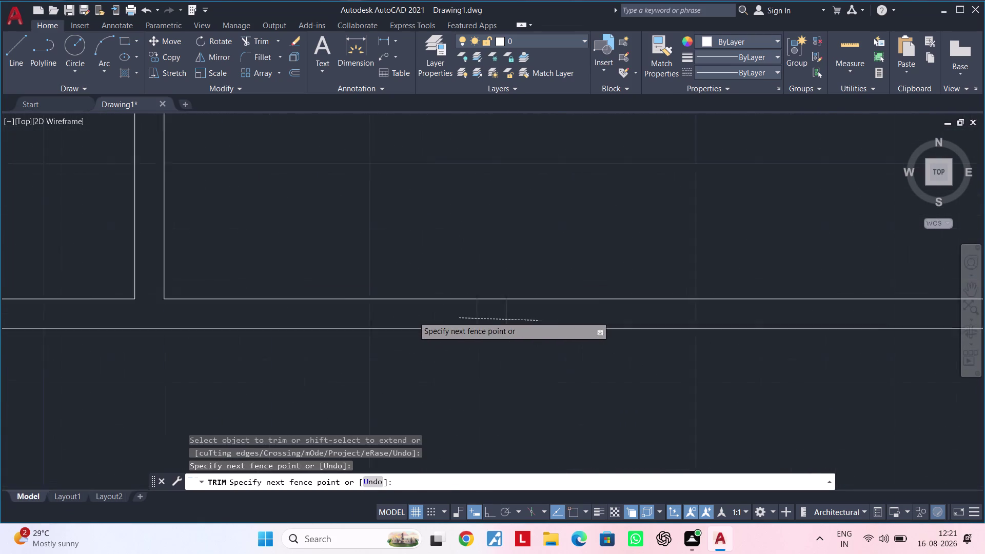
scroll(down, 3)
click(537, 320)
Trim the overlapping lines at the bottom-right corner and view the whole plan.
scroll(down, 3)
middle_drag(739, 349, 627, 384)
scroll(up, 3)
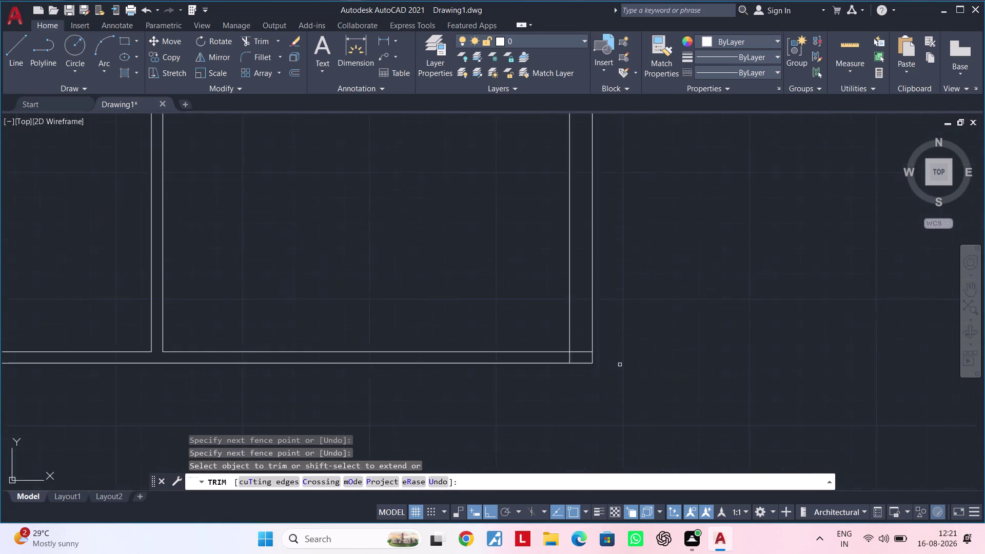
scroll(up, 3)
drag(504, 350, 551, 321)
drag(551, 318, 552, 307)
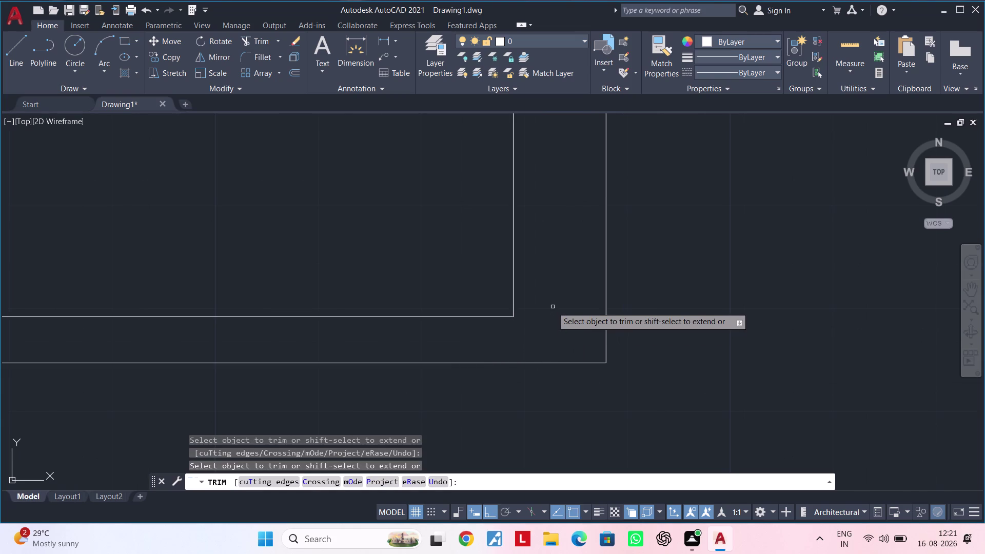
scroll(down, 3)
scroll(down, 3)
middle_drag(464, 243, 662, 328)
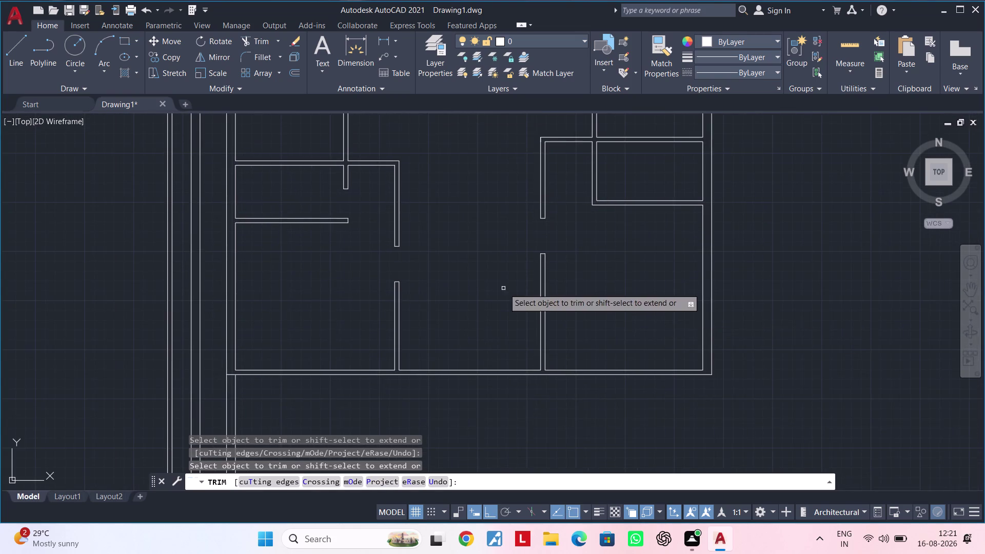
middle_drag(568, 303, 510, 377)
key(Escape)
key(Escape)
key(Escape)
key(Escape)
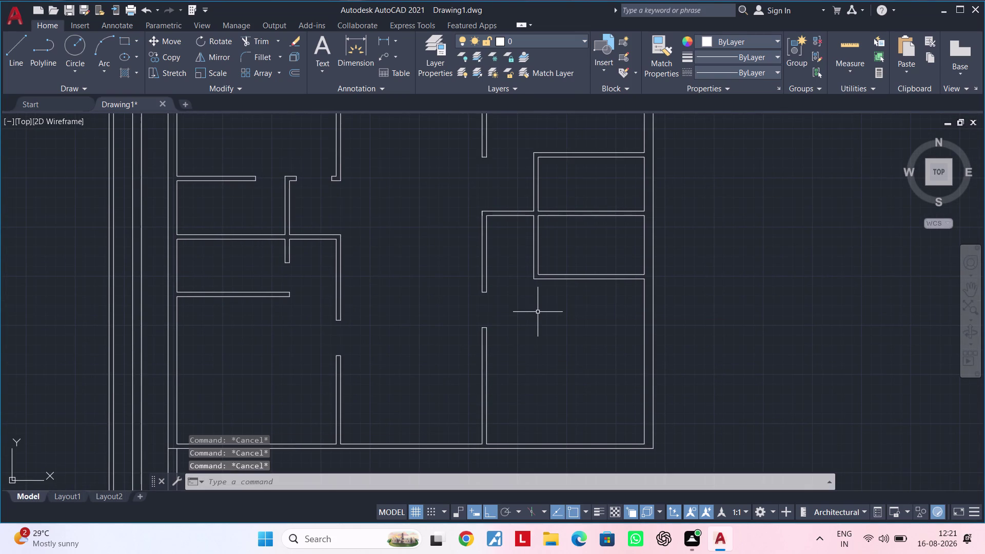
Extend a right-side wall line to its boundary with EX.
key(Escape)
key(Escape)
key(Escape)
key(Escape)
scroll(up, 3)
middle_drag(533, 313, 601, 309)
key(Escape)
text(ex)
key(space)
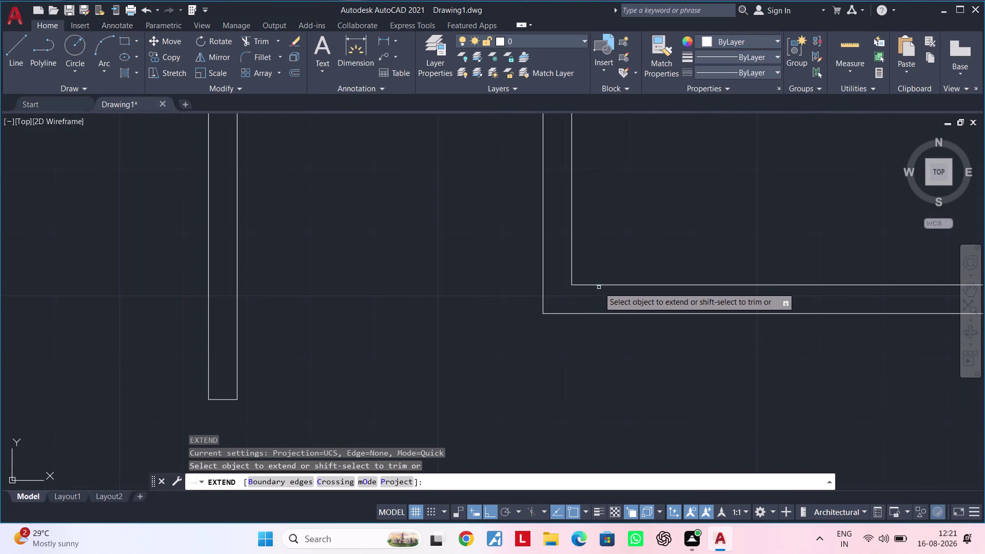
click(598, 286)
key(Escape)
Offset a wall line 2'6" to create a new line inside the room.
middle_drag(603, 252, 588, 321)
key(Escape)
key(Escape)
key(Escape)
key(Escape)
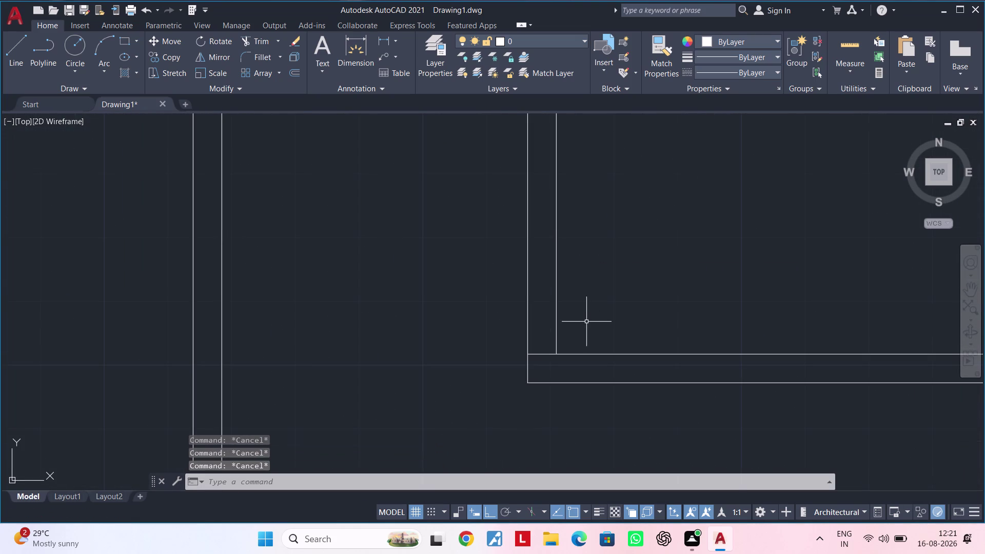
text(of)
key(space)
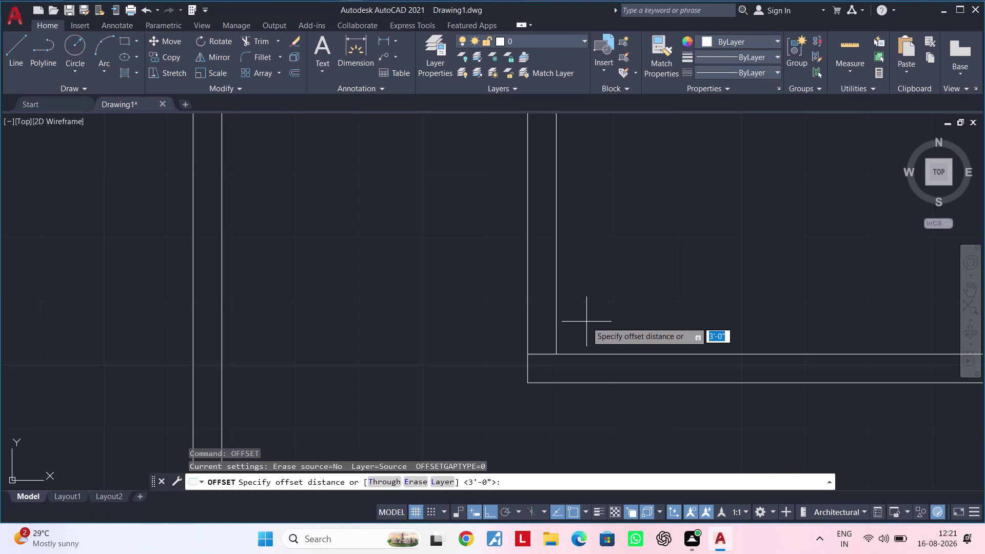
text(2')
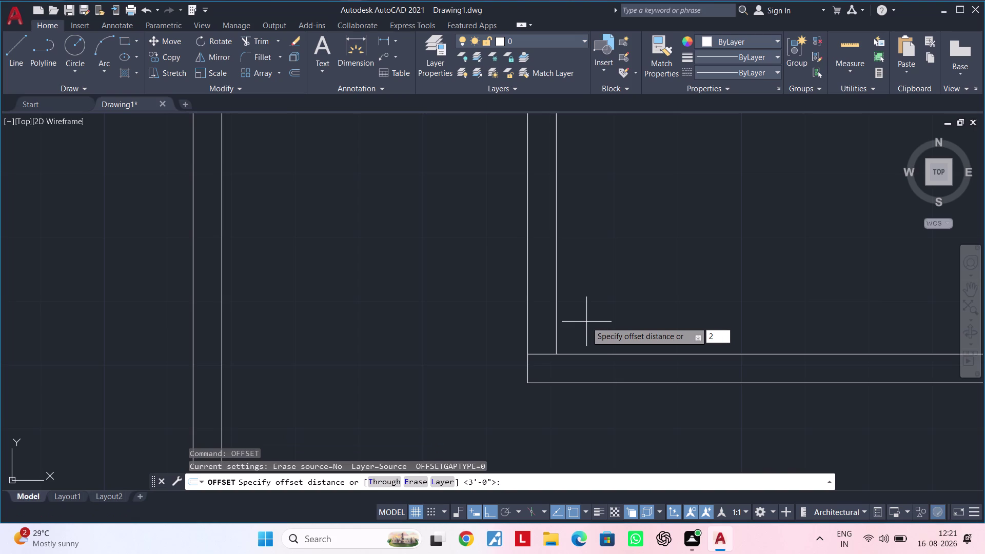
text(6")
key(Return)
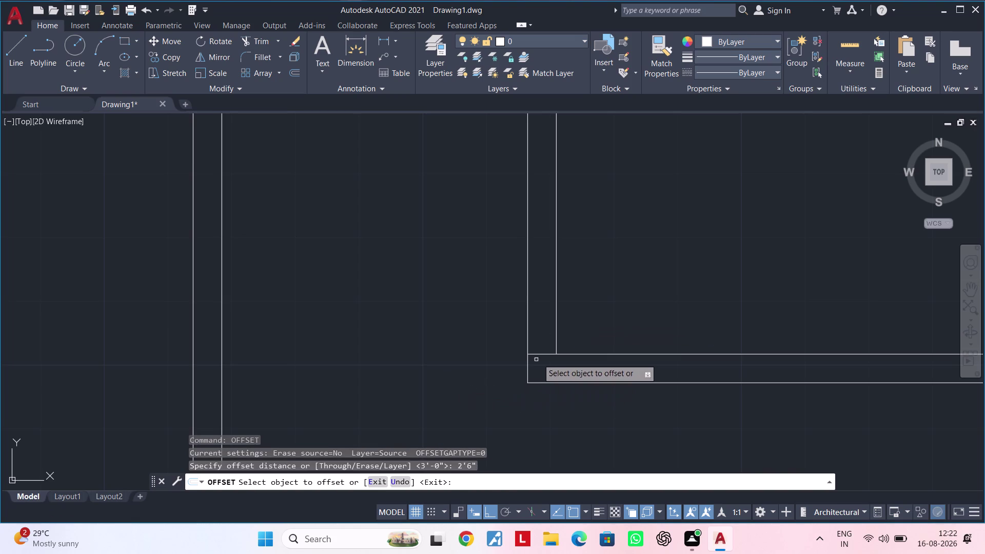
click(574, 354)
click(604, 274)
middle_drag(612, 275, 589, 373)
key(Escape)
Trim the new line's ends that overhang past the walls.
key(Escape)
key(Escape)
text(tr)
key(space)
drag(594, 353, 528, 362)
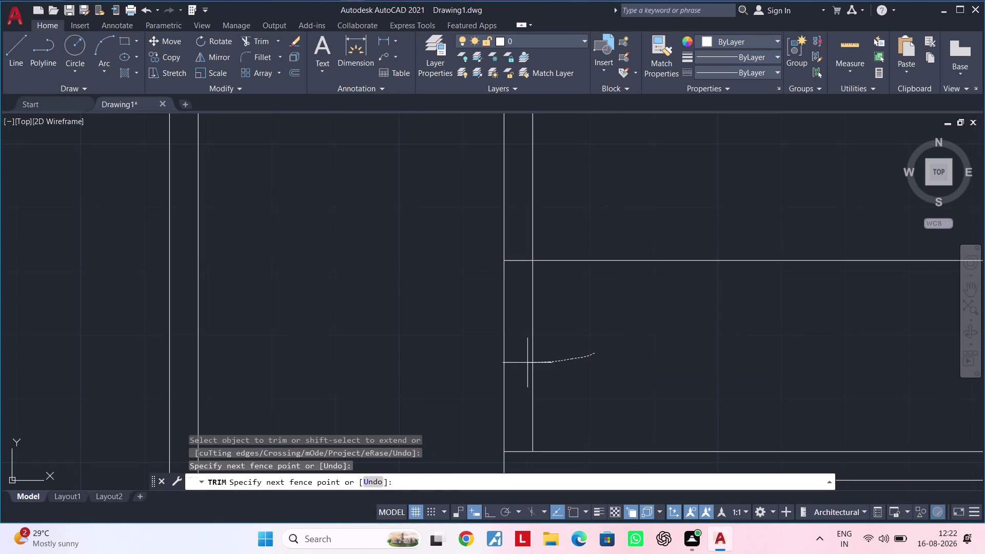
drag(528, 363, 500, 364)
drag(637, 250, 636, 280)
scroll(down, 3)
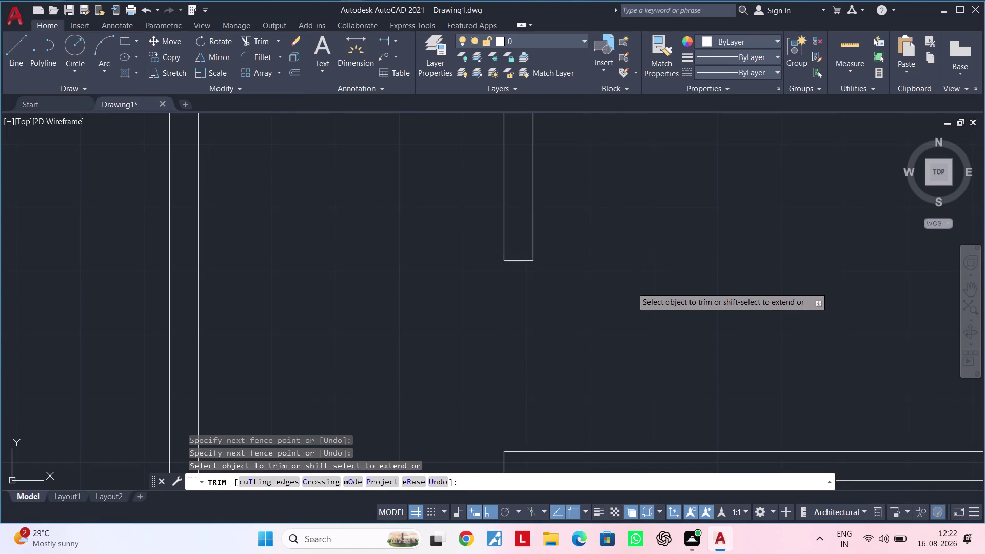
scroll(down, 3)
middle_drag(632, 305, 515, 404)
key(Escape)
Extend the short wall line at the lower room's left wall to its boundary.
key(Escape)
key(Escape)
key(Escape)
key(Escape)
key(Escape)
key(Escape)
key(Escape)
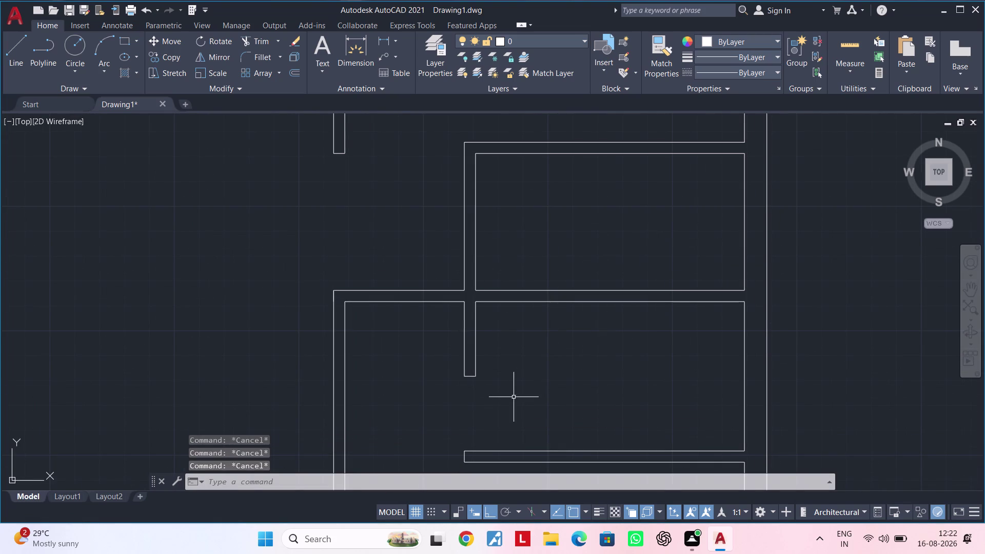
key(Escape)
middle_drag(526, 367, 521, 445)
middle_drag(520, 301, 521, 348)
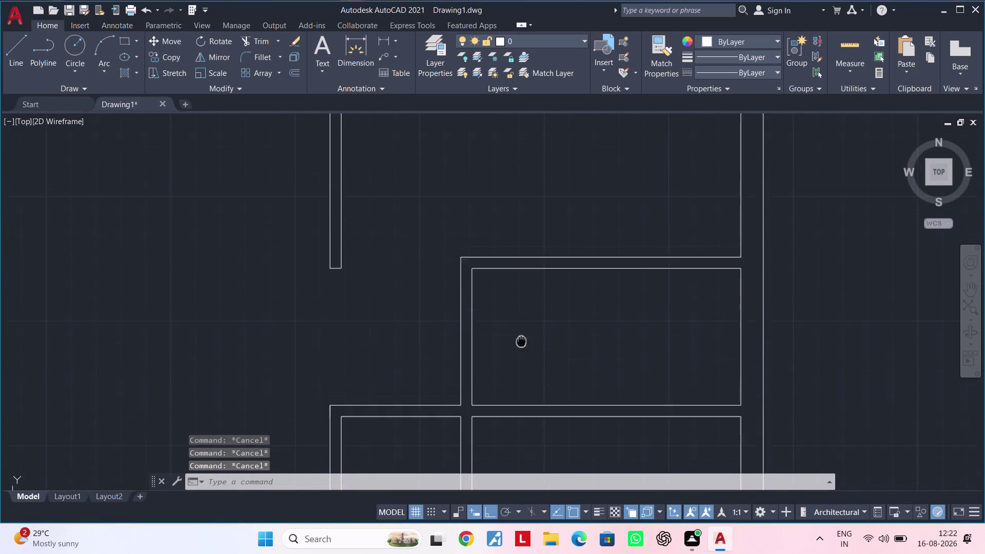
middle_drag(521, 348, 522, 369)
middle_drag(521, 361, 520, 395)
key(e)
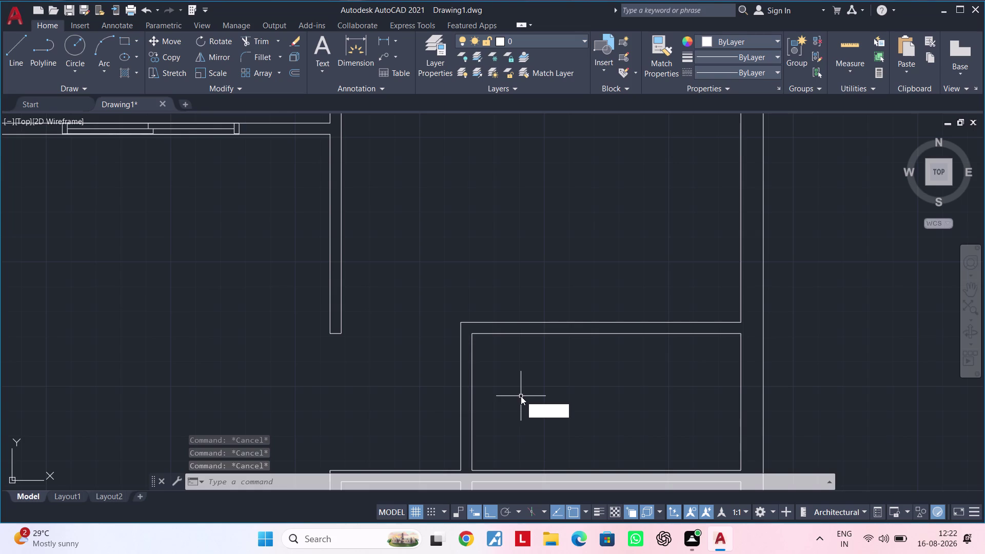
key(x)
key(space)
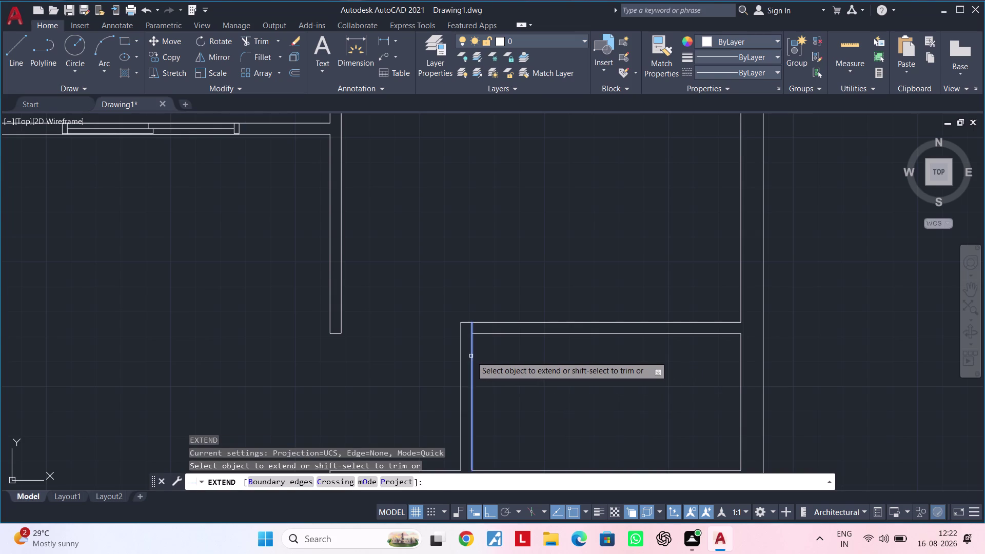
click(471, 356)
key(Escape)
Offset a wall line 2'6" downward to add a vertical line inside the lower-right room.
key(Escape)
key(Escape)
key(Escape)
key(Escape)
text(of)
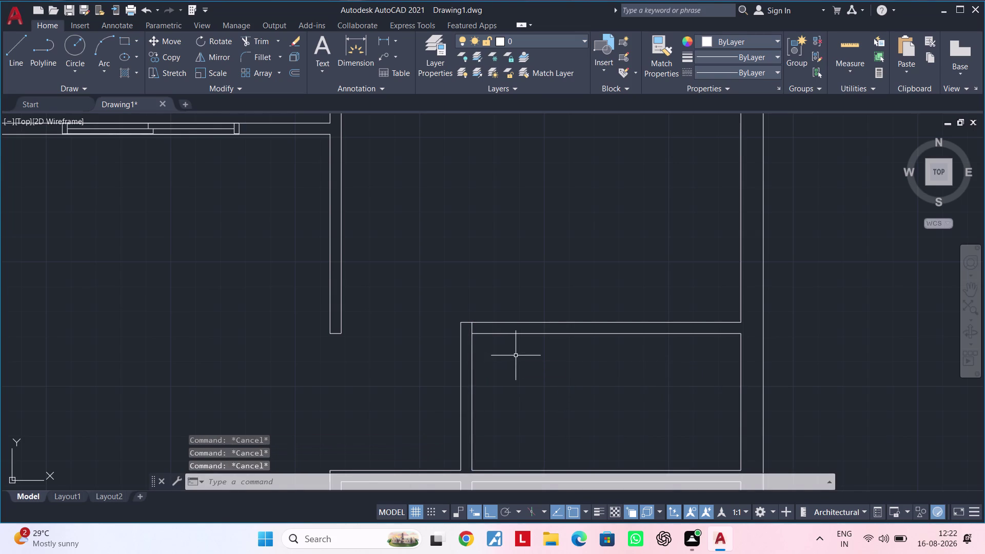
key(space)
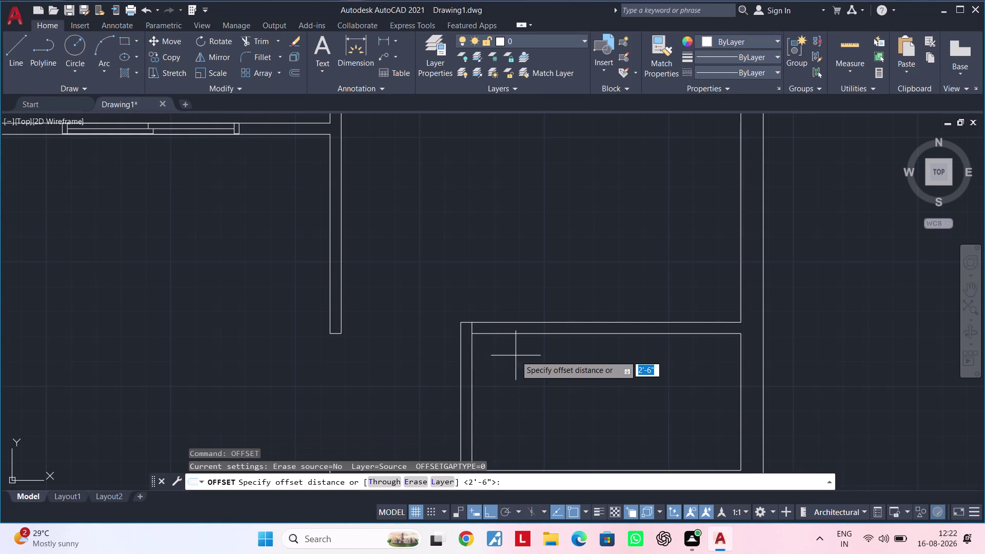
text(2')
text(6)
key(shift+quotedbl)
key(Return)
scroll(up, 3)
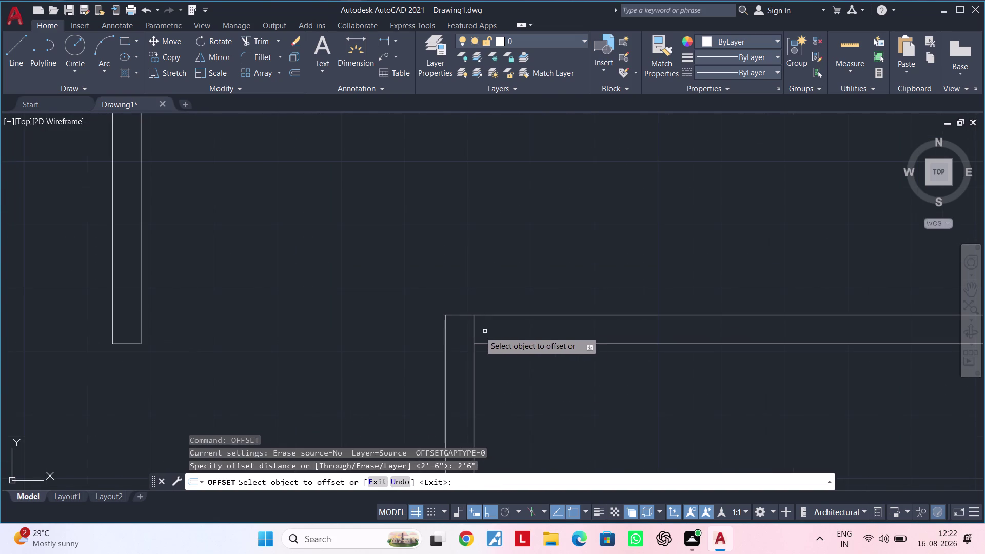
click(475, 333)
click(556, 332)
scroll(down, 3)
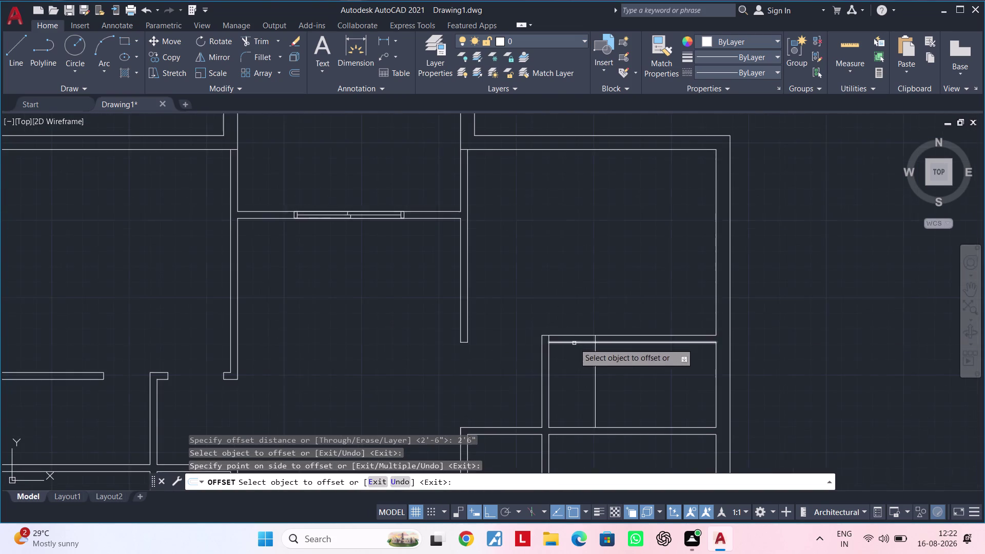
key(Escape)
Trim the wall line pieces crossing the opening, then end Trim.
middle_drag(574, 343, 564, 342)
key(Escape)
scroll(up, 3)
key(Escape)
text(tr)
key(space)
click(578, 289)
drag(578, 293, 581, 363)
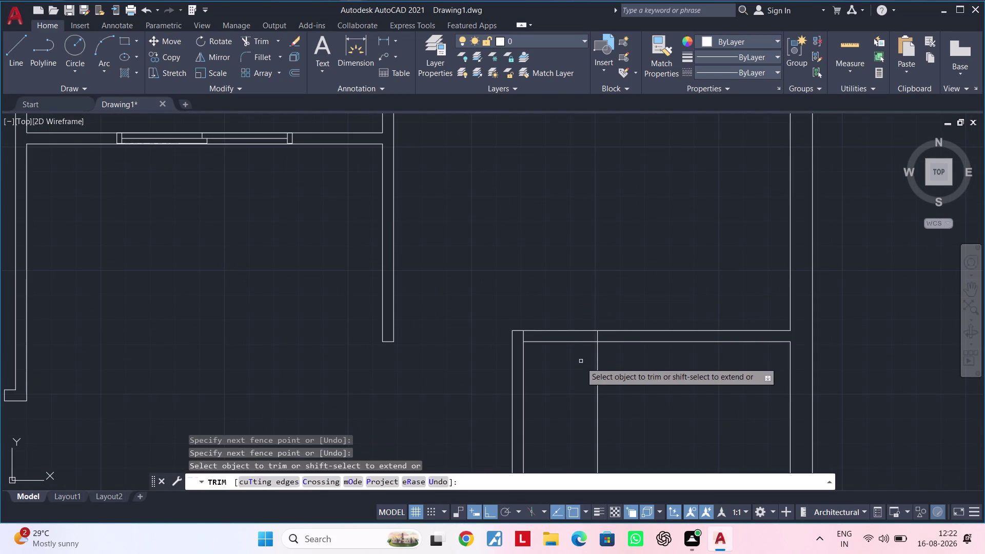
drag(580, 363, 580, 375)
click(580, 375)
drag(575, 360, 577, 346)
drag(578, 337, 578, 331)
drag(579, 326, 579, 313)
click(579, 311)
drag(570, 329, 564, 348)
click(562, 358)
click(561, 368)
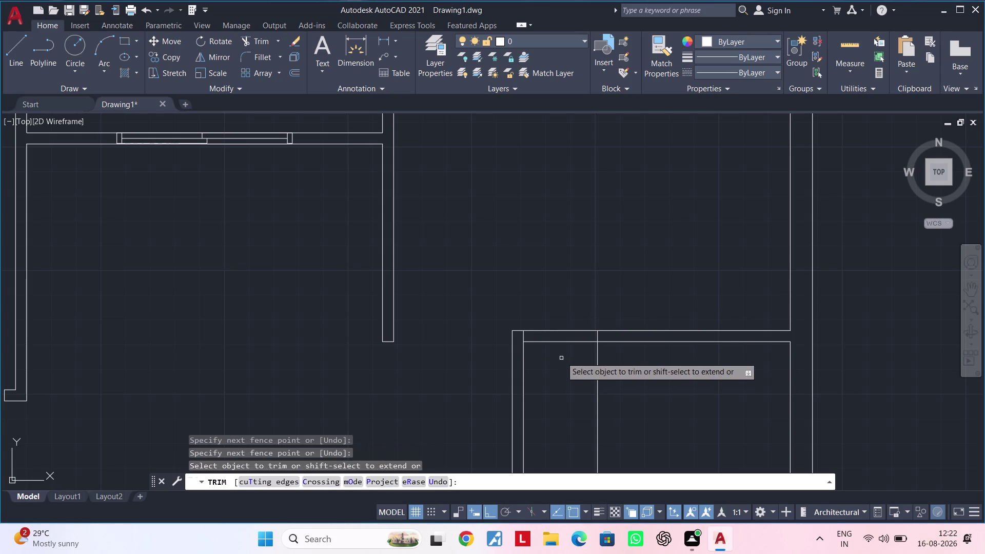
drag(561, 352, 566, 314)
drag(567, 374, 647, 376)
key(Escape)
scroll(down, 3)
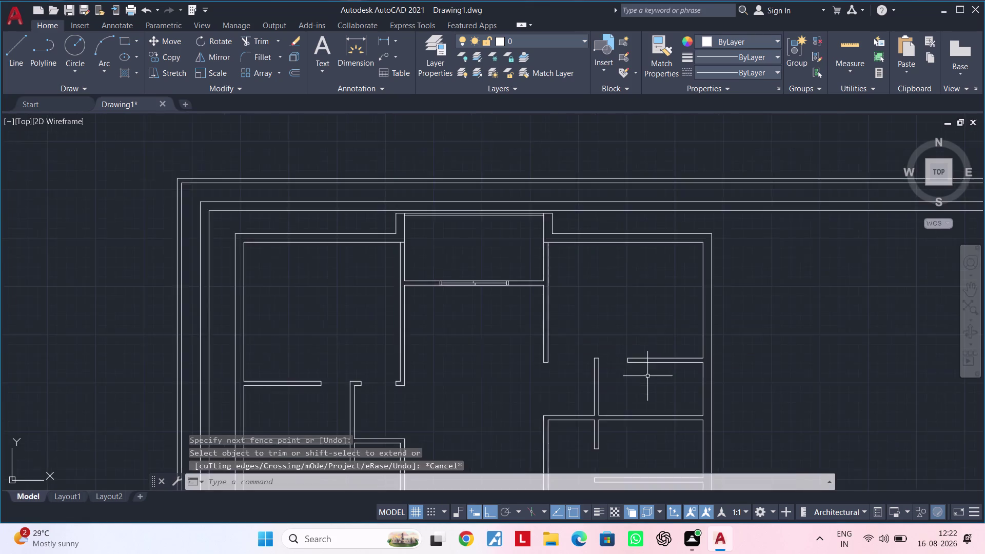
Pan across the floor plan to inspect the walls and lower rooms.
middle_drag(645, 362, 624, 309)
key(Escape)
middle_drag(630, 334, 572, 318)
key(Escape)
key(Escape)
key(Escape)
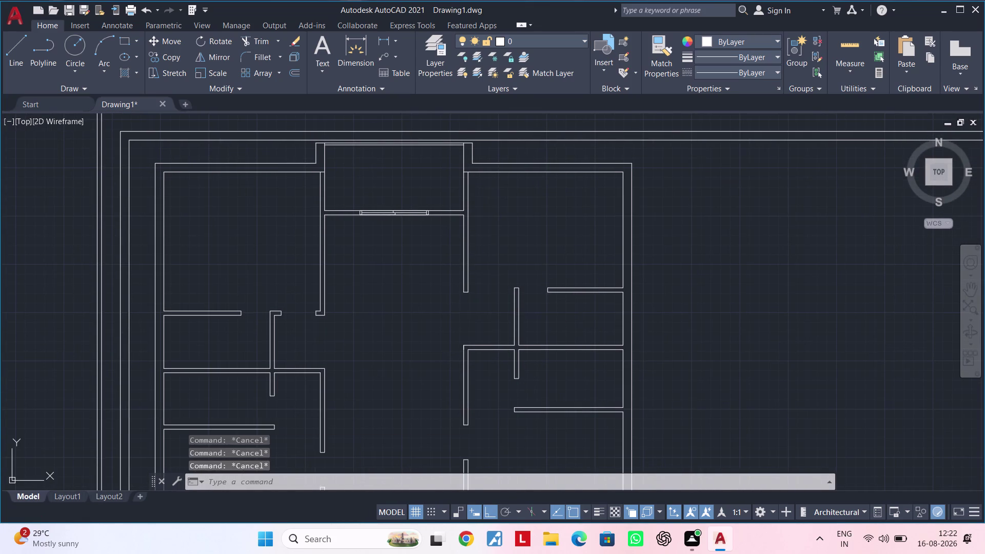
key(Escape)
key(Escape)
key(Escape)
key(Escape)
middle_drag(566, 322, 568, 290)
key(Escape)
middle_drag(555, 382, 571, 336)
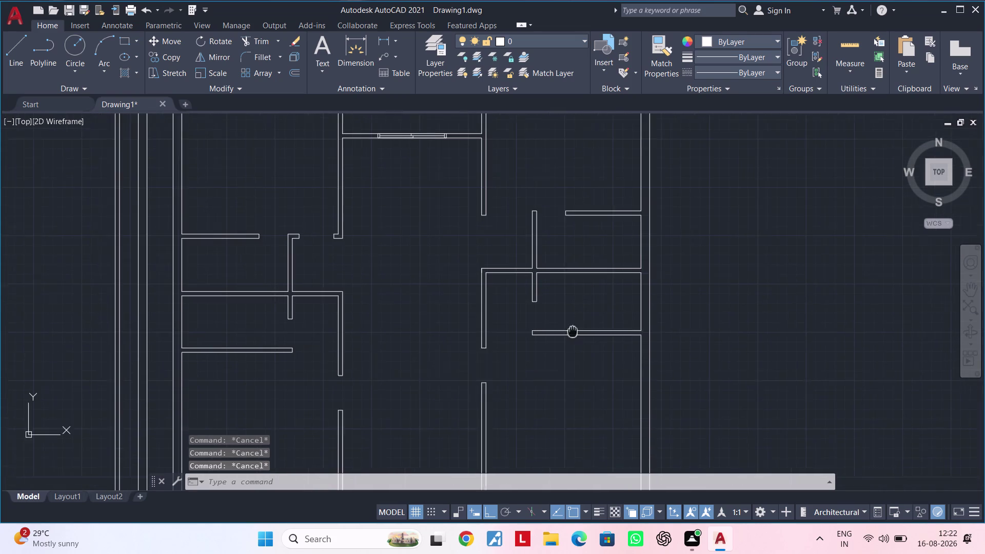
middle_drag(571, 336, 574, 328)
key(Escape)
middle_drag(551, 371, 550, 343)
key(Escape)
key(Escape)
key(Escape)
key(Escape)
key(Escape)
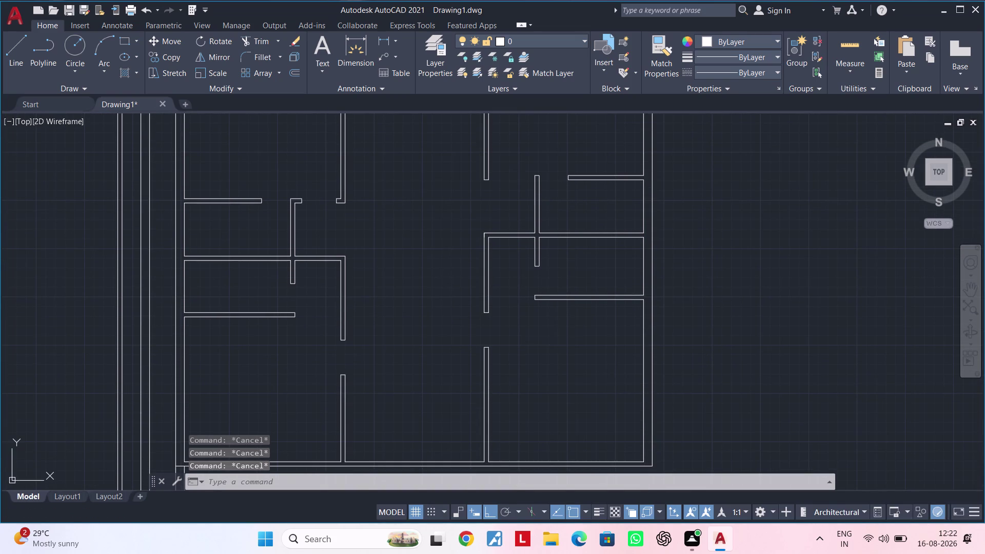
key(Escape)
key(Escape)
key(Escape)
key(Escape)
key(Escape)
key(Escape)
key(Escape)
key(Escape)
key(Escape)
key(Escape)
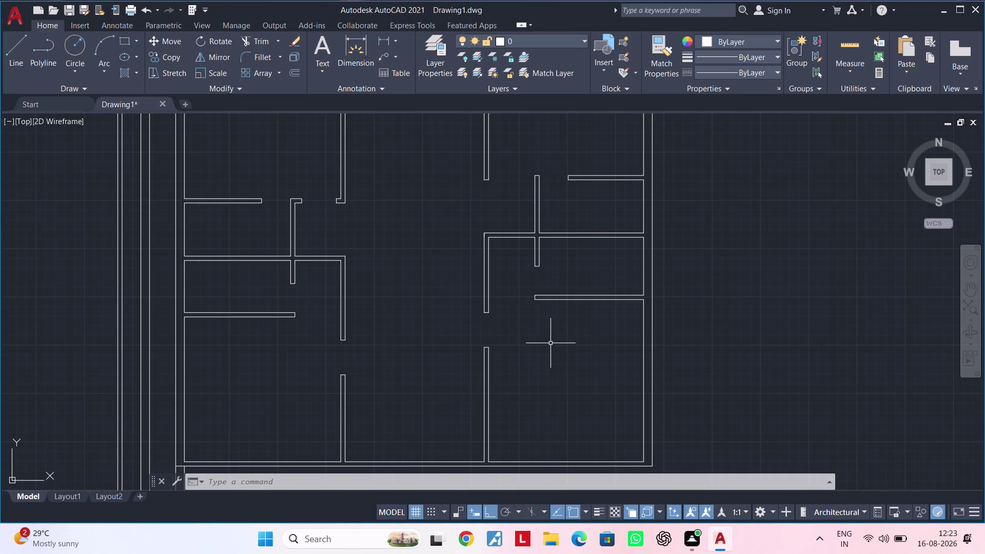
key(Escape)
key(Escape)
key(Escape)
Zoom to the outline's upper-left corner and pick the overlapping short line.
middle_drag(550, 348, 522, 420)
key(Escape)
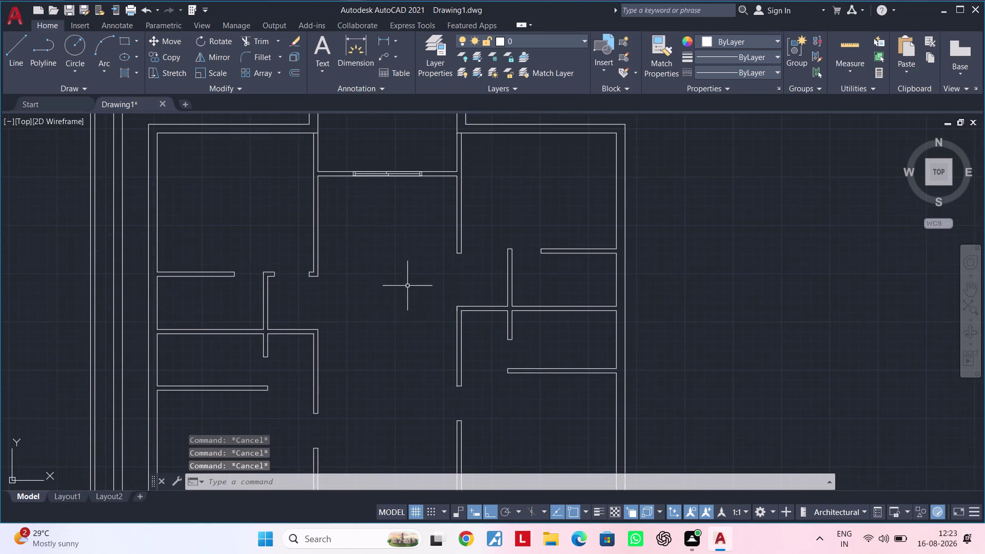
middle_drag(417, 286, 454, 294)
key(Escape)
middle_drag(466, 307, 439, 264)
scroll(up, 3)
key(Escape)
key(Escape)
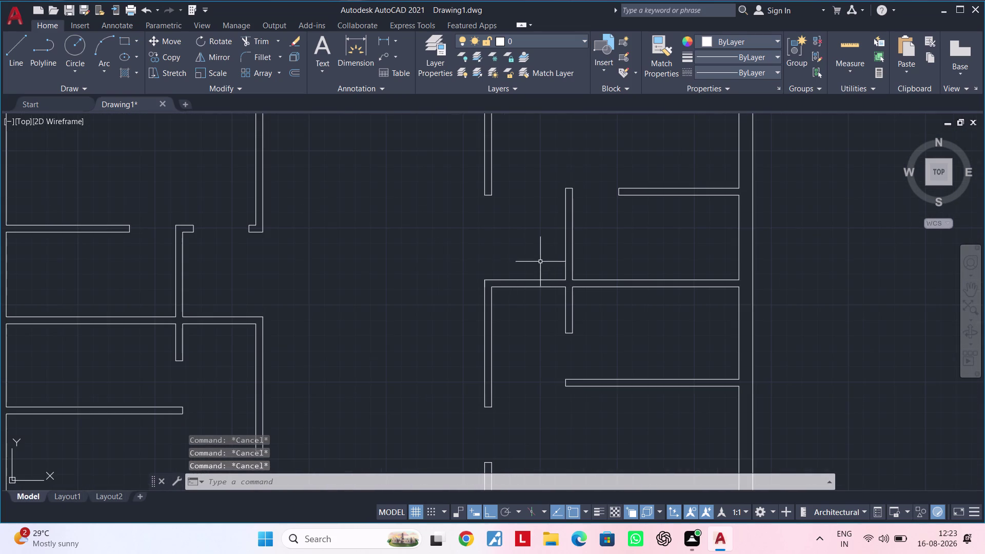
scroll(down, 3)
middle_drag(486, 242, 433, 238)
scroll(up, 3)
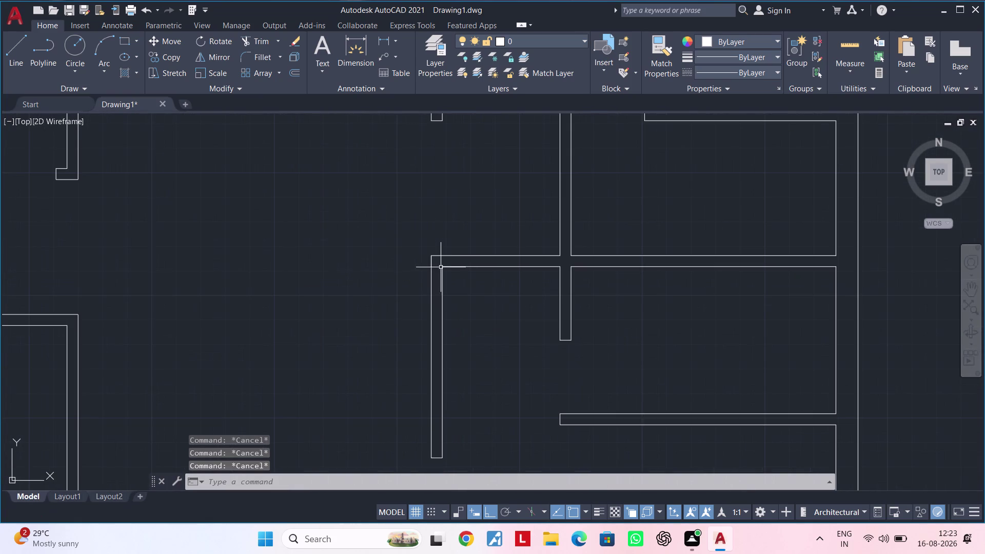
scroll(up, 3)
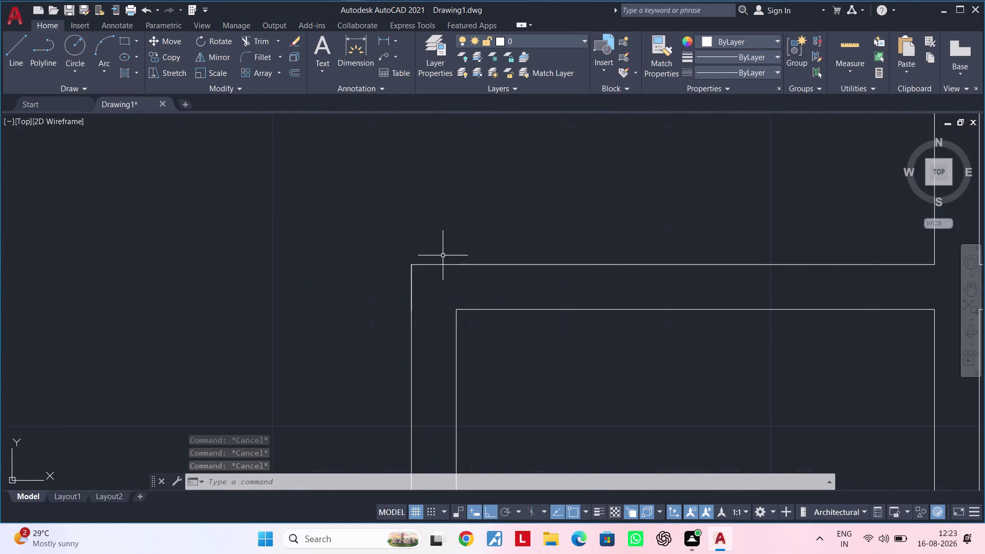
click(411, 275)
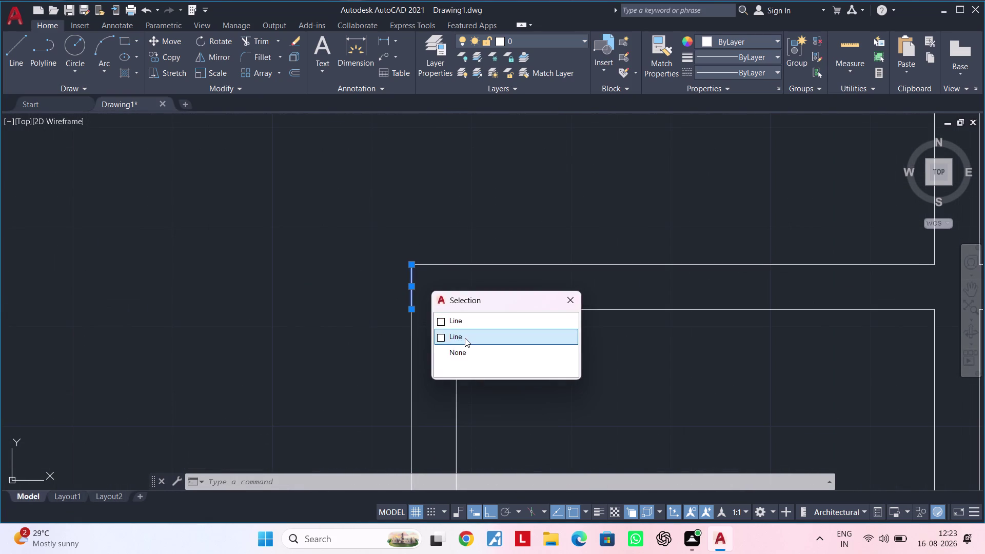
Erase one of the two overlapping Line objects at the outline corner.
click(465, 338)
key(Delete)
key(Delete)
Pan and zoom over the floor plan to inspect the outline walls.
scroll(down, 3)
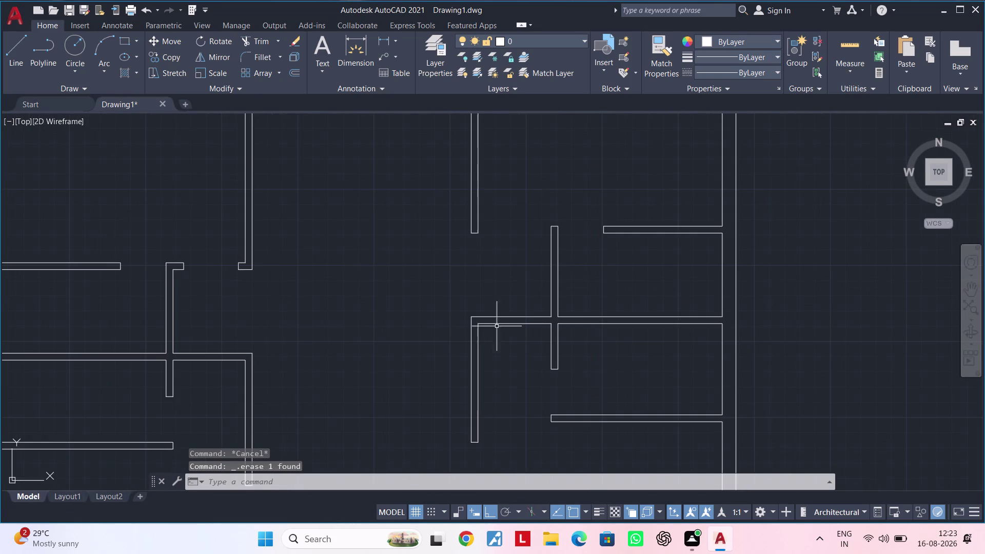
middle_click(505, 332)
scroll(up, 3)
scroll(up, 3)
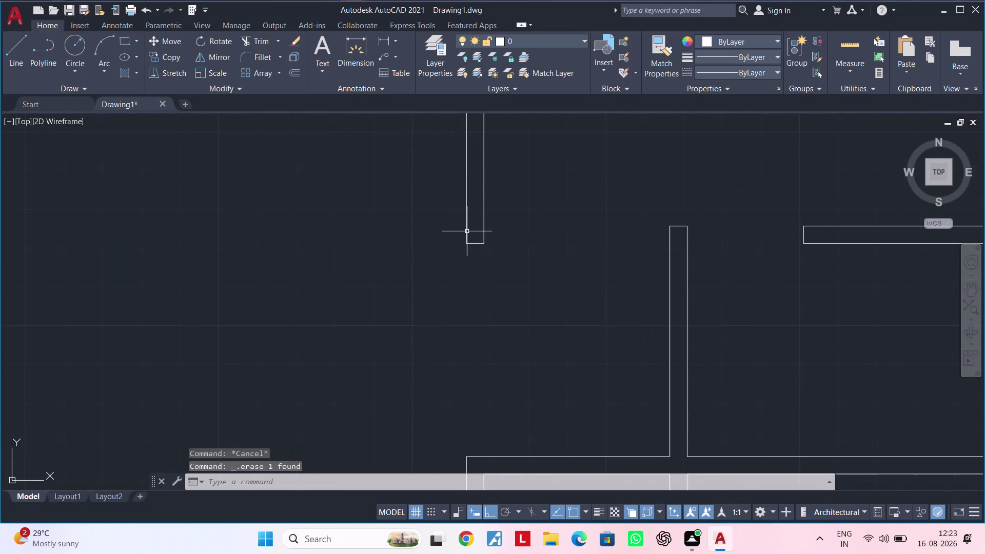
scroll(down, 3)
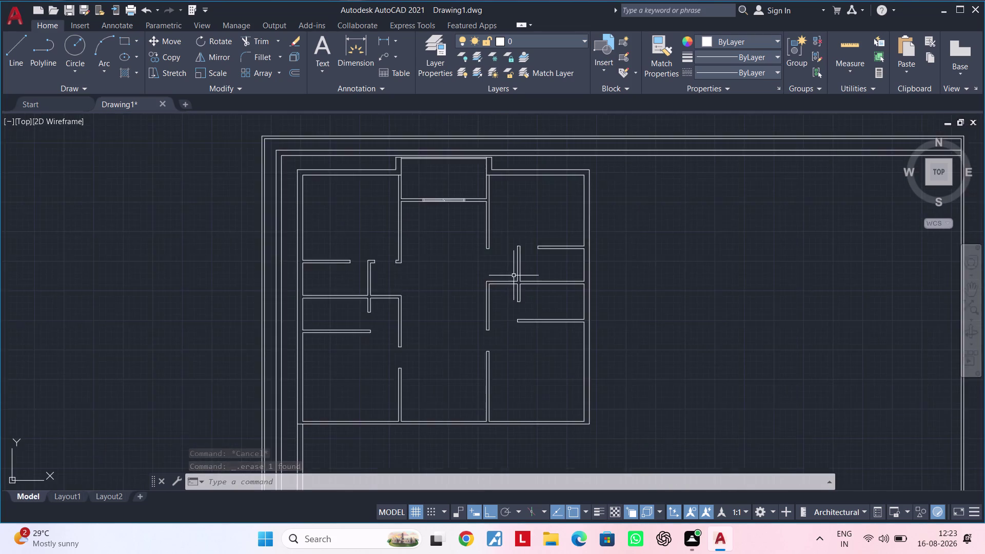
scroll(down, 3)
middle_drag(514, 276, 472, 291)
middle_drag(434, 290, 444, 275)
scroll(up, 3)
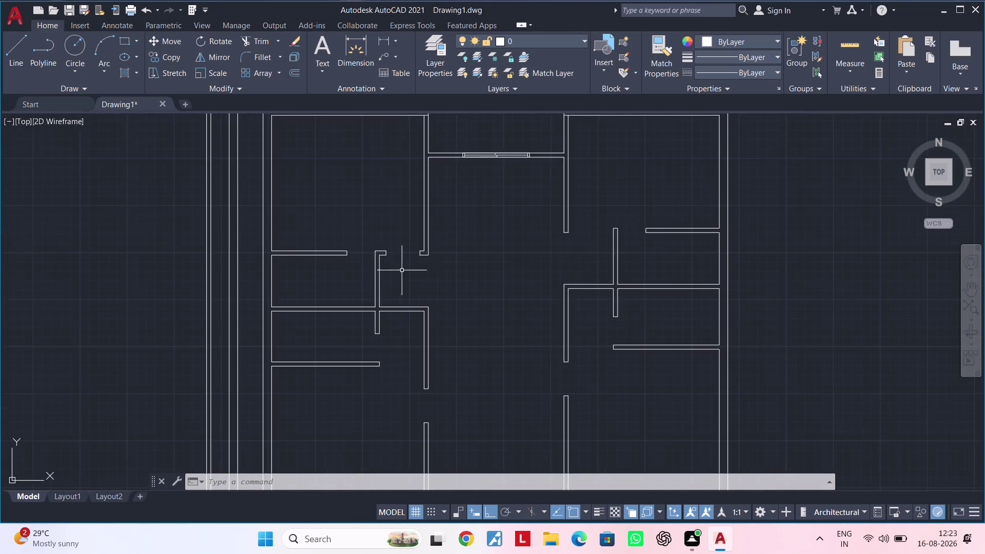
scroll(up, 3)
scroll(down, 3)
middle_drag(476, 285, 442, 300)
scroll(up, 3)
middle_drag(445, 312, 445, 317)
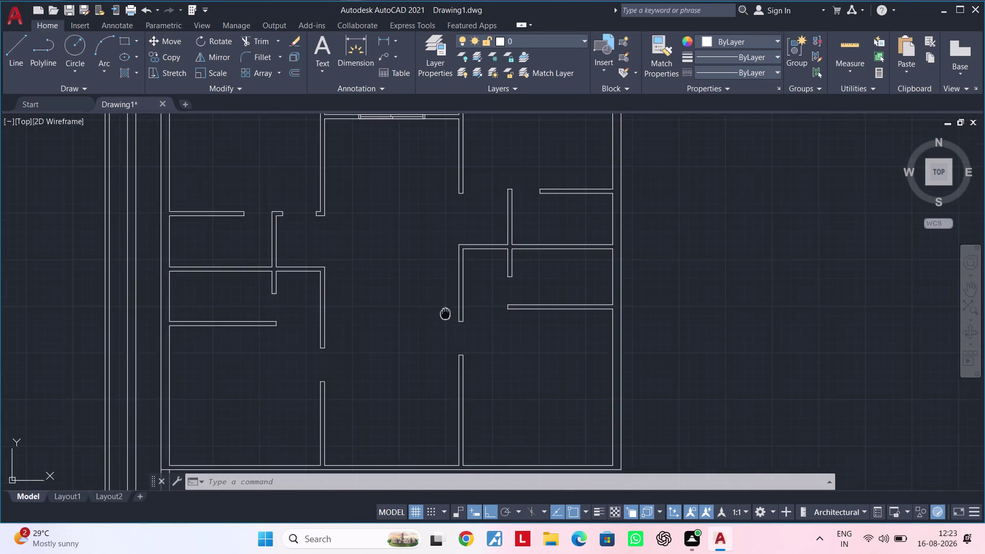
middle_drag(446, 317, 431, 356)
scroll(down, 3)
middle_drag(421, 328, 398, 337)
key(Escape)
key(Escape)
middle_drag(401, 319, 431, 311)
key(Escape)
key(Escape)
middle_drag(406, 300, 408, 333)
key(Escape)
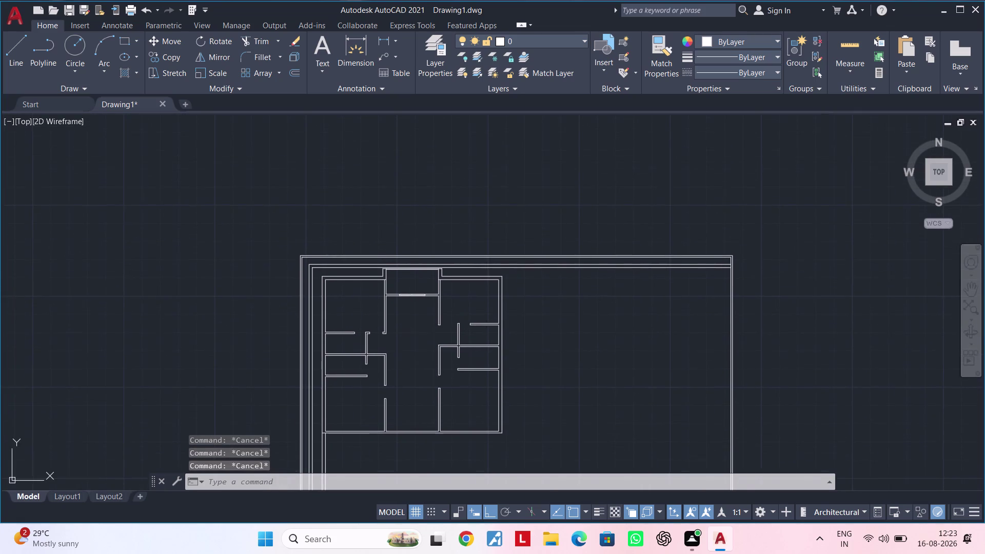
middle_drag(408, 333, 423, 329)
scroll(up, 3)
Move the view up to inspect the plan's upper rooms.
middle_drag(403, 332, 429, 331)
middle_drag(438, 329, 375, 336)
scroll(up, 3)
middle_drag(410, 333, 392, 351)
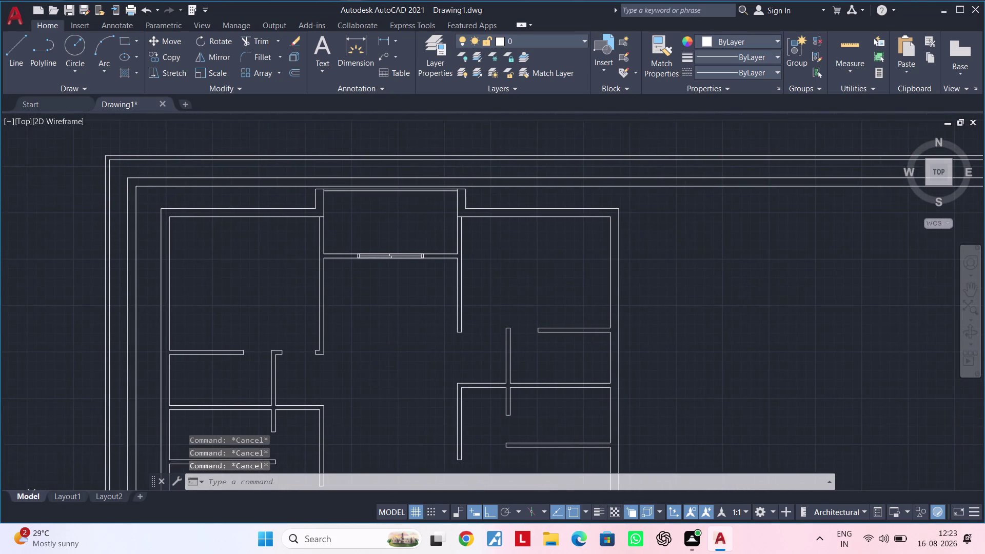
key(Escape)
key(Escape)
key(Escape)
key(Escape)
key(Escape)
key(Escape)
key(Escape)
key(Escape)
key(Escape)
key(Escape)
key(Escape)
scroll(up, 3)
middle_drag(557, 351, 522, 288)
scroll(down, 3)
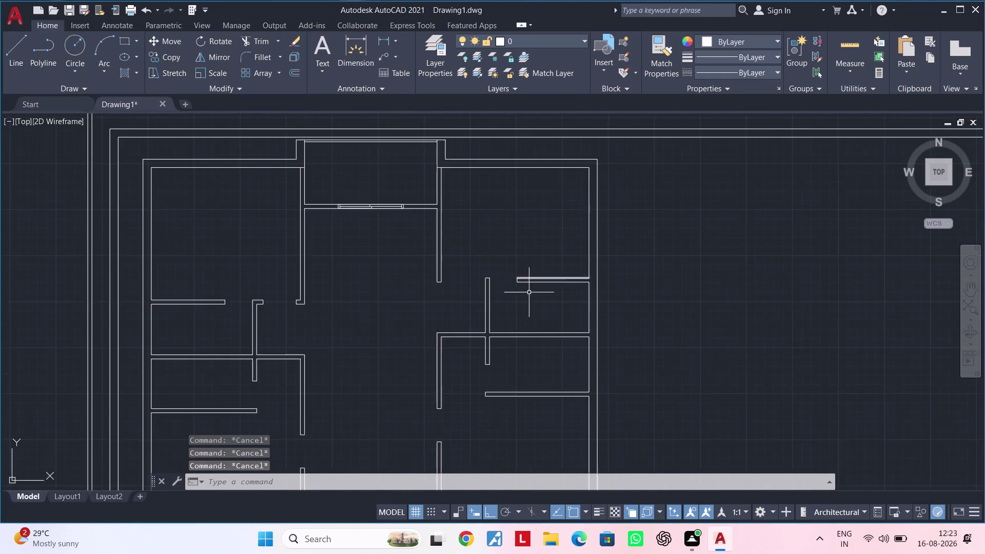
Pan across the right-hand rooms and down to the bottom wall lines.
middle_drag(529, 292, 541, 241)
scroll(up, 3)
key(Escape)
middle_drag(540, 249, 580, 229)
key(Escape)
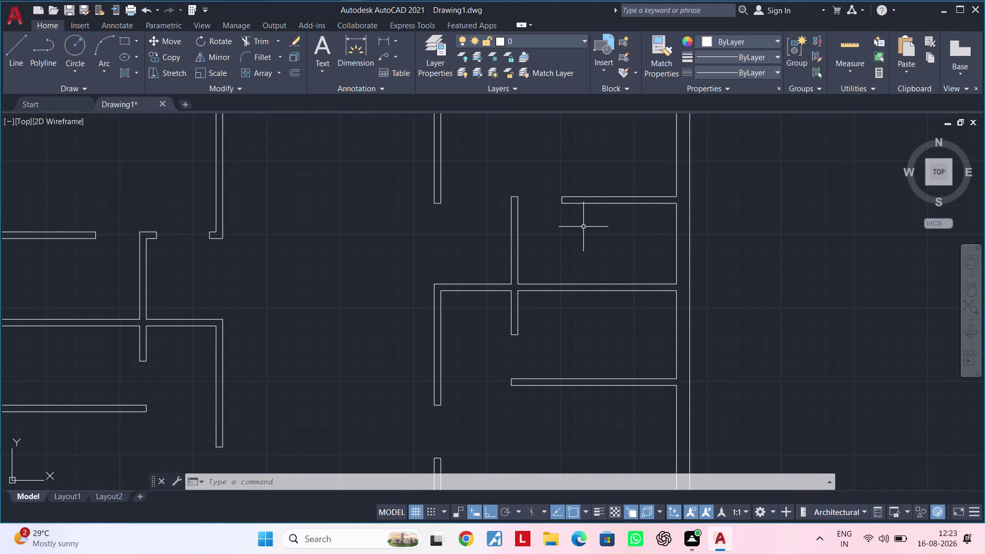
key(Escape)
key(Escape)
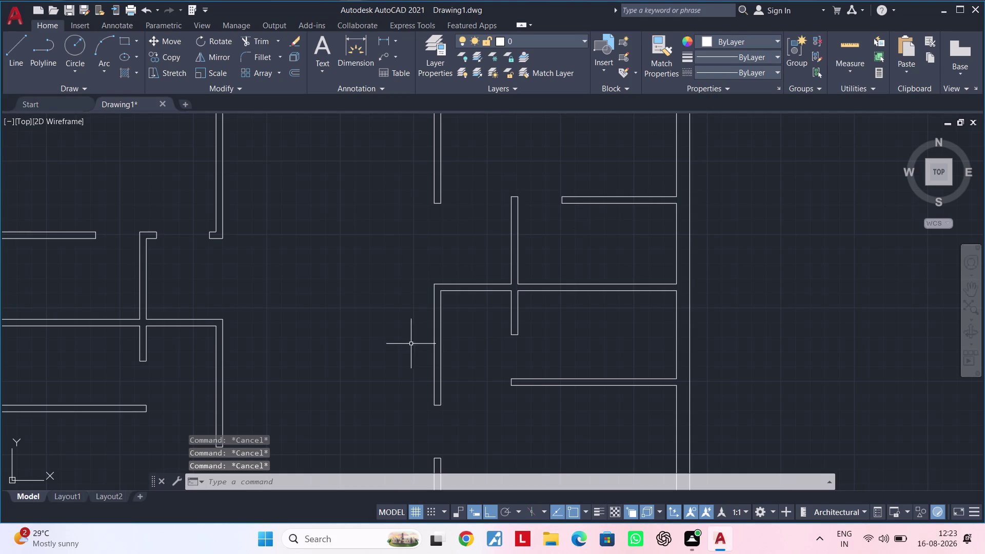
scroll(down, 3)
middle_drag(390, 377, 466, 158)
scroll(up, 3)
scroll(up, 3)
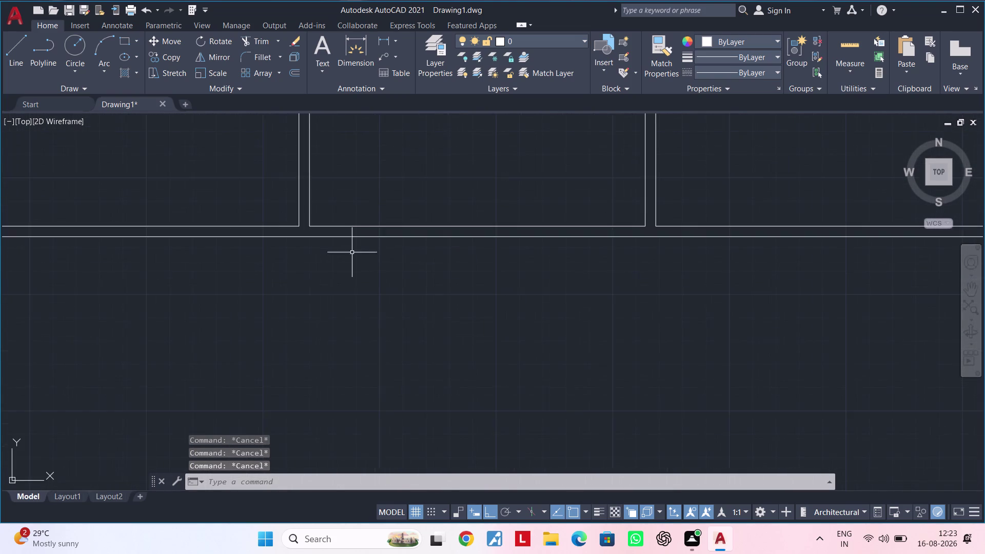
middle_drag(352, 252, 375, 358)
scroll(up, 3)
middle_drag(347, 346, 389, 346)
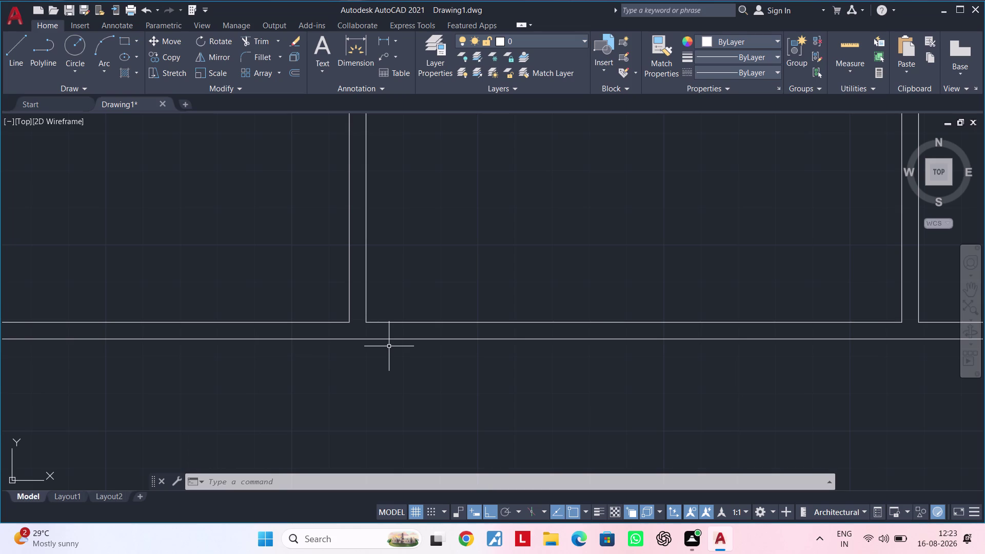
Offset the vertical wall line 4.5" to the right.
key(Escape)
key(Escape)
key(Escape)
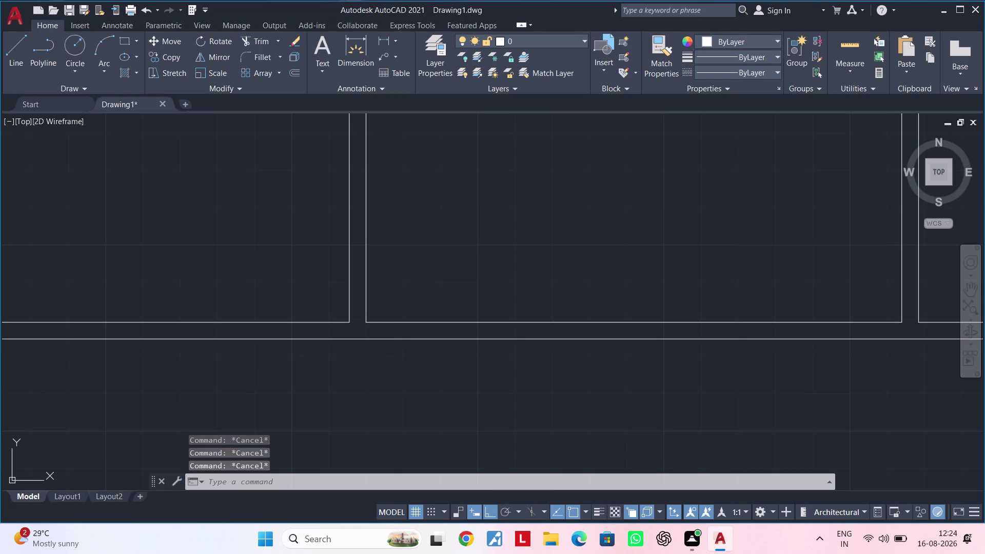
text(of 4)
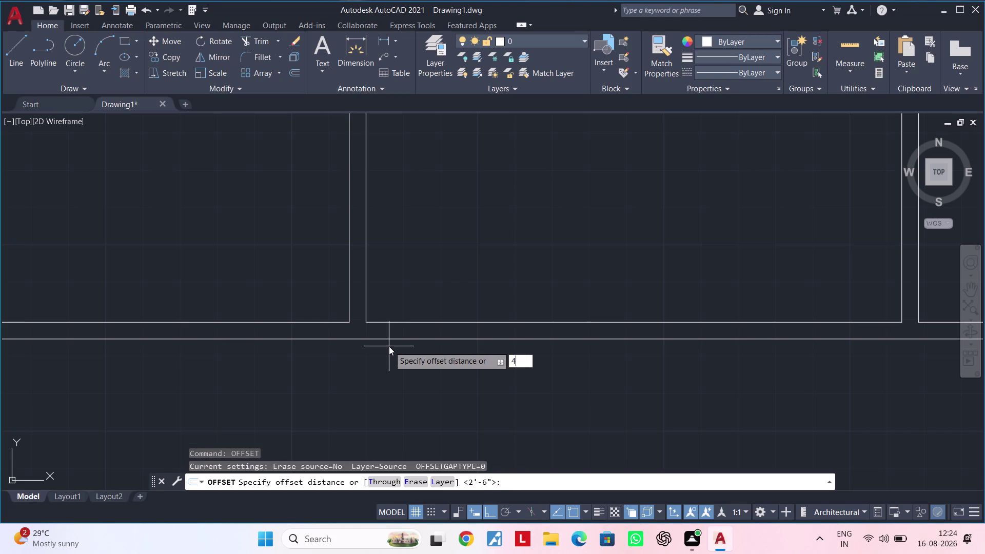
text(.5")
key(Return)
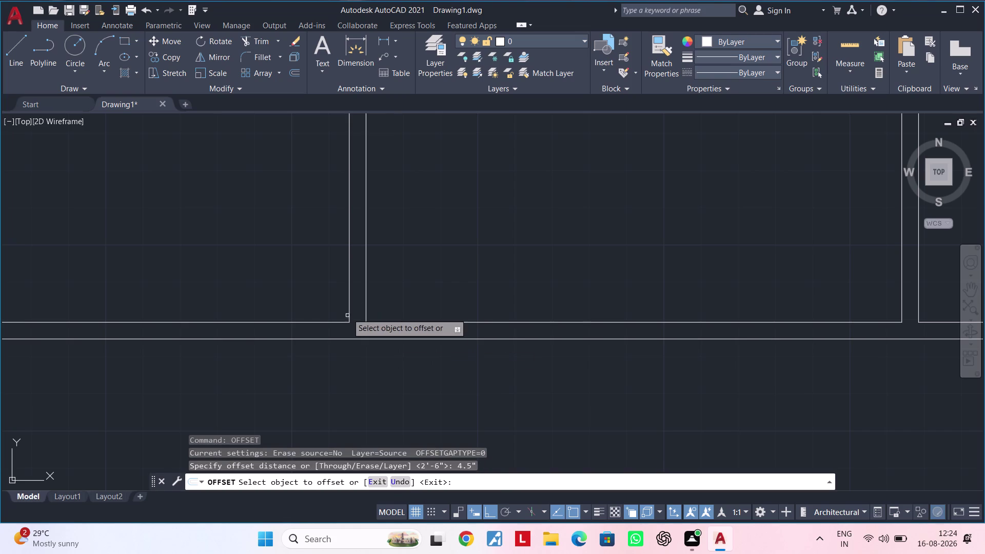
click(366, 301)
click(451, 293)
key(Escape)
key(Escape)
key(Escape)
key(Escape)
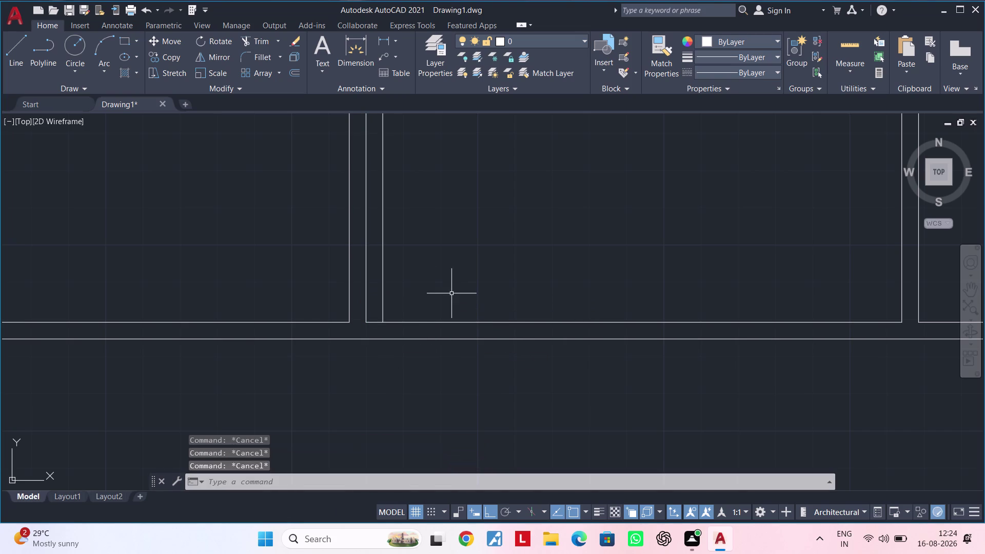
key(Escape)
key(Escape)
key(Escape)
key(Escape)
key(Escape)
key(Escape)
Extend the new vertical line down to the bottom wall line.
text(ex)
key(space)
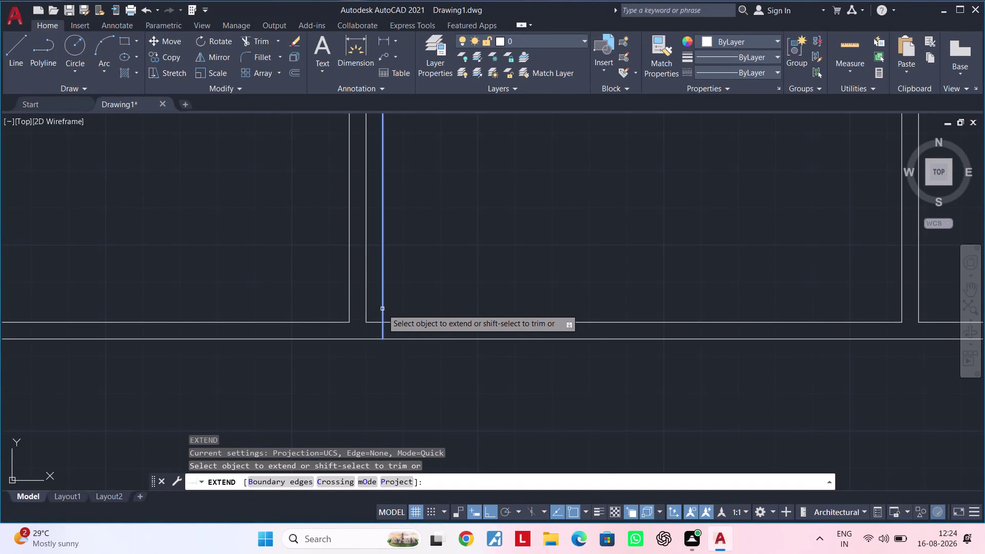
click(382, 309)
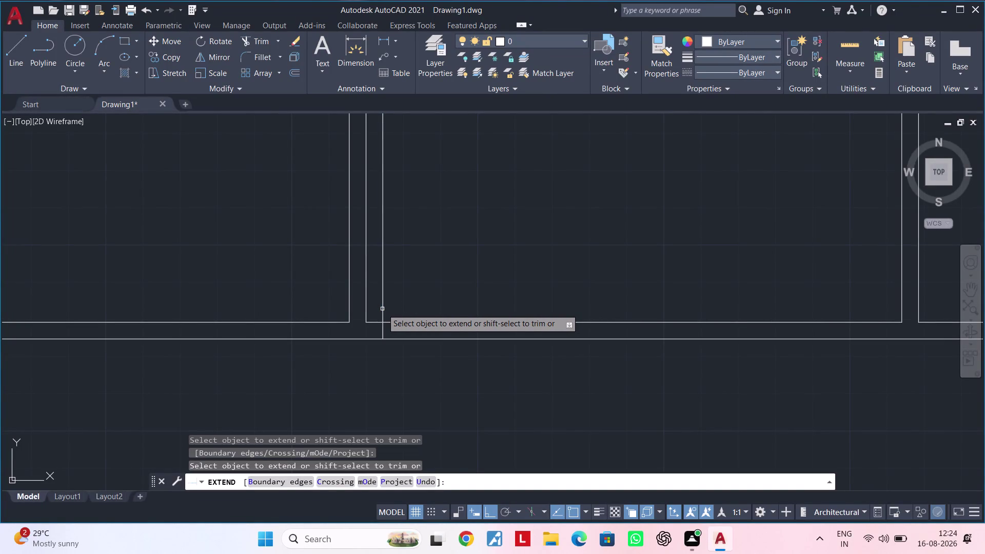
key(Escape)
key(Escape)
key(Escape)
key(Escape)
key(Escape)
key(Escape)
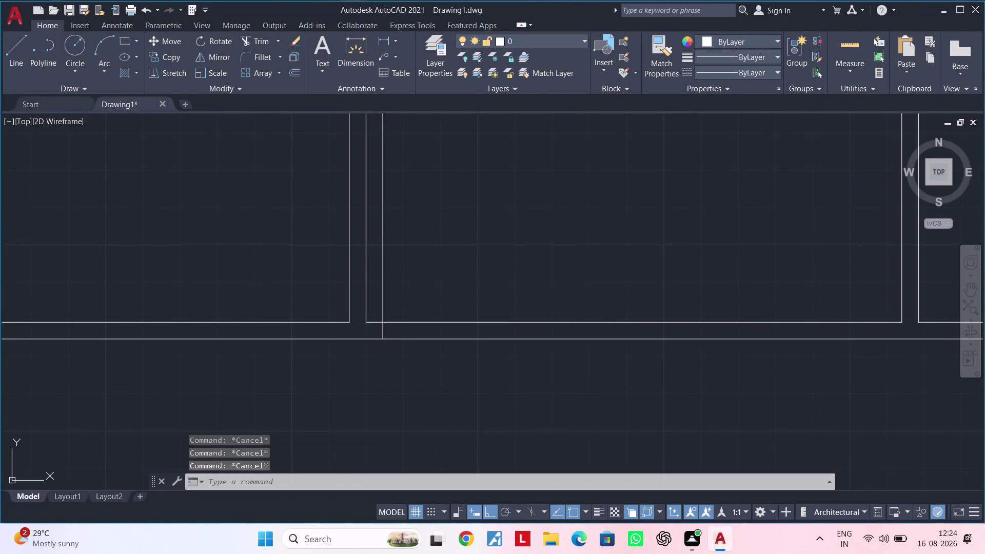
key(Escape)
Try a trim on the wall lines, pan along the wall, then cancel.
text(tr)
key(space)
click(383, 309)
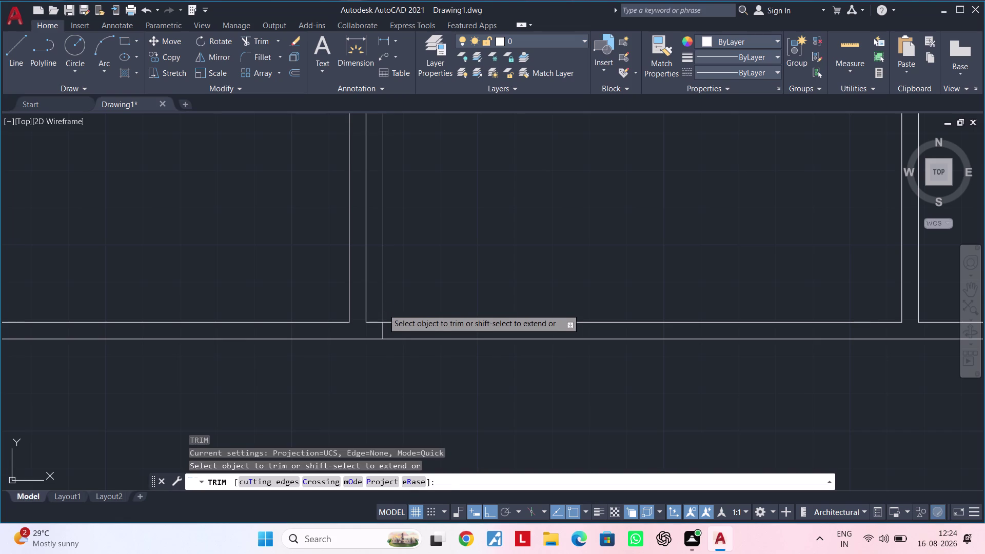
scroll(down, 3)
middle_drag(403, 309, 383, 334)
scroll(up, 3)
middle_drag(385, 331, 396, 298)
key(Escape)
key(Escape)
key(Escape)
key(Escape)
key(Escape)
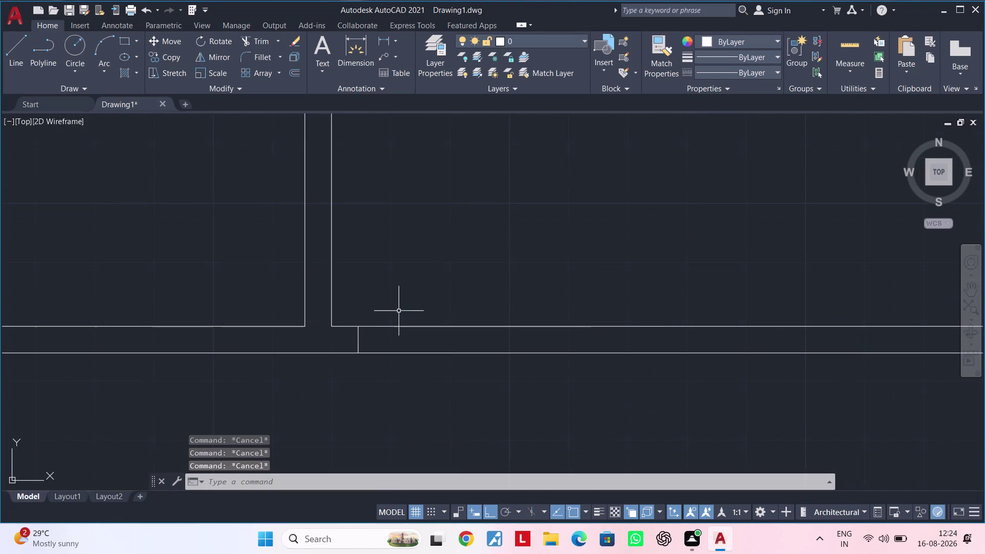
Offset the vertical jamb line 4' to the right for the opening.
text(of)
key(space)
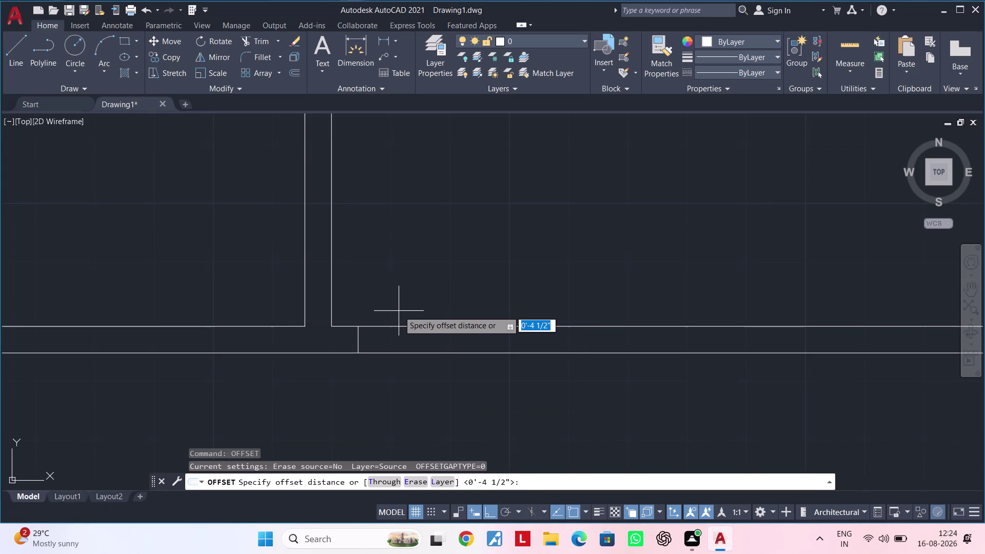
text(4')
key(Return)
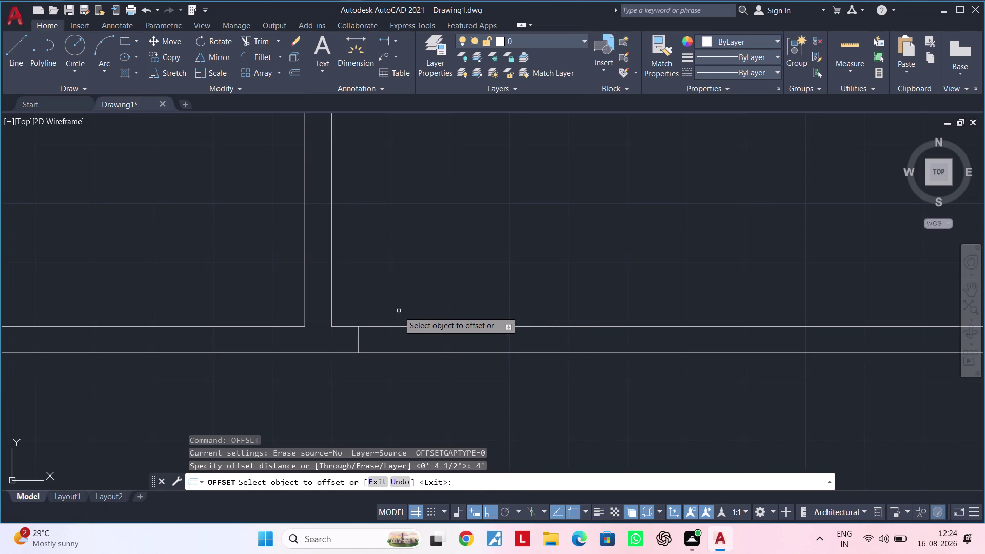
click(358, 342)
click(459, 342)
key(Escape)
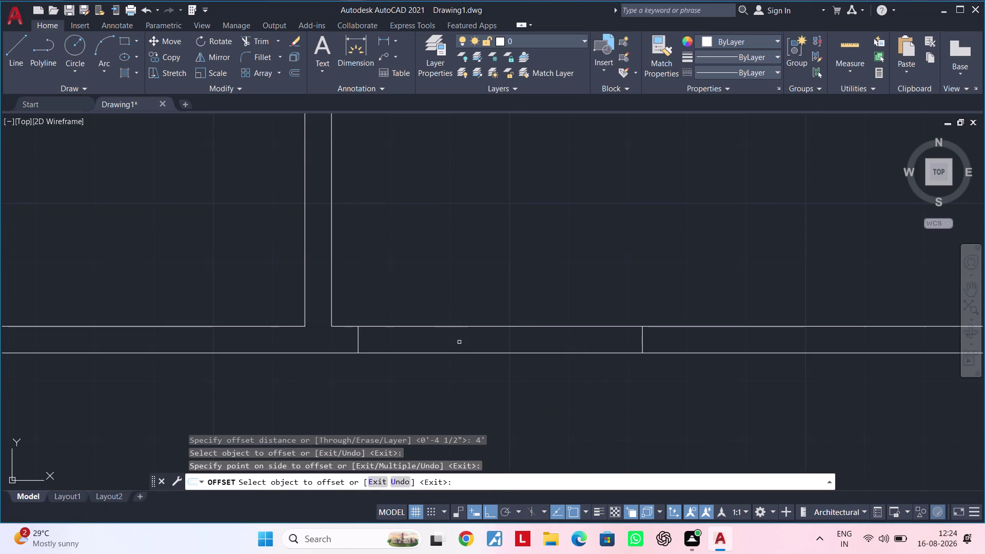
key(Escape)
Trim away the wall lines between the two jambs with a fence.
text(tr)
key(space)
drag(505, 305, 500, 383)
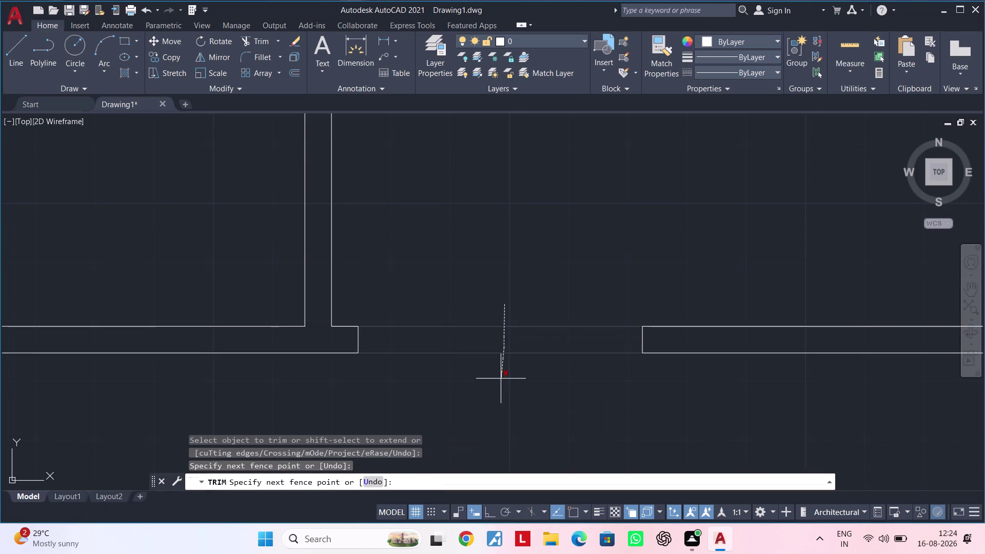
drag(501, 382, 501, 383)
scroll(down, 3)
middle_drag(500, 381, 487, 330)
key(Escape)
key(Escape)
key(Escape)
key(Escape)
key(Escape)
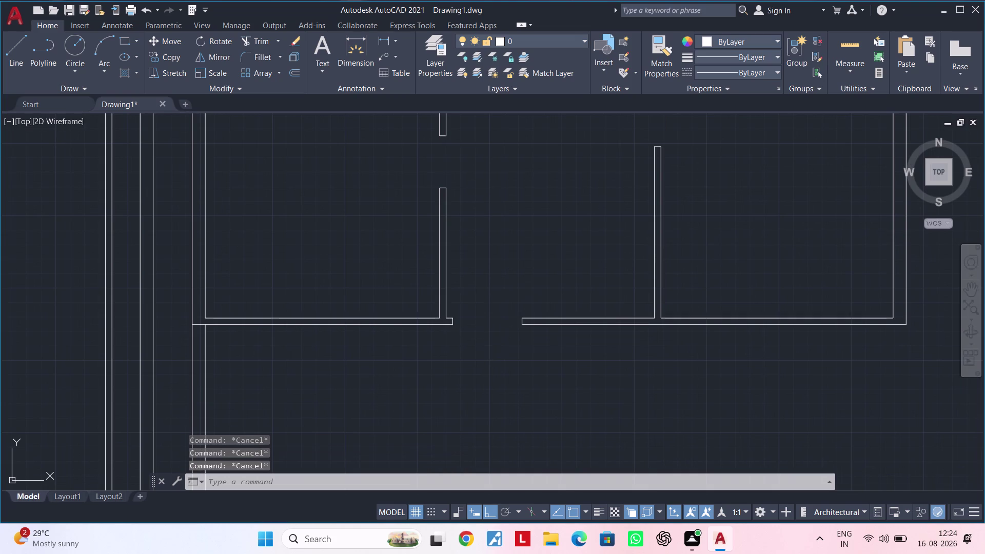
Zoom out and pan to view the whole floor plan.
middle_drag(494, 342, 390, 348)
middle_drag(446, 348, 463, 345)
key(Escape)
key(Escape)
middle_drag(463, 351, 469, 348)
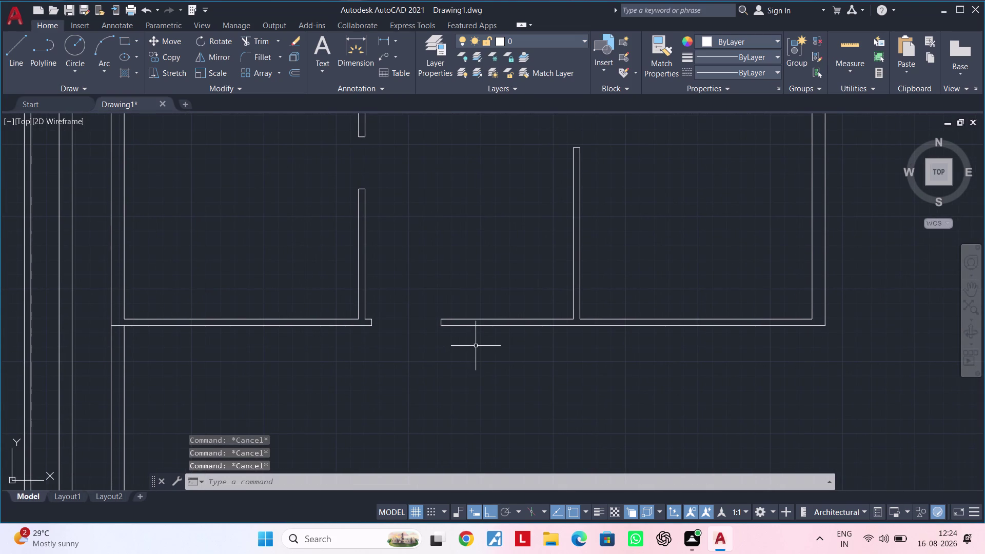
scroll(down, 3)
middle_drag(501, 364, 322, 359)
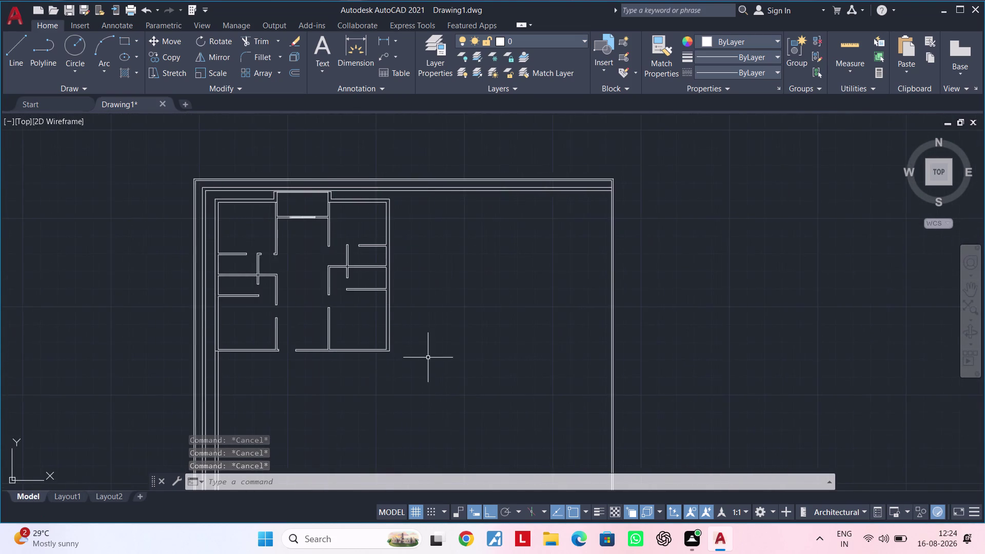
middle_drag(428, 357, 198, 423)
middle_drag(487, 352, 484, 316)
key(Escape)
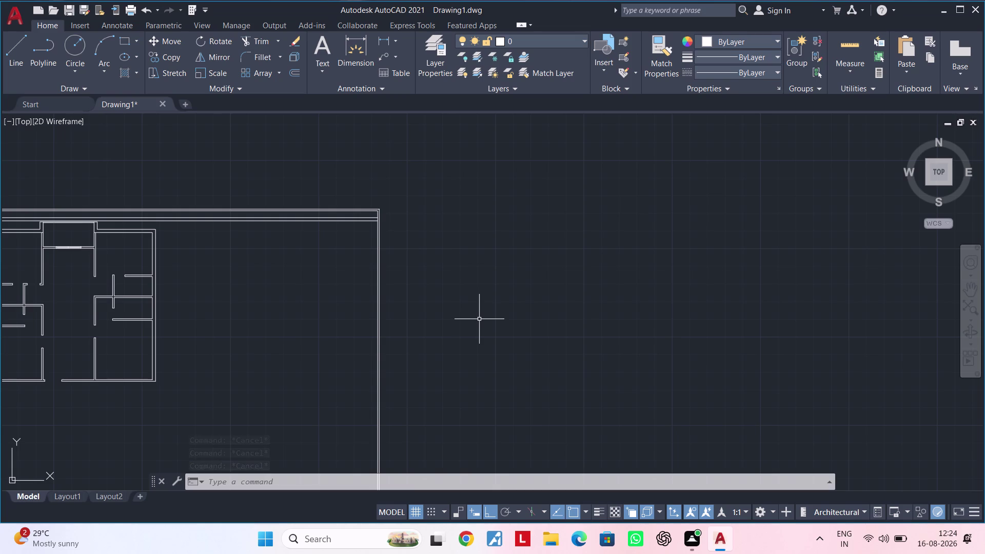
key(Escape)
Show the Insert block options on the Home tab's Block panel.
middle_drag(483, 319, 482, 305)
key(Escape)
key(Escape)
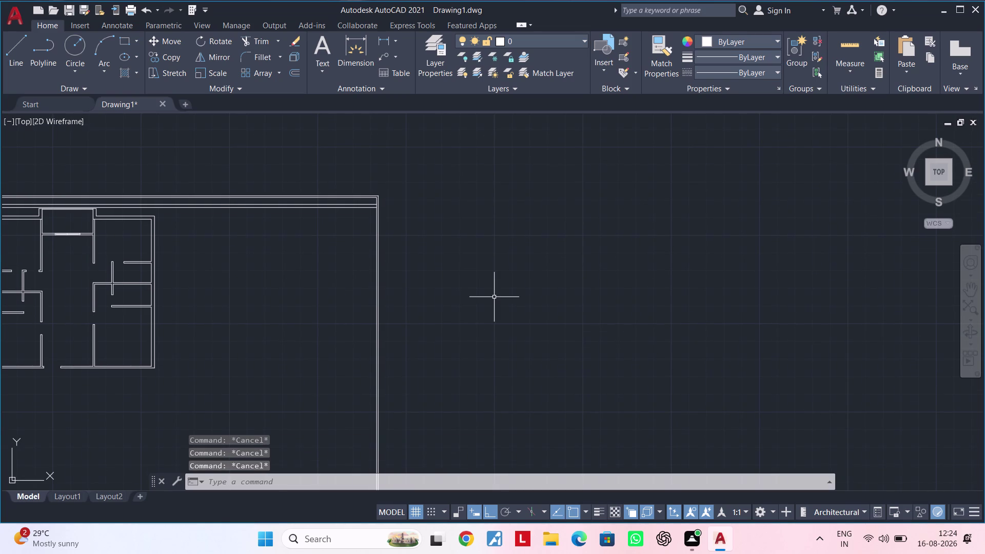
key(Escape)
key(Escape)
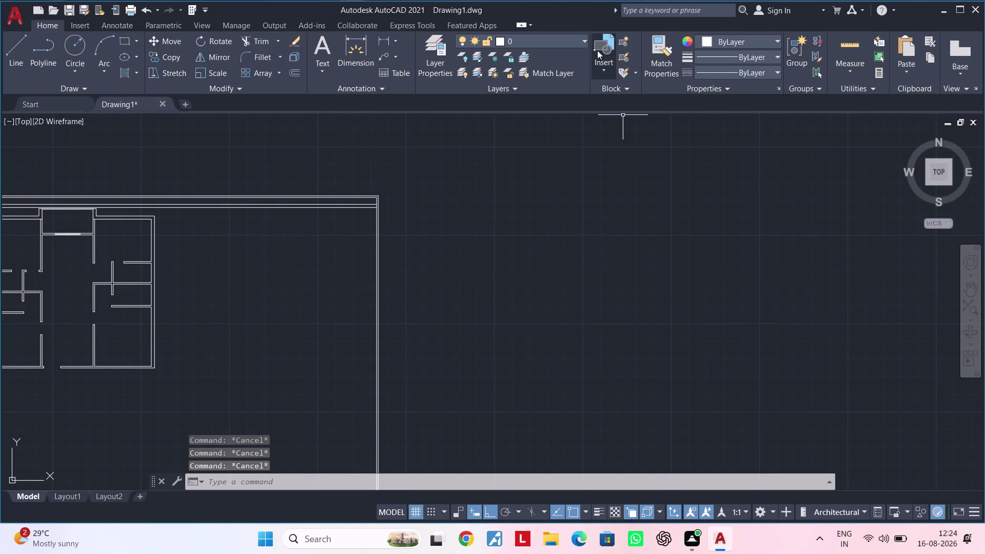
click(597, 50)
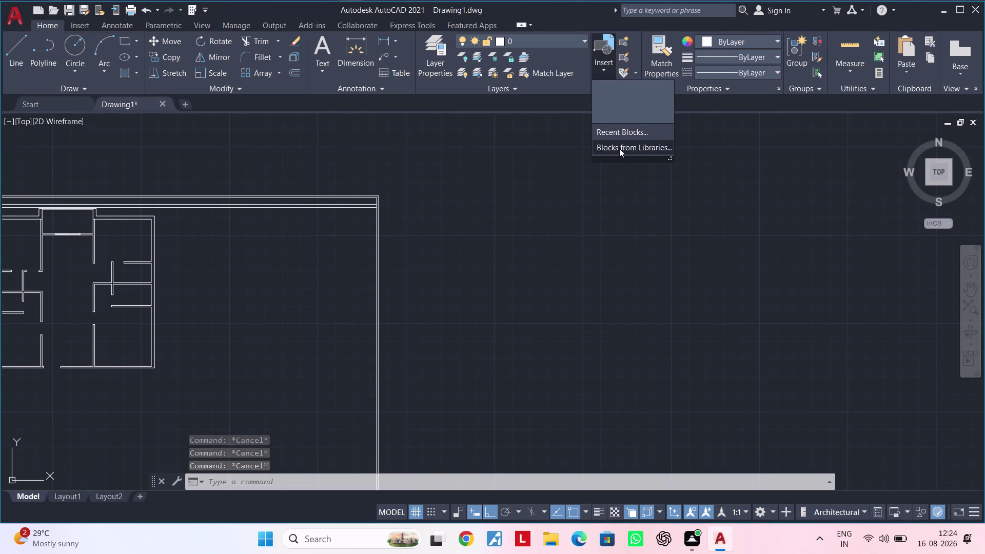
click(624, 131)
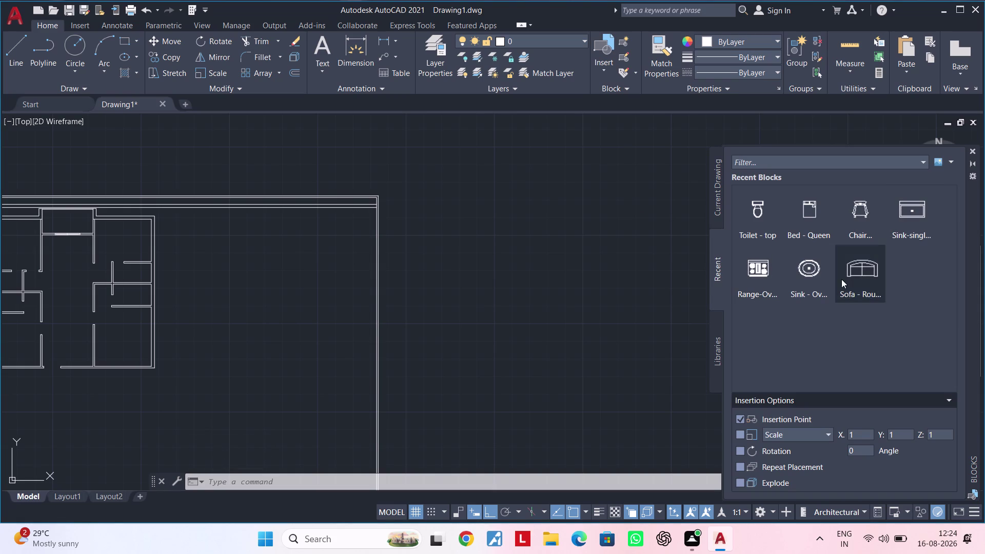
scroll(down, 3)
click(720, 216)
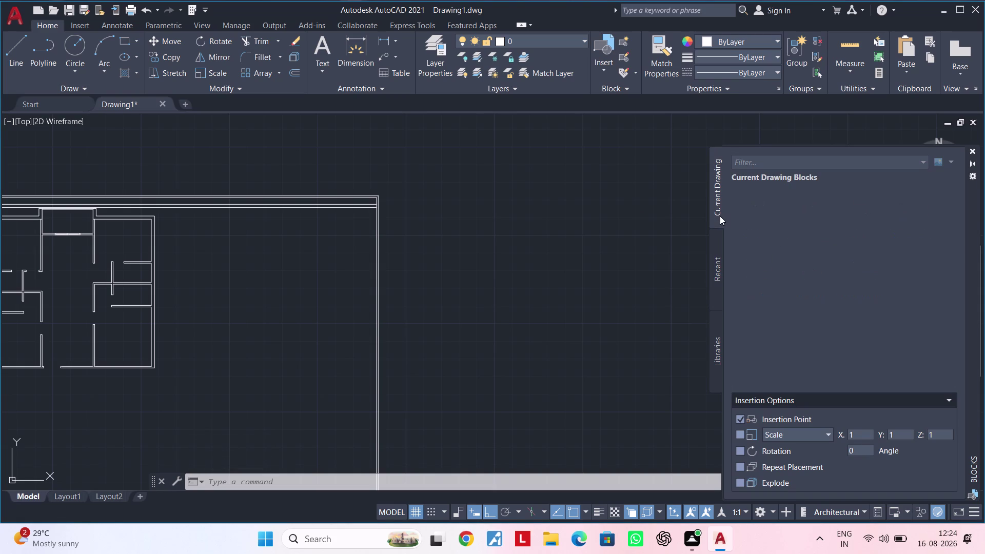
click(719, 286)
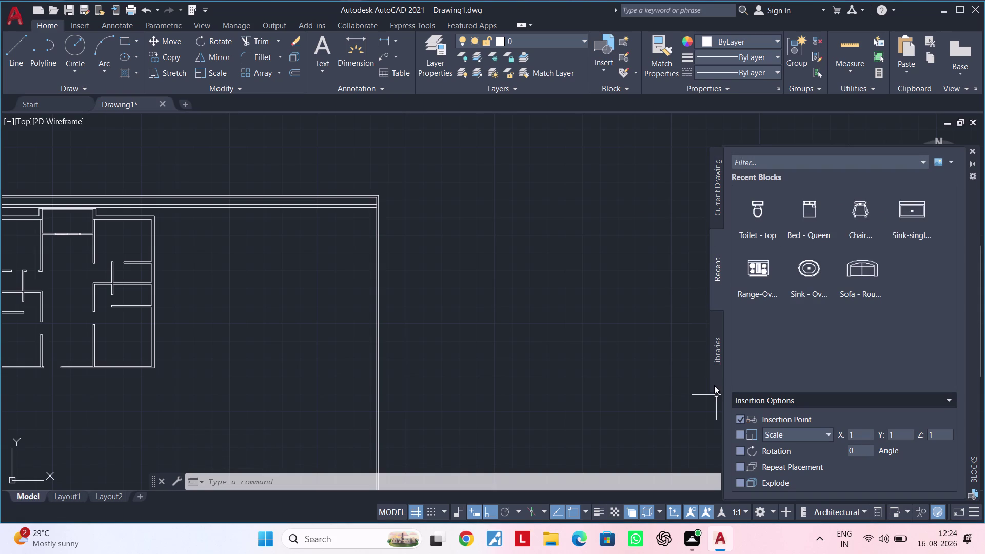
click(720, 362)
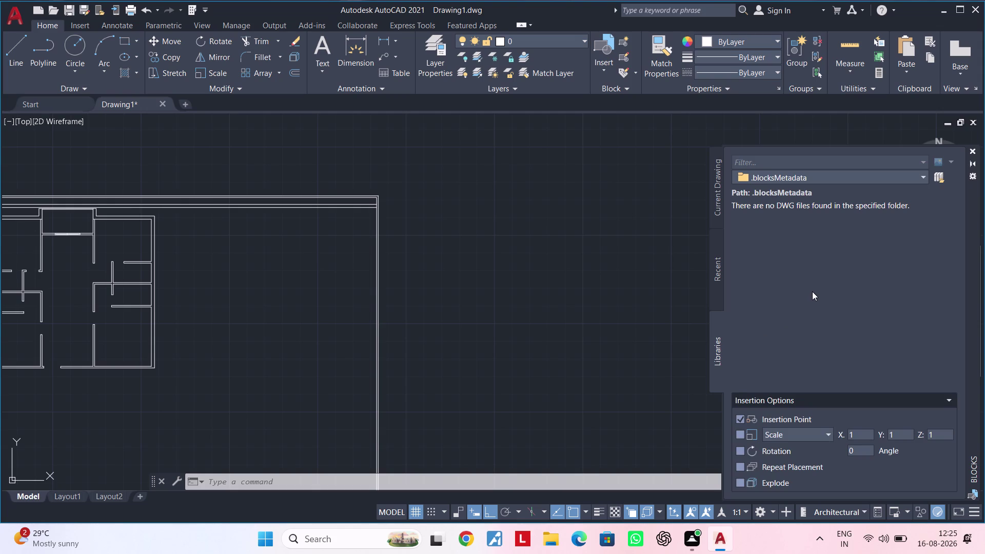
click(974, 151)
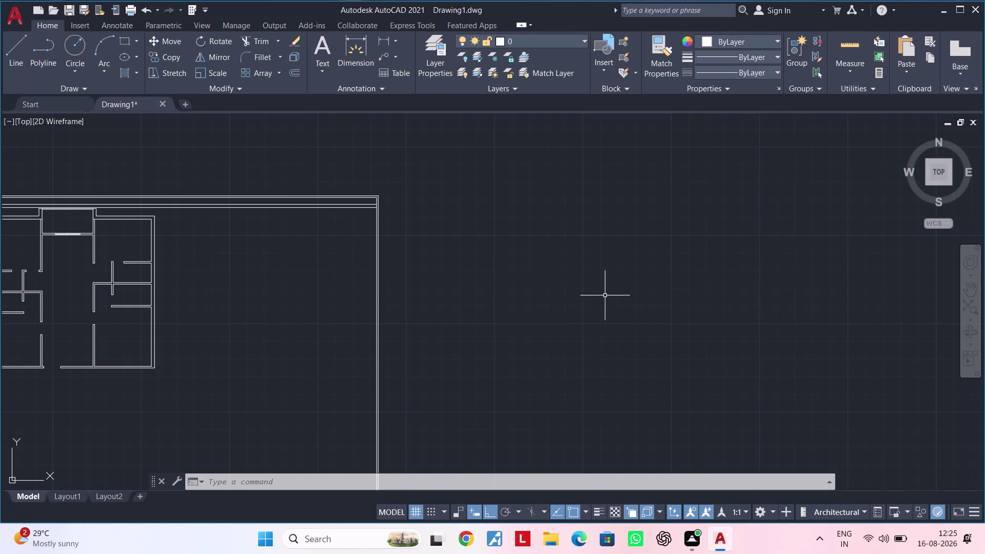
Pan and zoom across the floor plan toward the room near the top.
middle_drag(605, 295, 704, 289)
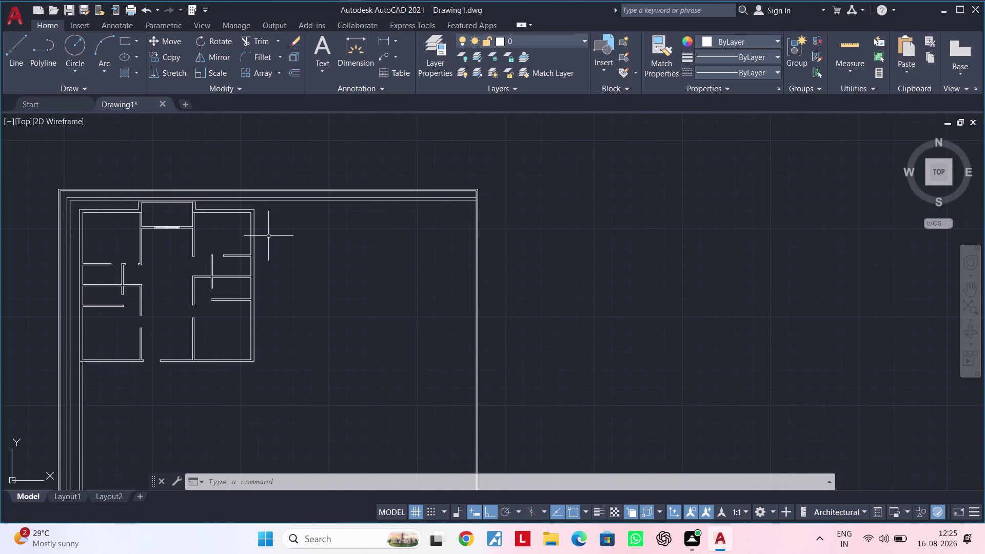
scroll(up, 3)
middle_drag(246, 276, 401, 282)
scroll(down, 3)
middle_drag(413, 280, 421, 263)
scroll(up, 3)
middle_drag(328, 258, 303, 281)
scroll(up, 3)
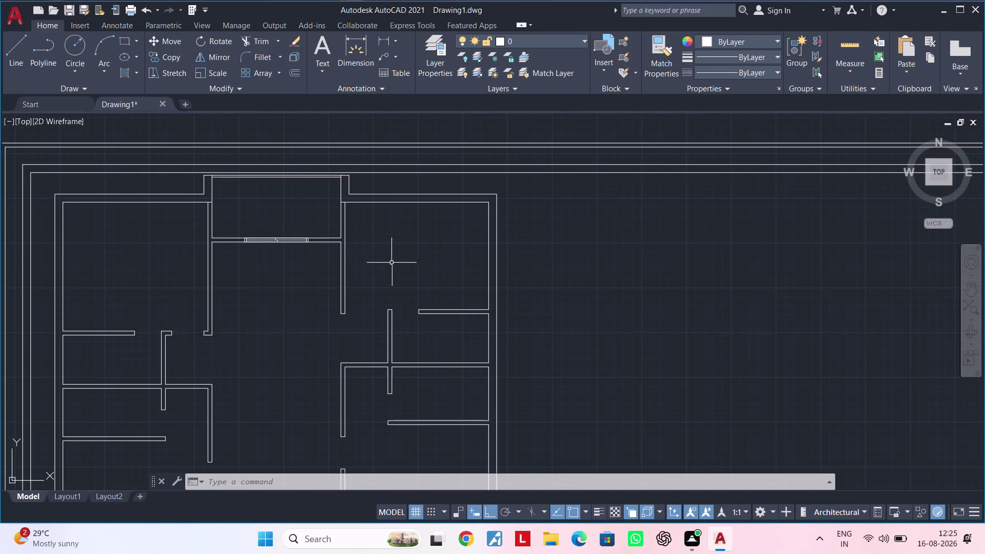
middle_drag(396, 255, 347, 310)
middle_drag(345, 304, 327, 332)
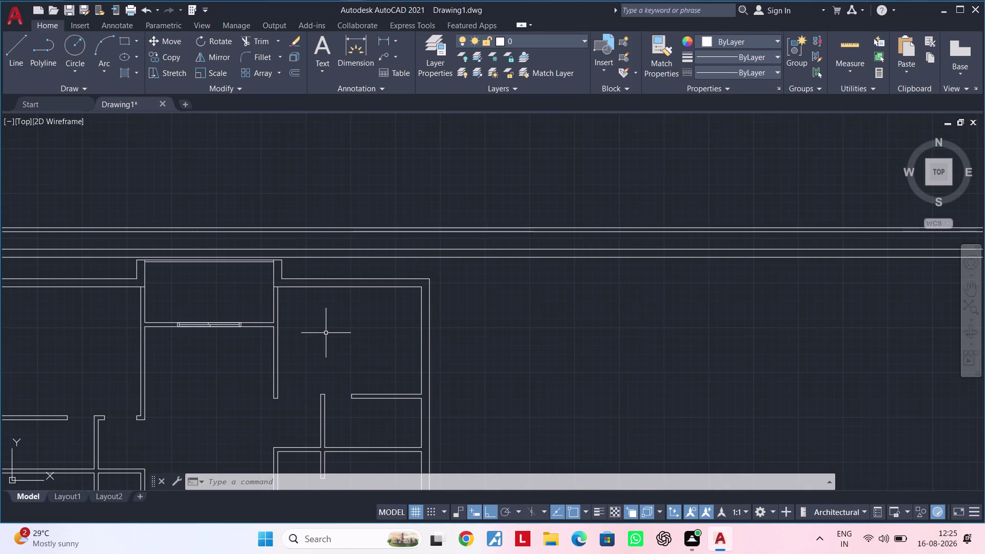
Clear pending commands, start LINE, and move to the empty area beside the plan.
key(Escape)
key(Escape)
key(Escape)
scroll(up, 3)
scroll(down, 3)
middle_drag(585, 342, 466, 224)
key(Escape)
key(Escape)
key(Escape)
key(Escape)
text(l)
key(space)
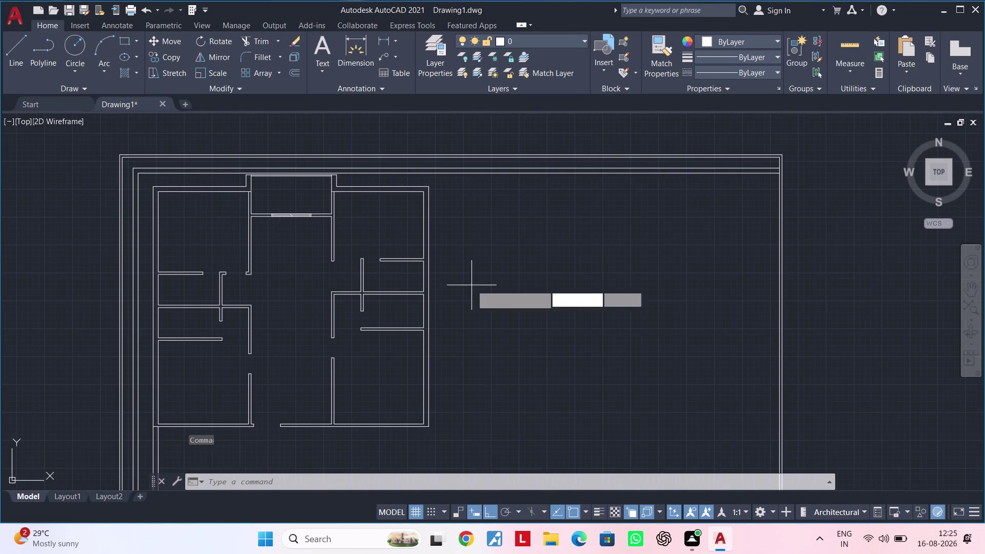
scroll(up, 3)
middle_drag(483, 314, 462, 262)
scroll(up, 3)
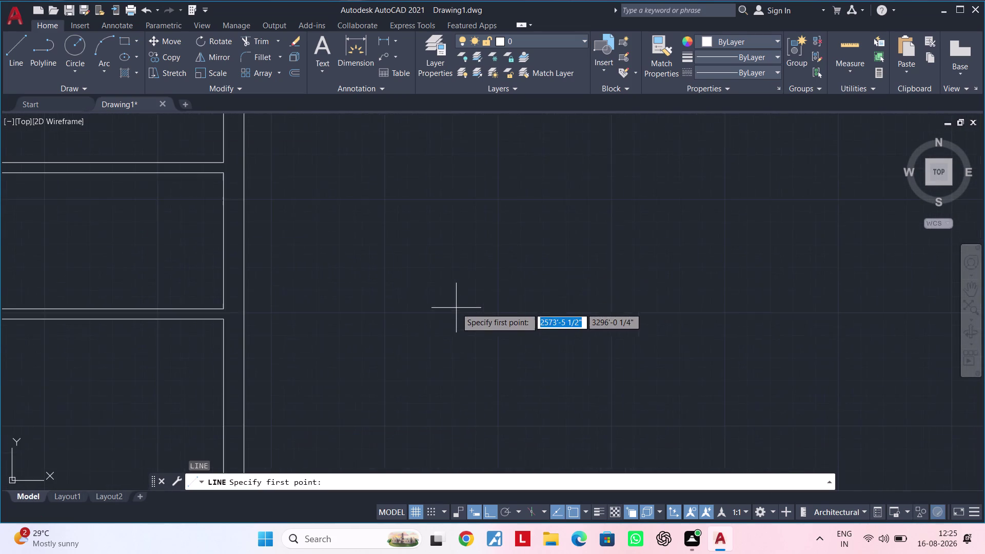
middle_drag(460, 308, 453, 293)
click(444, 311)
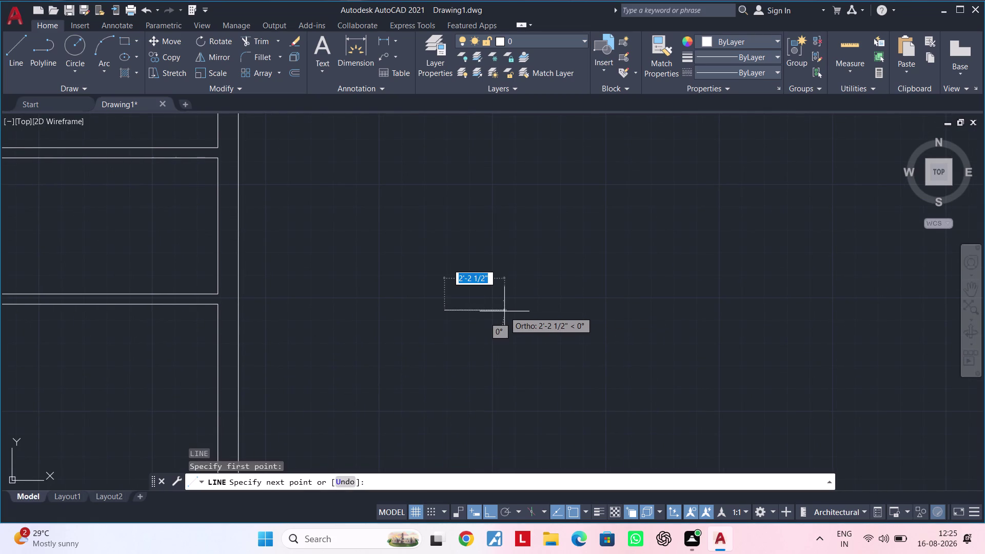
text(1")
key(Return)
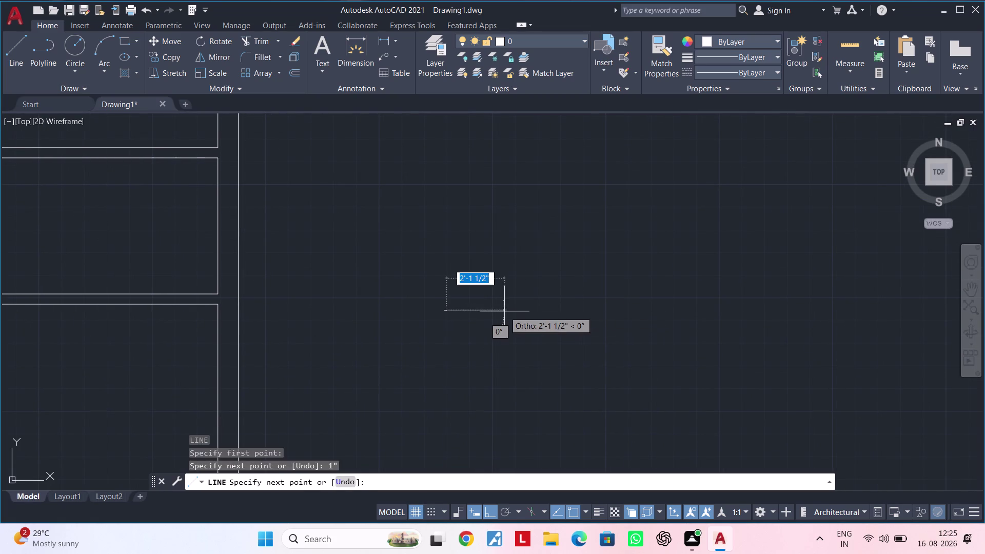
scroll(up, 3)
scroll(up, 3)
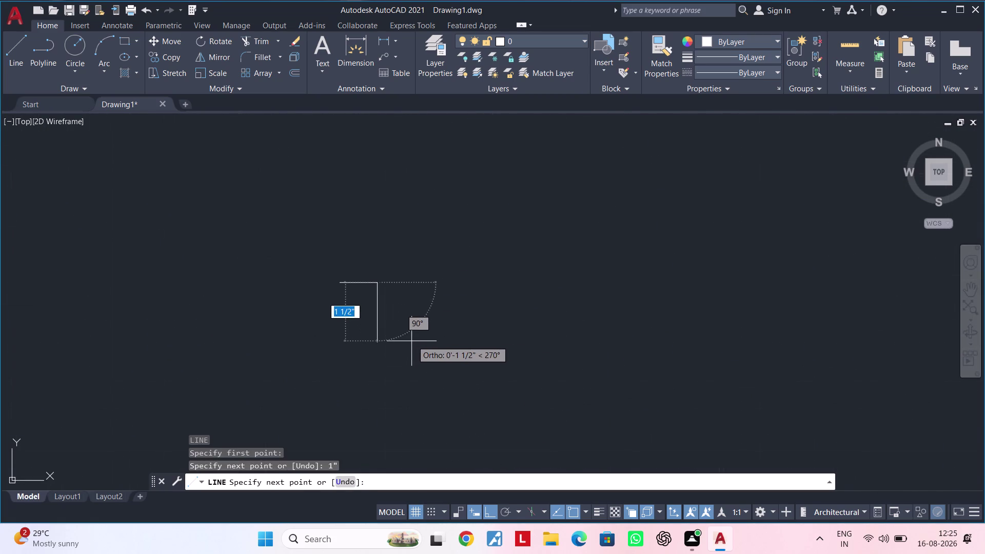
middle_drag(411, 341, 564, 294)
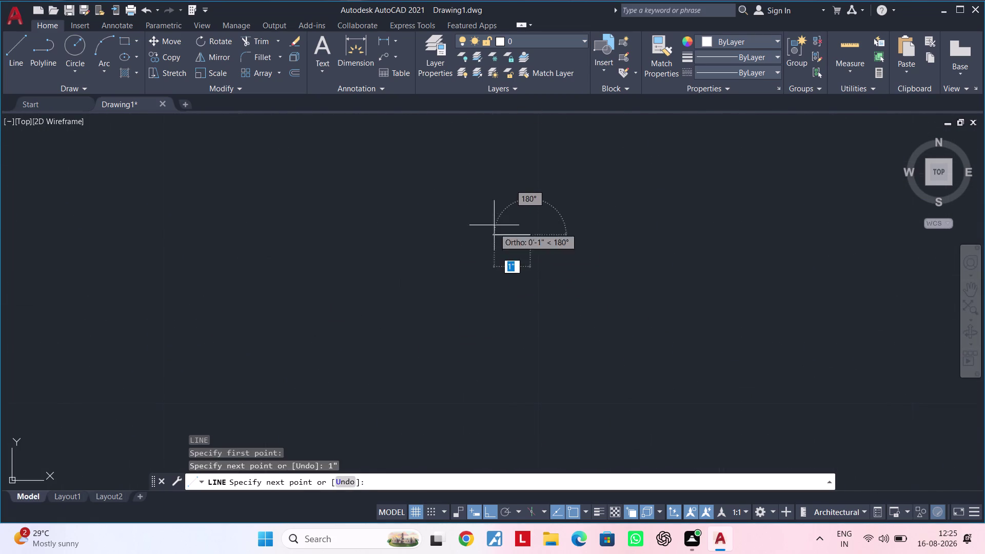
key(Escape)
key(Escape)
scroll(up, 3)
key(l)
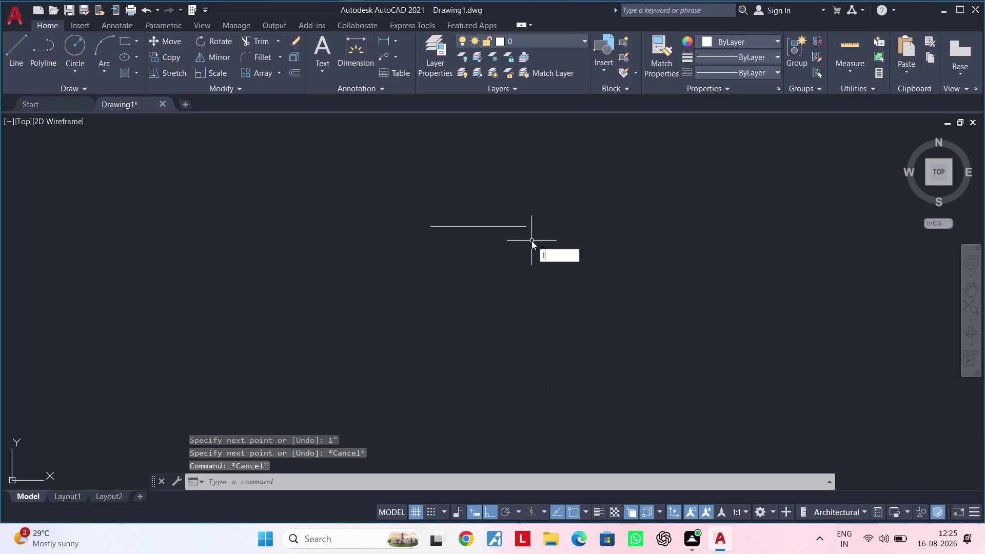
key(space)
click(429, 227)
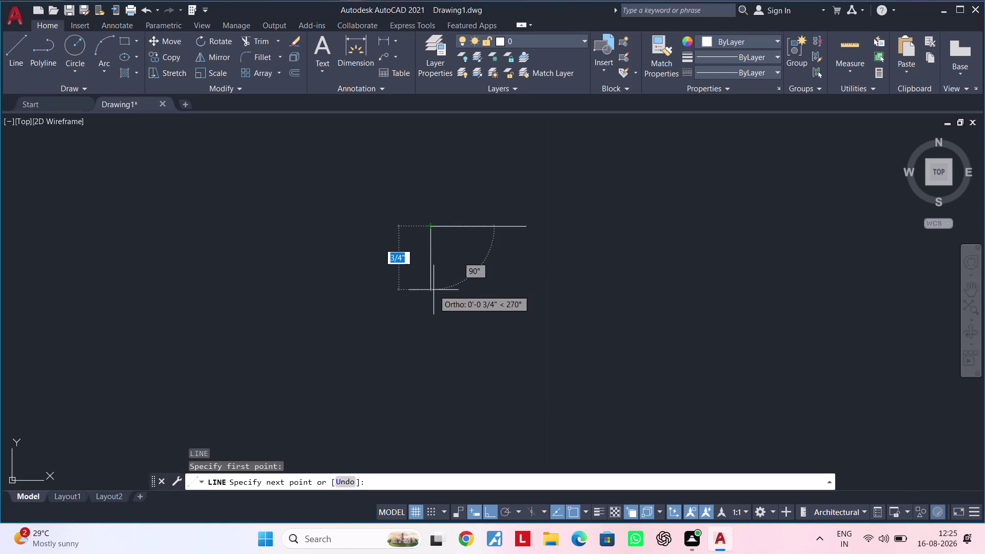
scroll(down, 3)
middle_drag(433, 303, 438, 294)
key(Escape)
key(Escape)
click(514, 211)
click(410, 273)
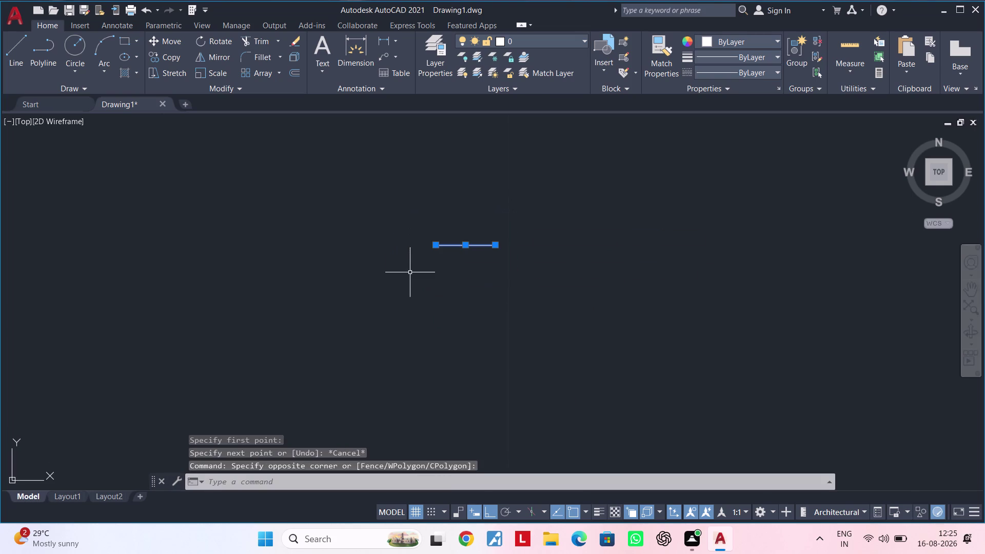
key(Delete)
scroll(down, 3)
key(Escape)
middle_click(449, 243)
key(Escape)
key(Escape)
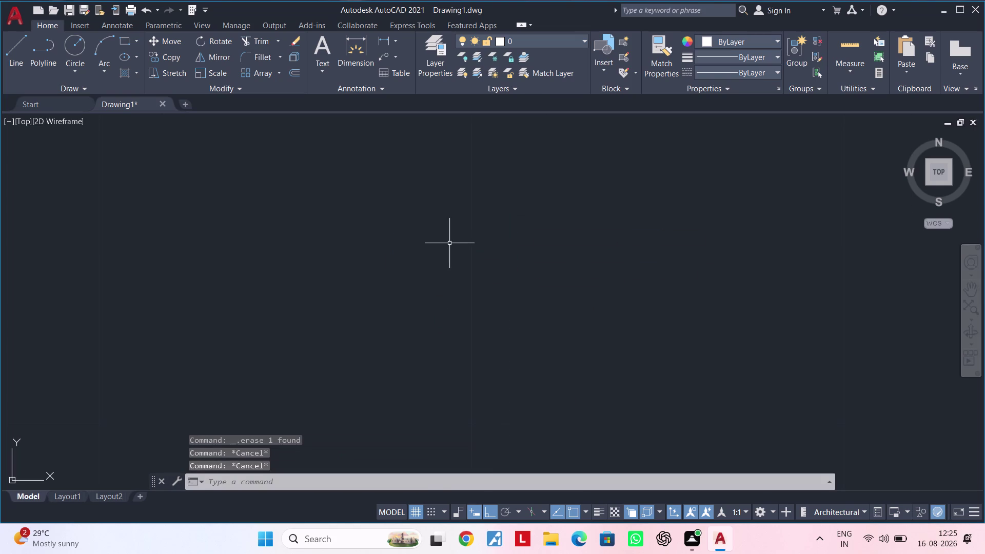
text(l)
key(space)
Begin the corner outline with 1" and 0.5" segments, undoing the last segment.
click(449, 235)
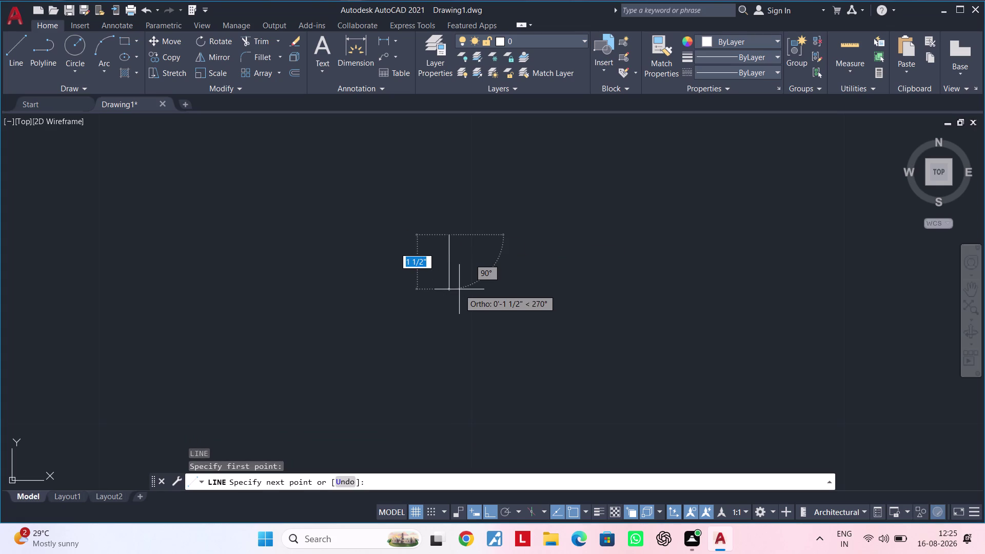
text(1")
key(Return)
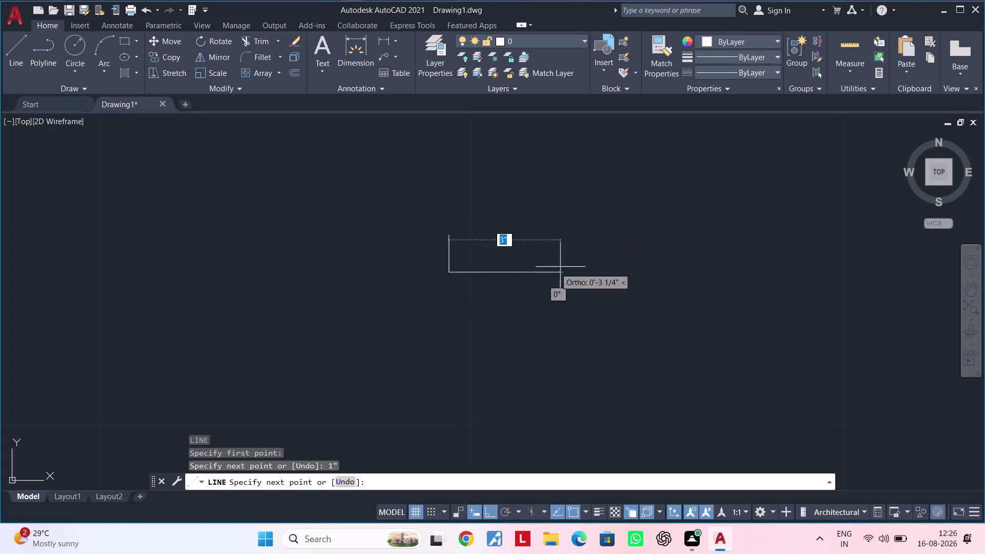
scroll(up, 3)
middle_drag(465, 273, 482, 269)
text(0.)
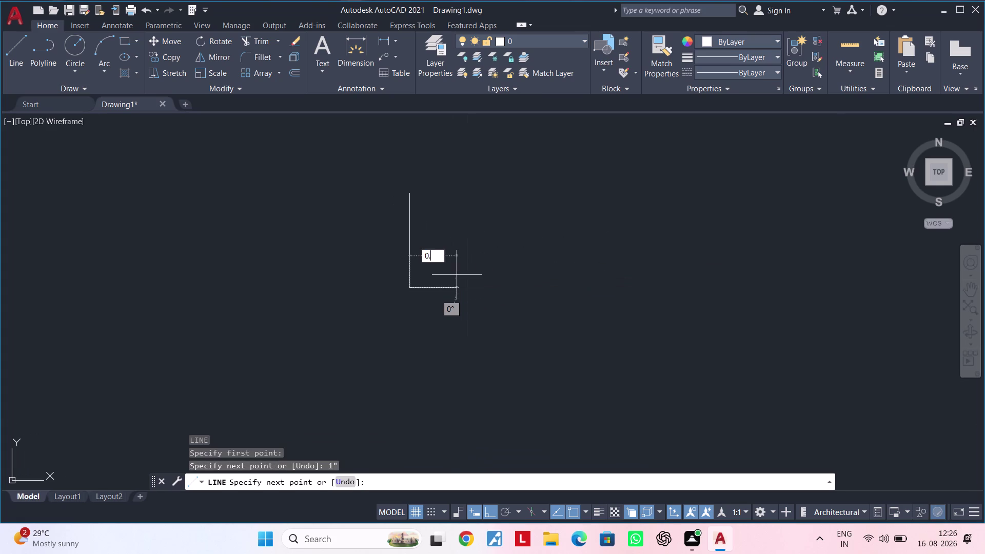
text(5")
key(Return)
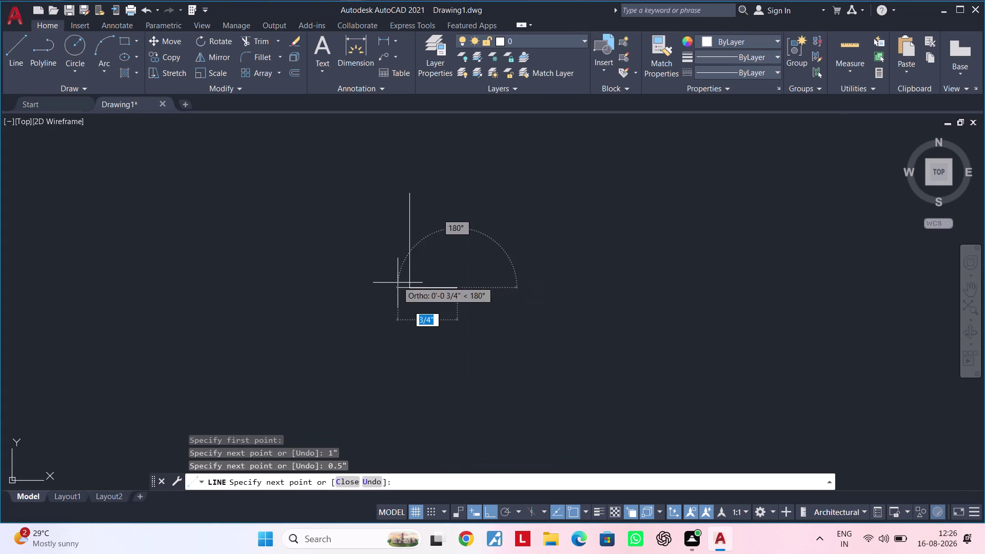
scroll(up, 3)
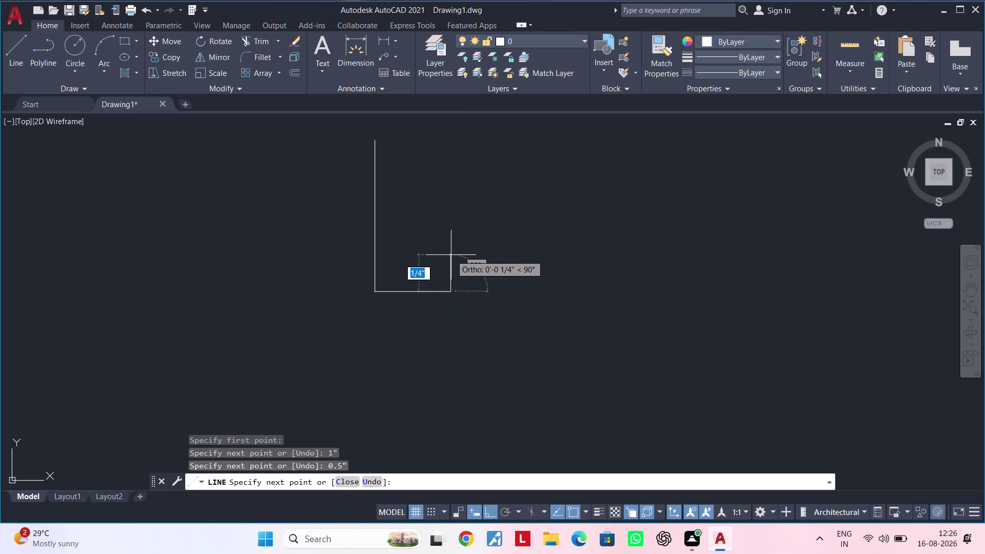
key(ctrl+z)
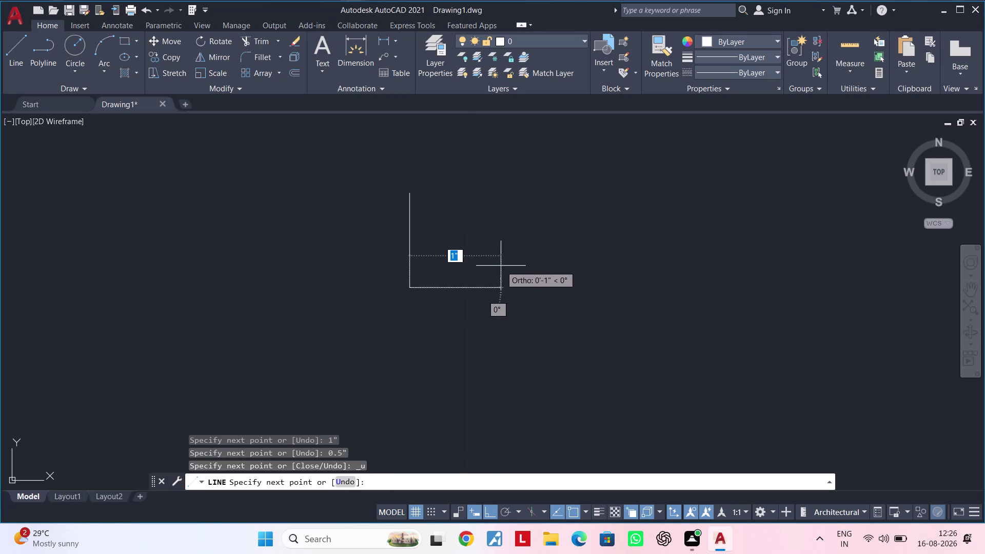
Finish the stepped outline with 1", 0.5", 0.5" and 0.5" segments and a closing point.
text(1")
key(Return)
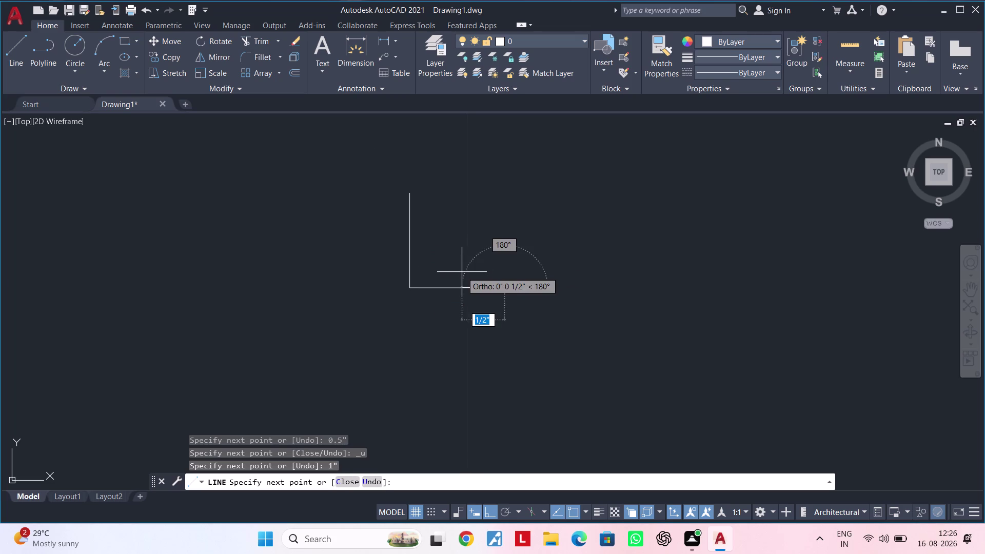
scroll(down, 3)
middle_drag(505, 262, 496, 307)
scroll(up, 3)
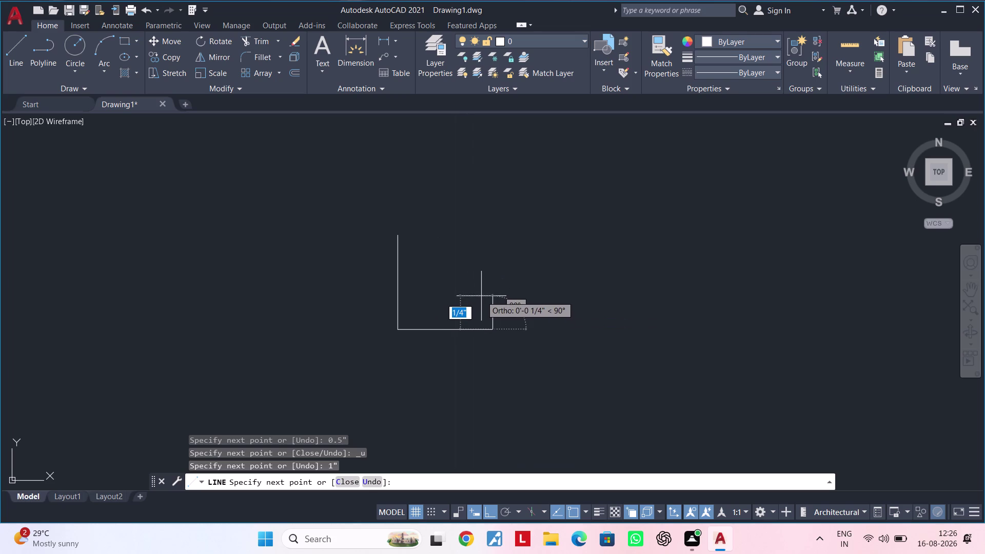
text(0.5")
key(Return)
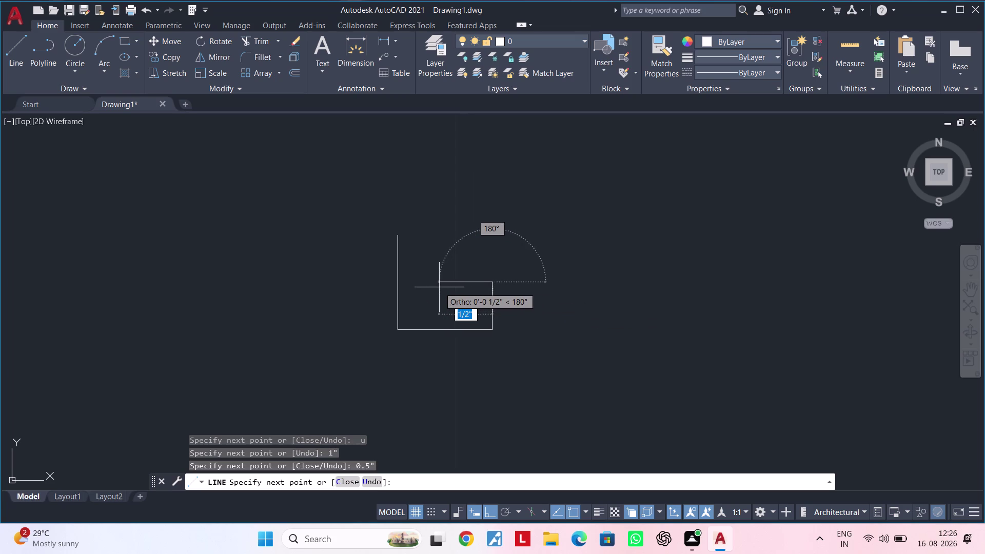
text(0.5")
key(Return)
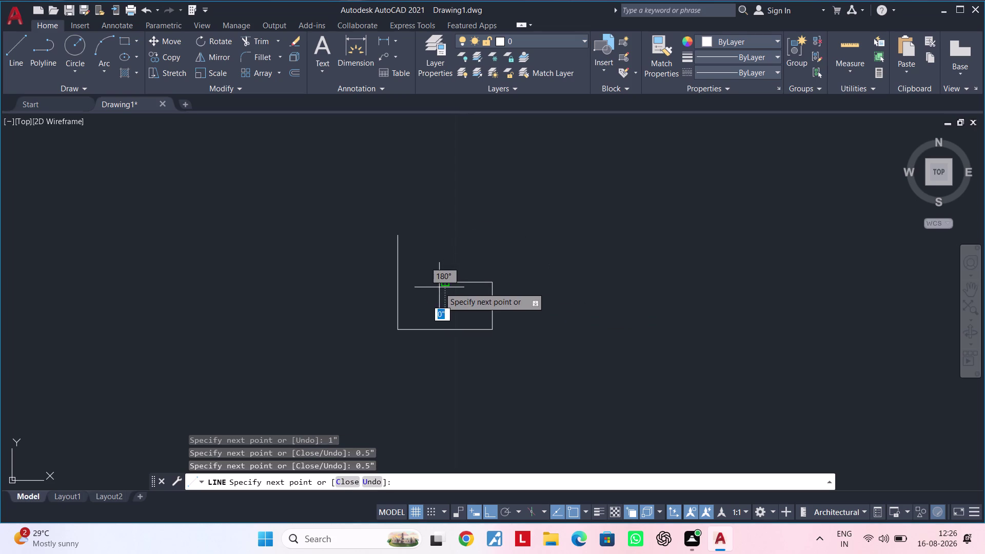
text(0.)
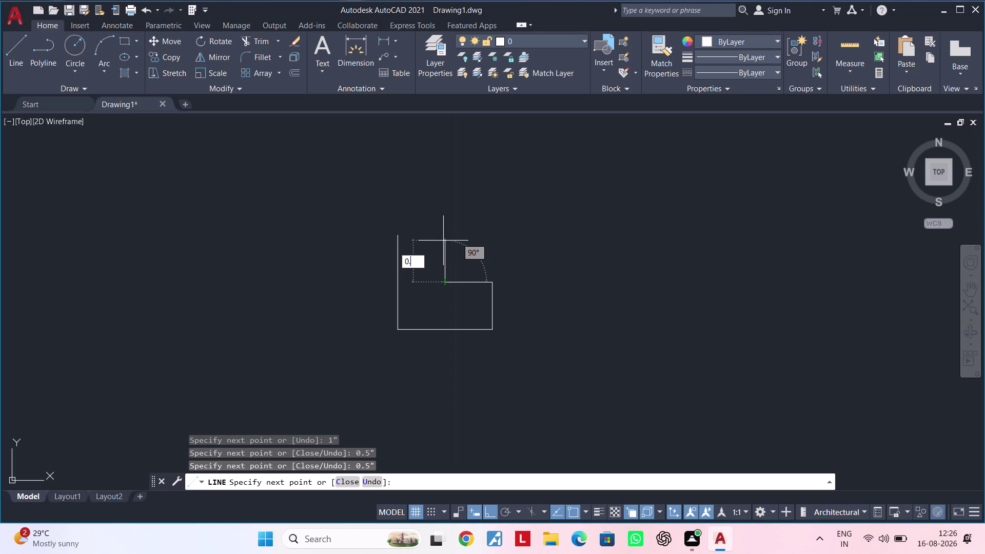
text(5")
key(Return)
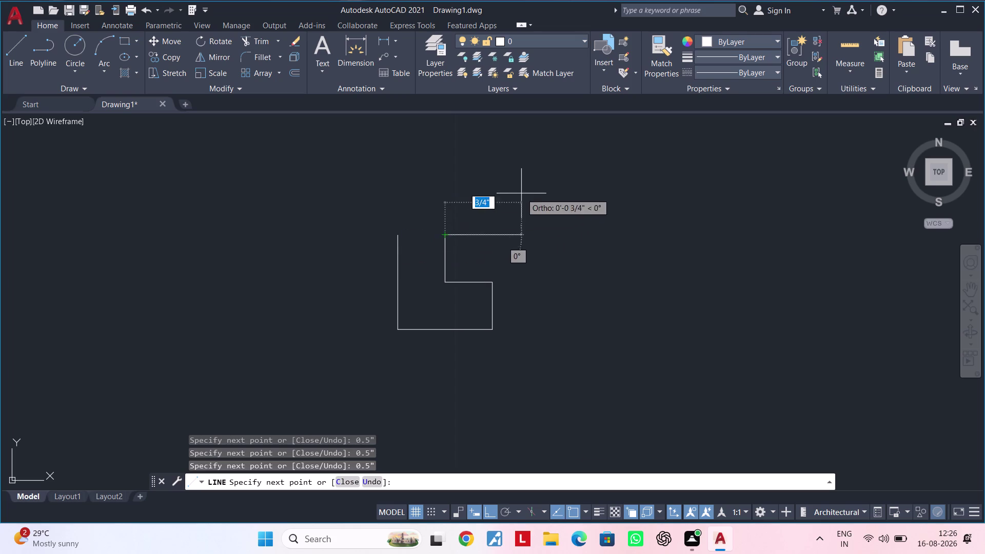
click(398, 233)
scroll(down, 3)
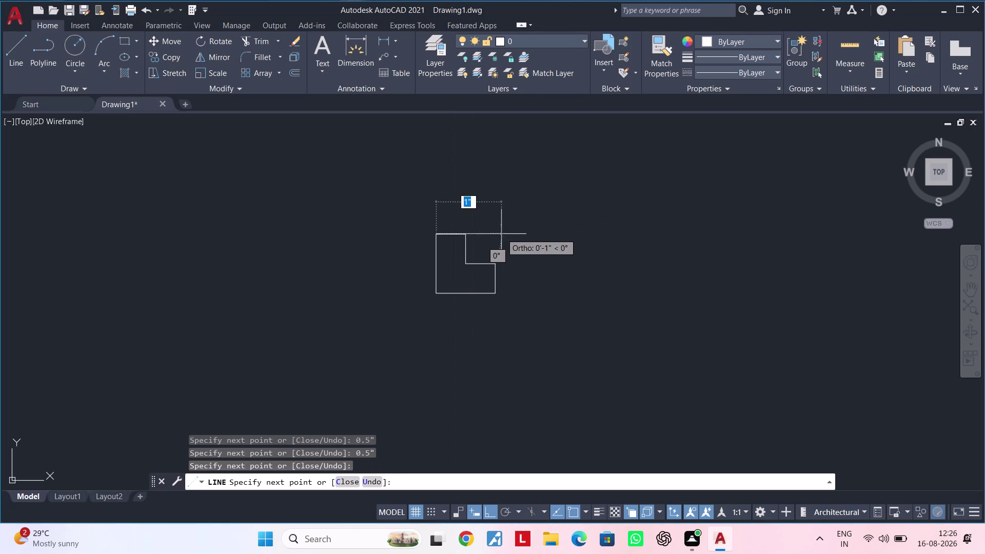
key(Escape)
Window-select the six outline lines and JOIN them into one polyline.
key(Escape)
key(Escape)
scroll(down, 3)
middle_drag(504, 256, 399, 279)
key(Escape)
key(Escape)
key(Escape)
click(424, 256)
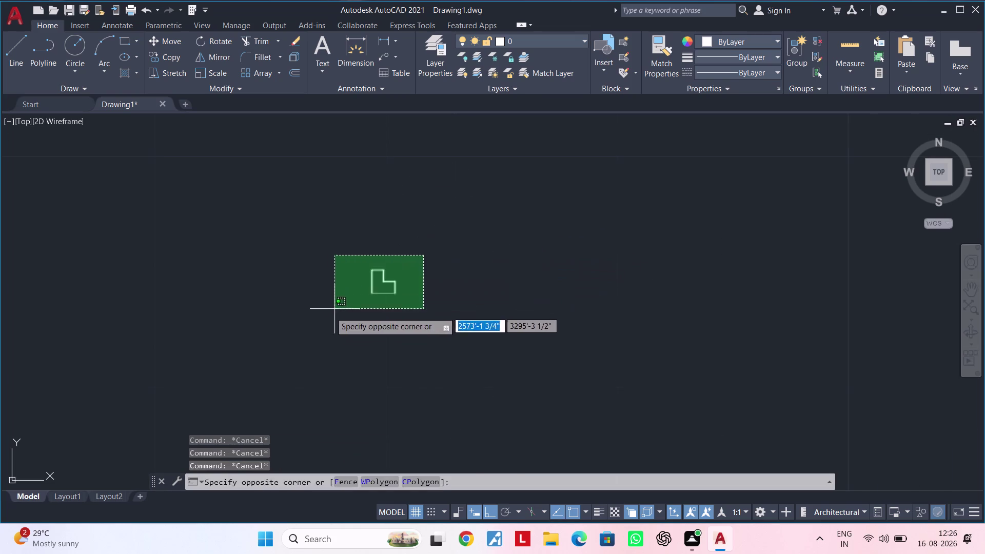
click(327, 316)
middle_drag(404, 322, 355, 336)
key(Escape)
click(396, 235)
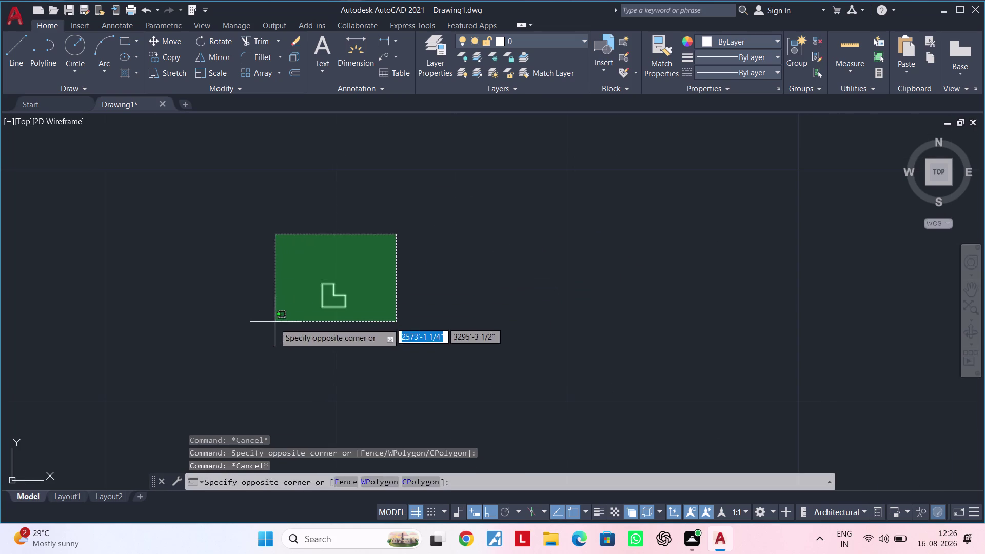
click(272, 326)
key(j)
key(space)
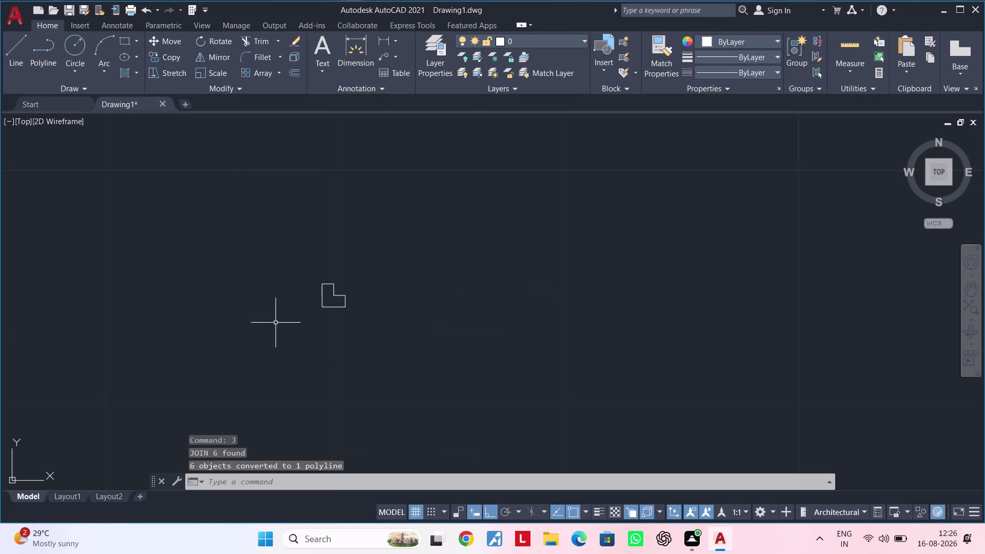
Start a new line at the corner outline's end point.
scroll(down, 3)
middle_drag(366, 303, 360, 312)
key(Escape)
key(Escape)
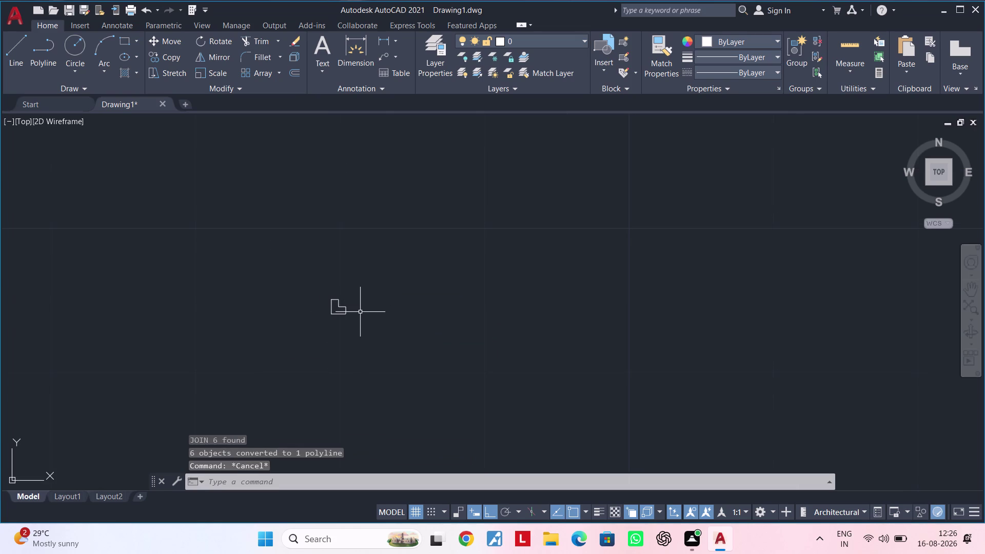
key(l)
scroll(up, 3)
key(space)
scroll(up, 3)
click(319, 320)
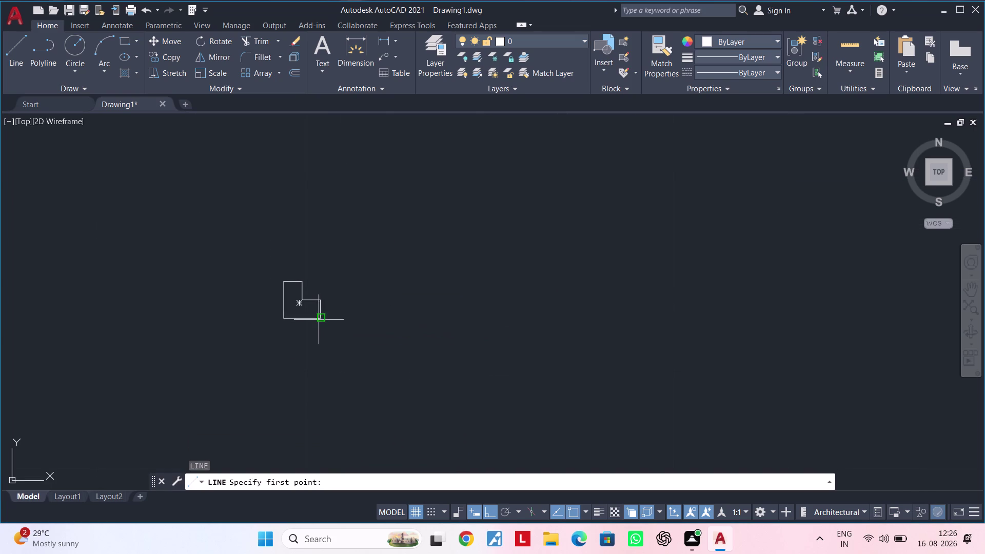
Draw a 3'10" horizontal wall line from the corner outline, then end the command.
scroll(down, 3)
middle_drag(493, 315, 437, 335)
scroll(up, 3)
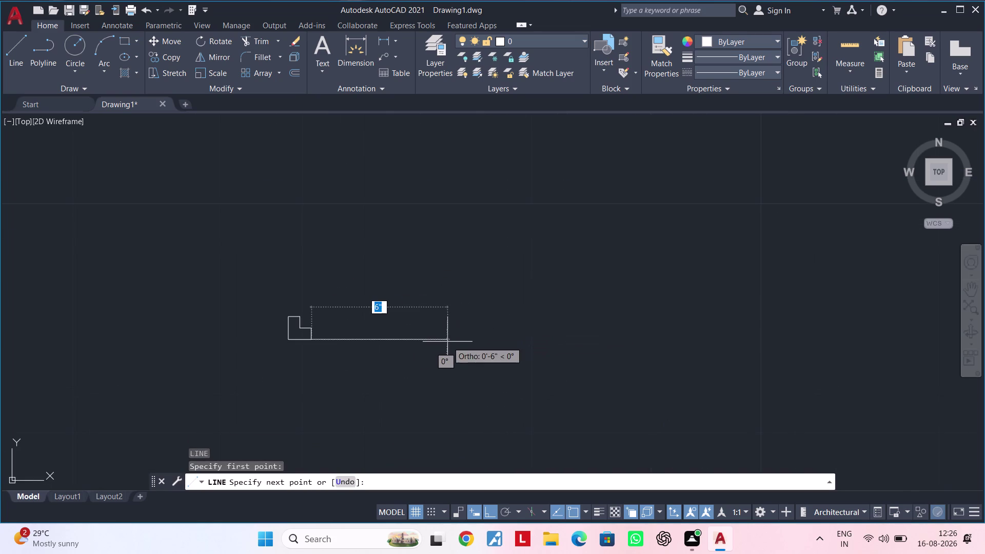
middle_drag(446, 342, 488, 334)
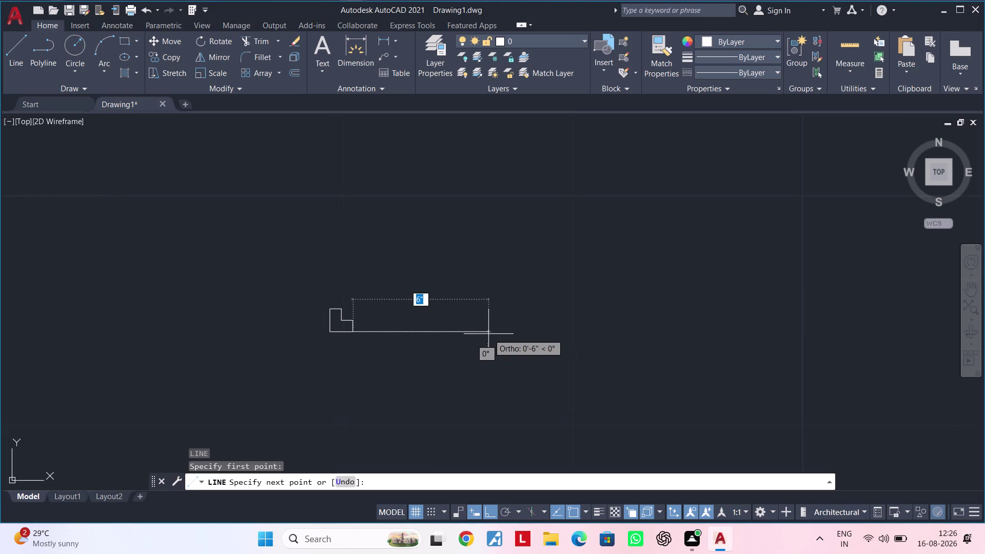
key(3)
key(apostrophe)
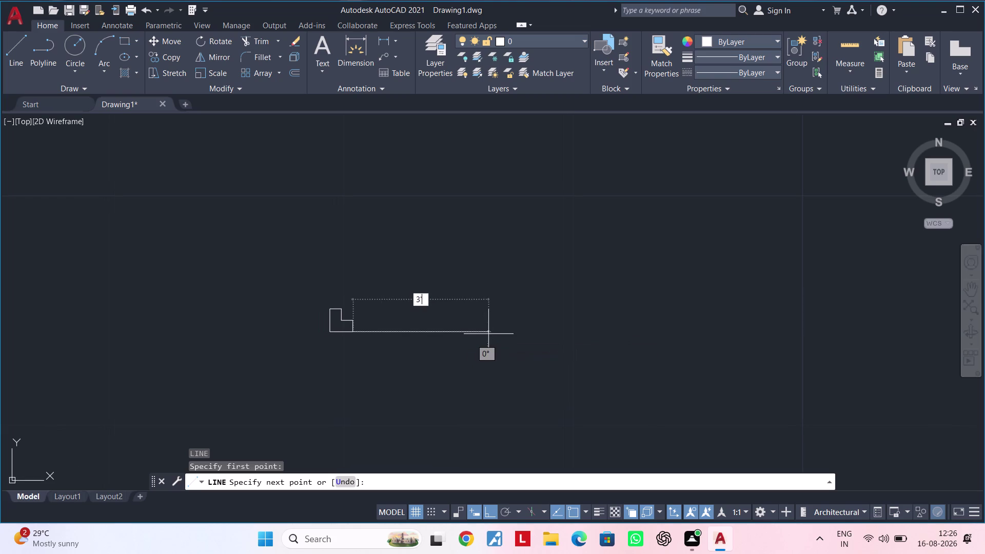
text(10)
text(")
key(Return)
scroll(down, 3)
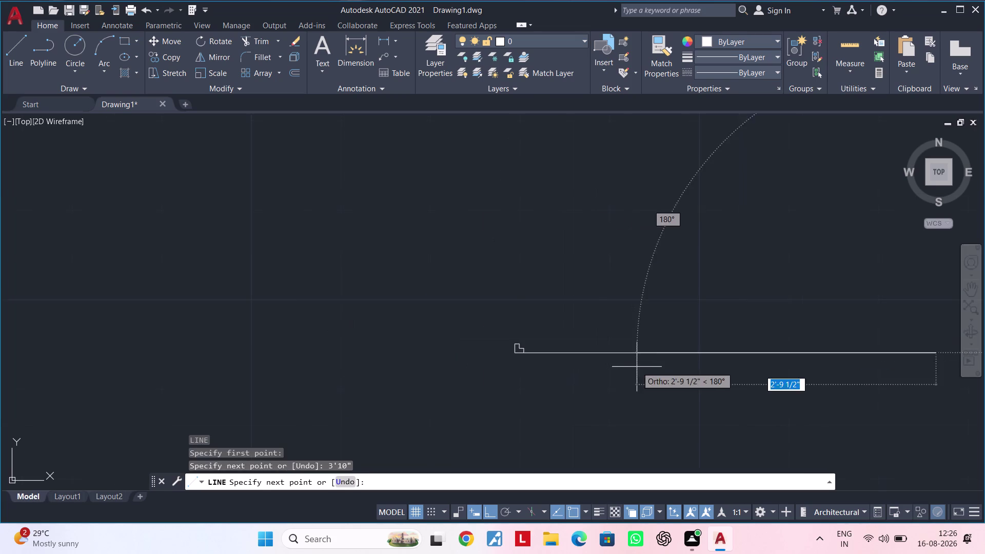
middle_drag(678, 372, 383, 399)
key(Escape)
key(Escape)
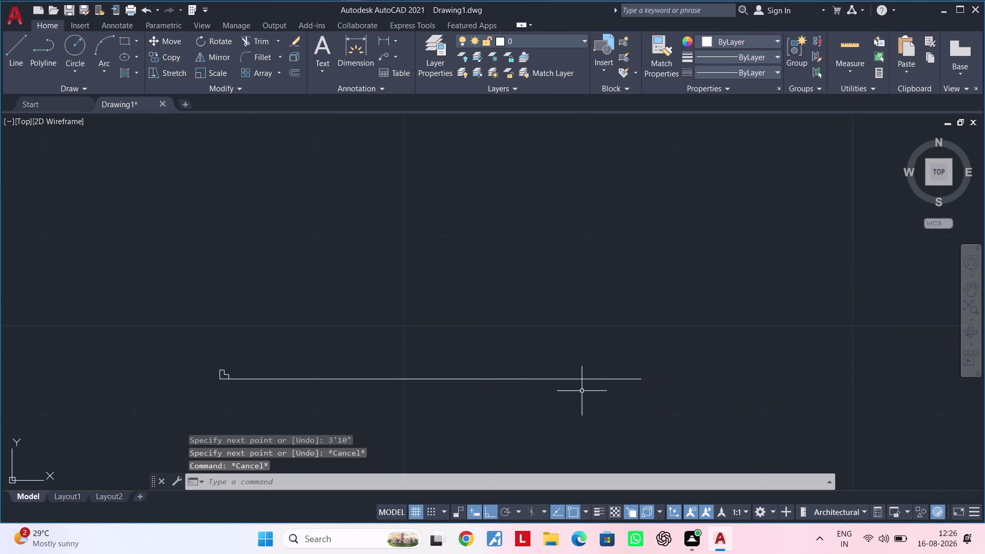
middle_drag(578, 391, 633, 366)
key(Escape)
Mirror the corner piece across the wall's midpoint axis, keeping the original.
click(294, 324)
click(234, 387)
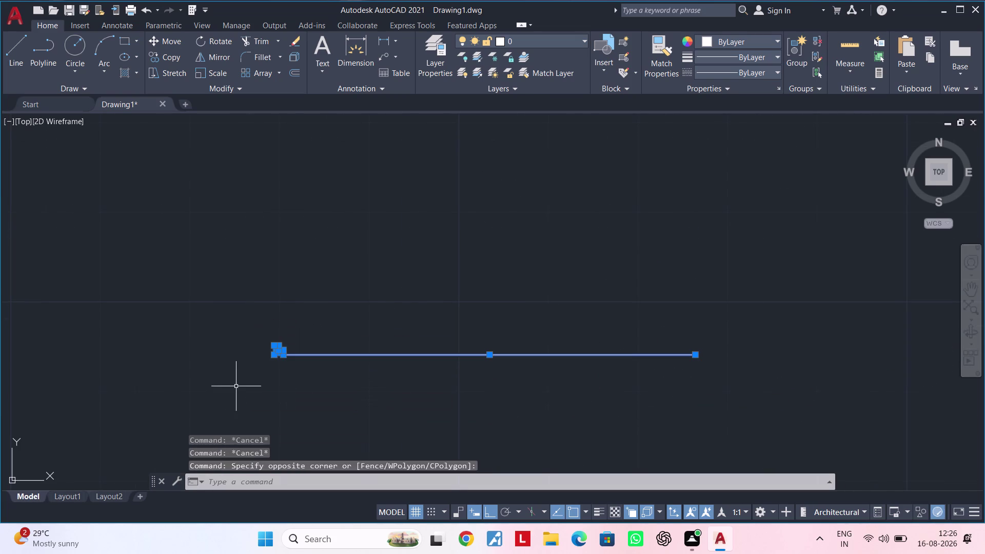
key(Escape)
click(257, 315)
click(295, 363)
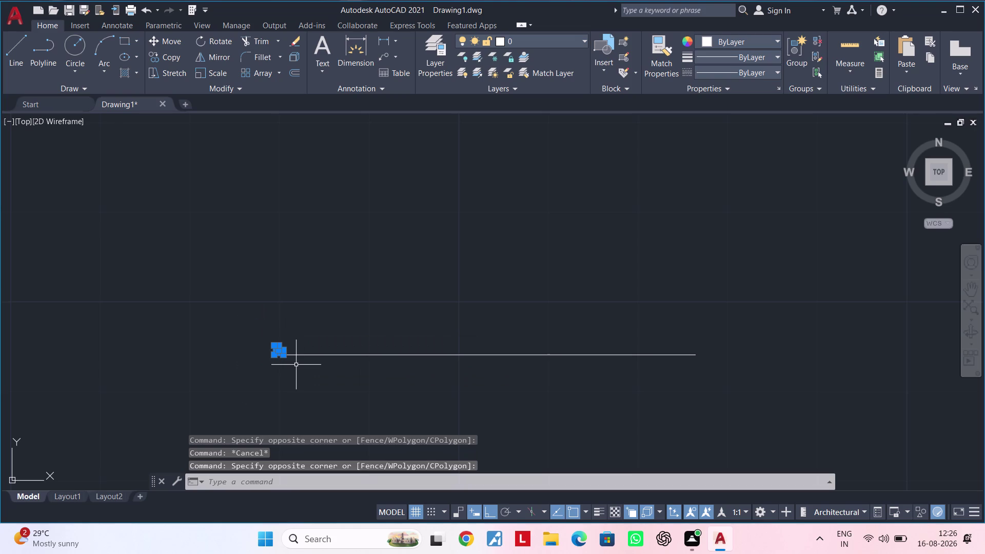
text(mi)
key(space)
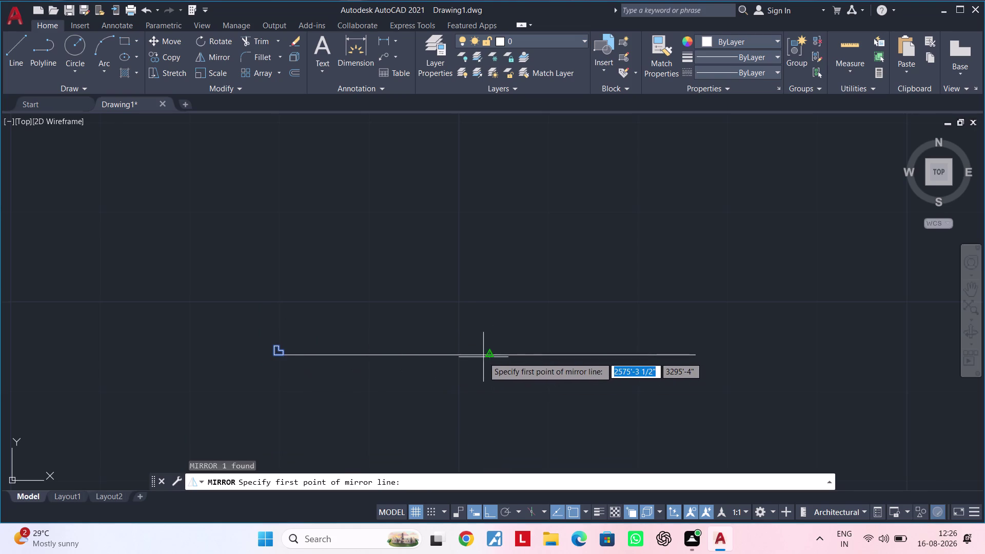
click(487, 357)
click(497, 399)
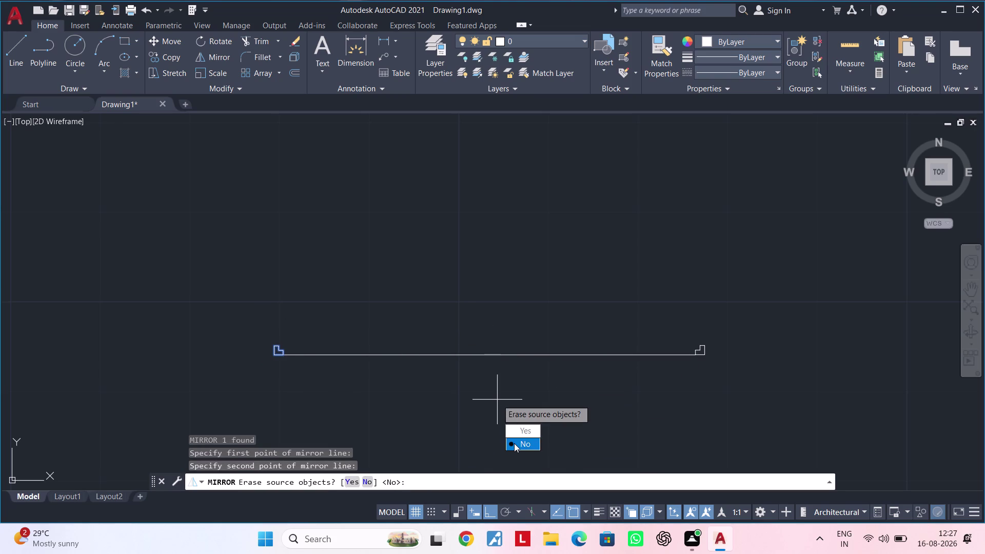
drag(514, 443, 497, 399)
key(Escape)
key(Escape)
Recenter the view on the wall, clear leftover commands, and start LINE.
middle_drag(530, 378, 518, 381)
key(Escape)
key(Escape)
middle_drag(505, 380, 520, 368)
key(Escape)
key(Escape)
middle_drag(498, 370, 515, 366)
key(Escape)
key(Escape)
middle_drag(485, 379, 511, 374)
key(Escape)
key(Escape)
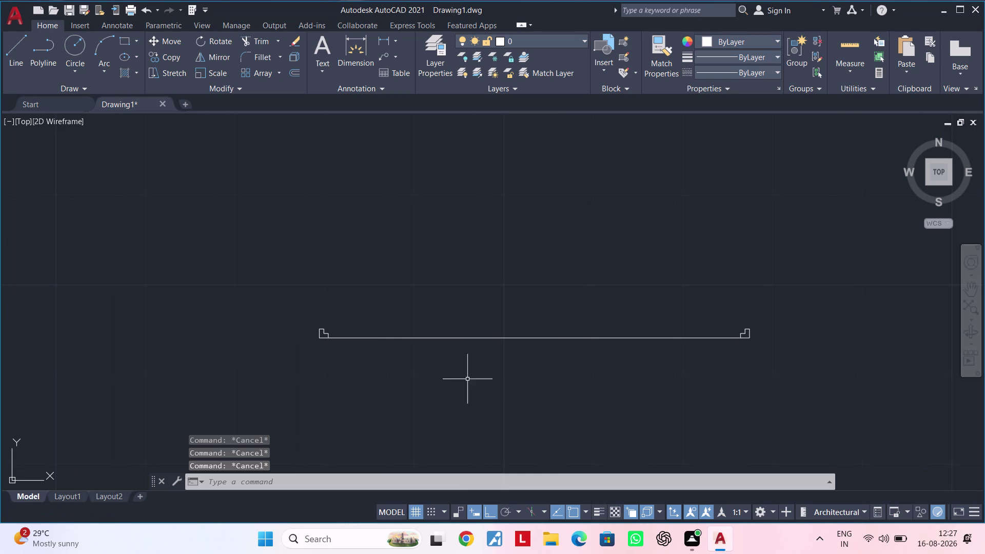
middle_drag(448, 379, 483, 376)
key(Escape)
key(Escape)
middle_drag(432, 373, 437, 369)
key(Escape)
key(Escape)
key(Escape)
key(Escape)
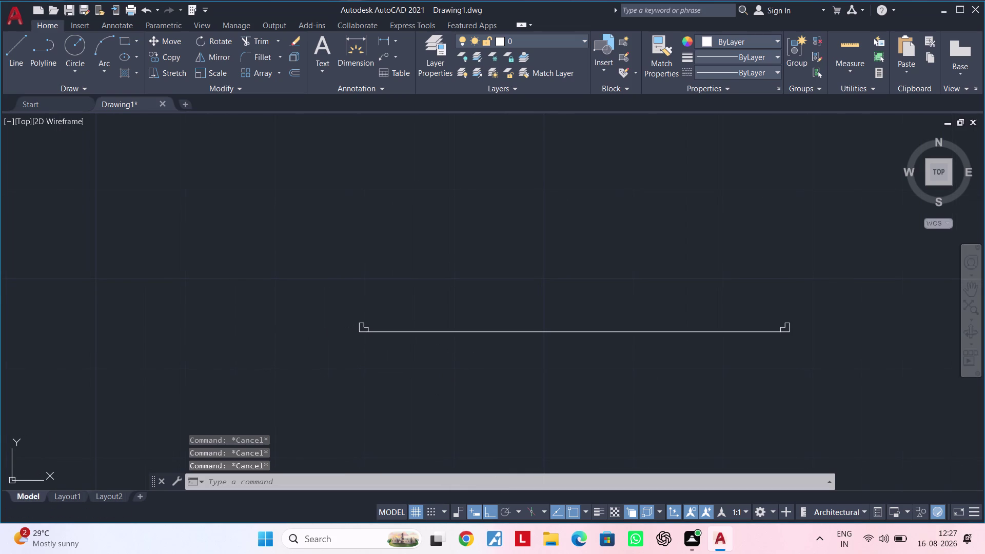
key(Escape)
key(Escape)
key(Escape)
key(Escape)
key(Escape)
key(Escape)
middle_drag(437, 370, 437, 373)
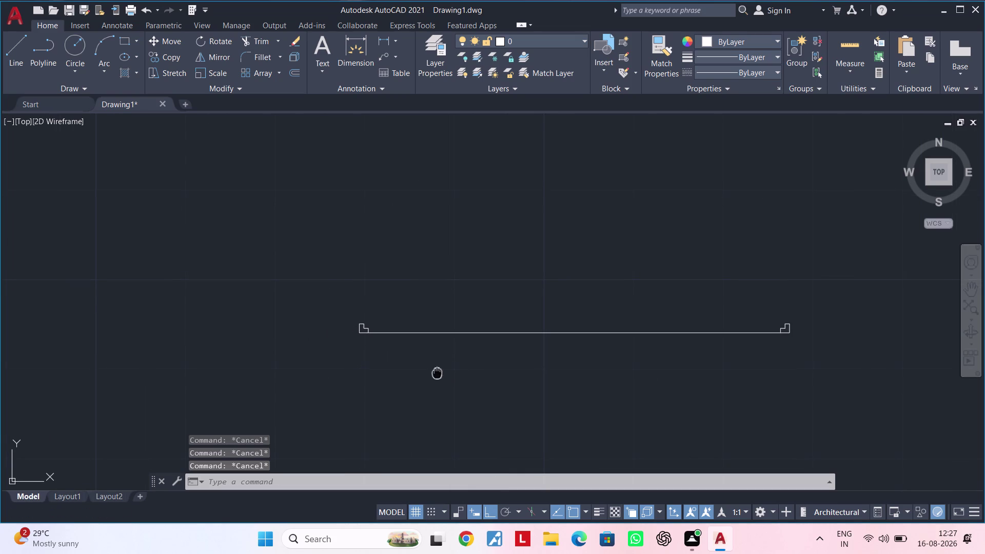
middle_drag(437, 372, 437, 393)
key(Escape)
key(Escape)
key(Escape)
key(Escape)
key(Escape)
key(Escape)
key(Escape)
key(Escape)
key(Escape)
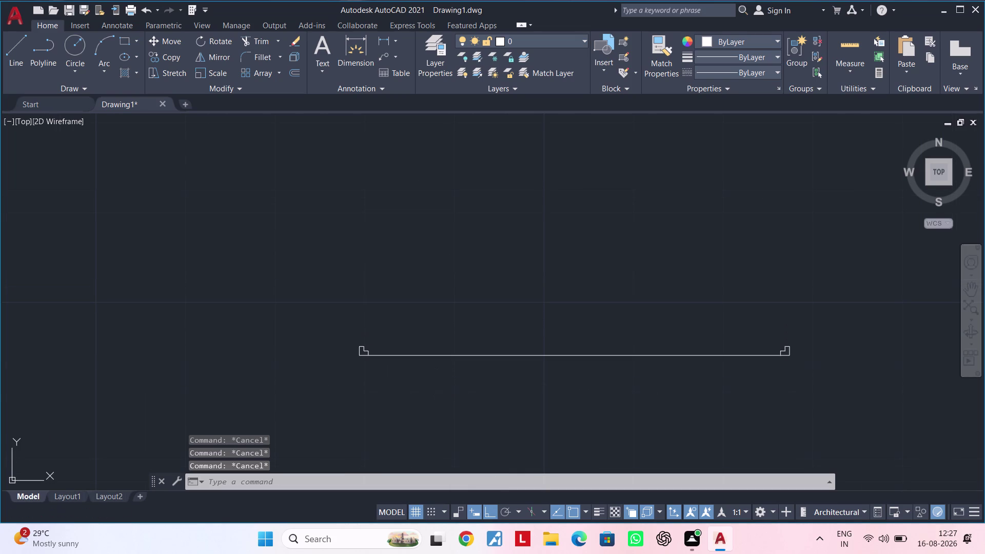
key(Escape)
key(Escape)
key(l)
key(space)
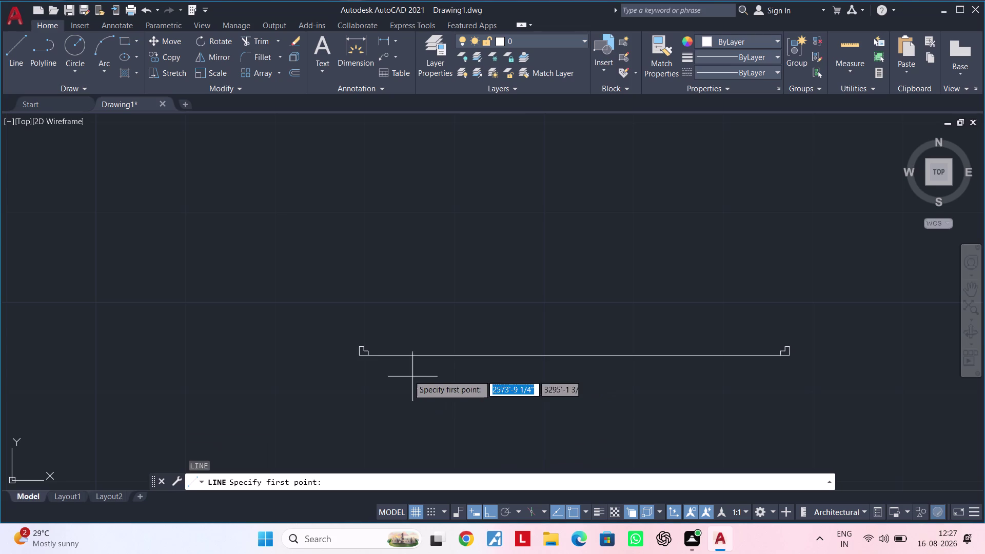
Draw a 4' vertical line from the bottom-left notch's inner corner.
scroll(up, 3)
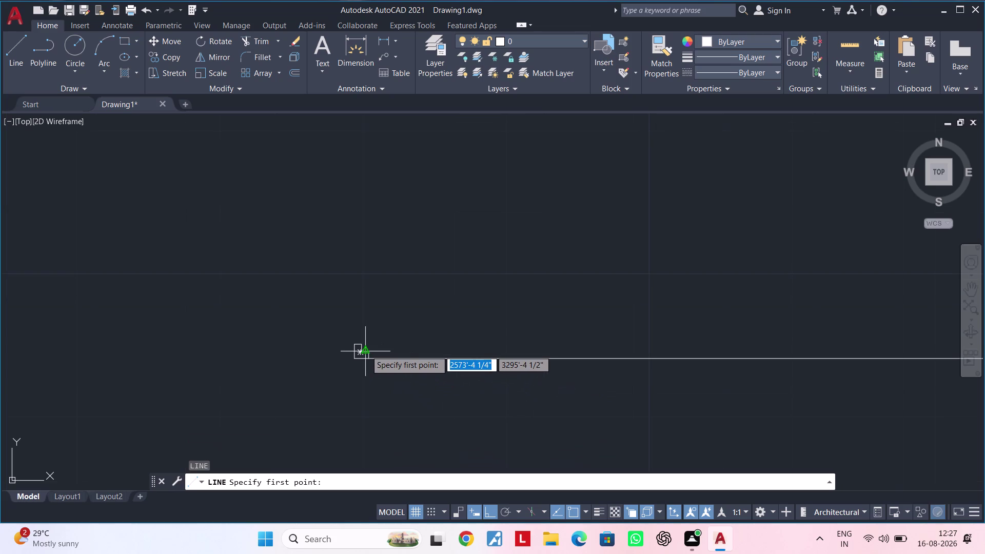
scroll(up, 3)
scroll(up, 3)
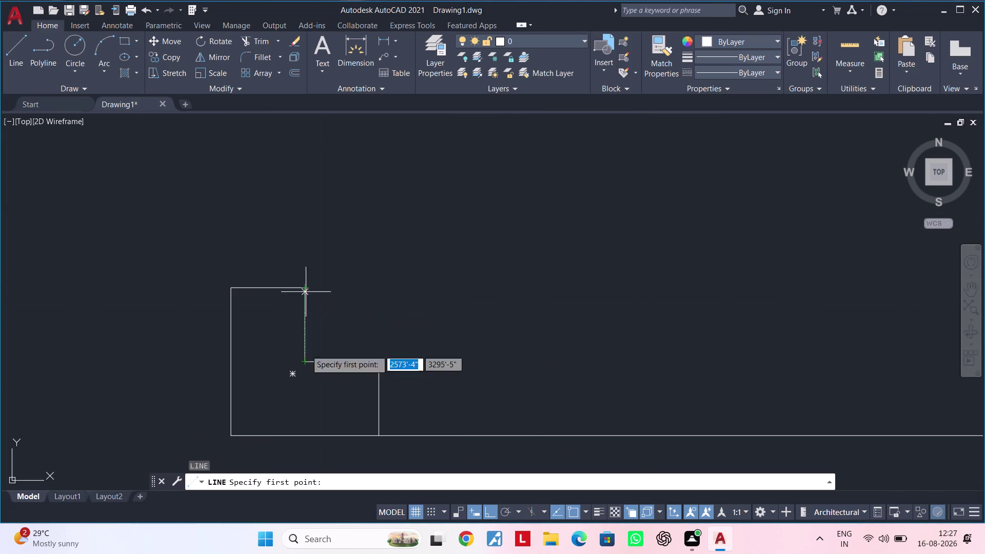
click(305, 362)
scroll(down, 3)
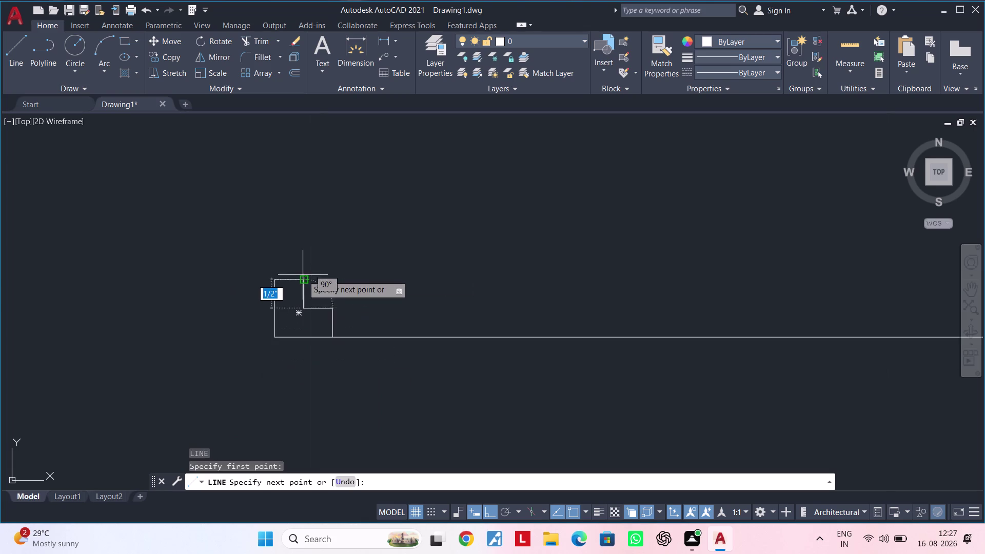
middle_drag(314, 193, 322, 271)
text(4)
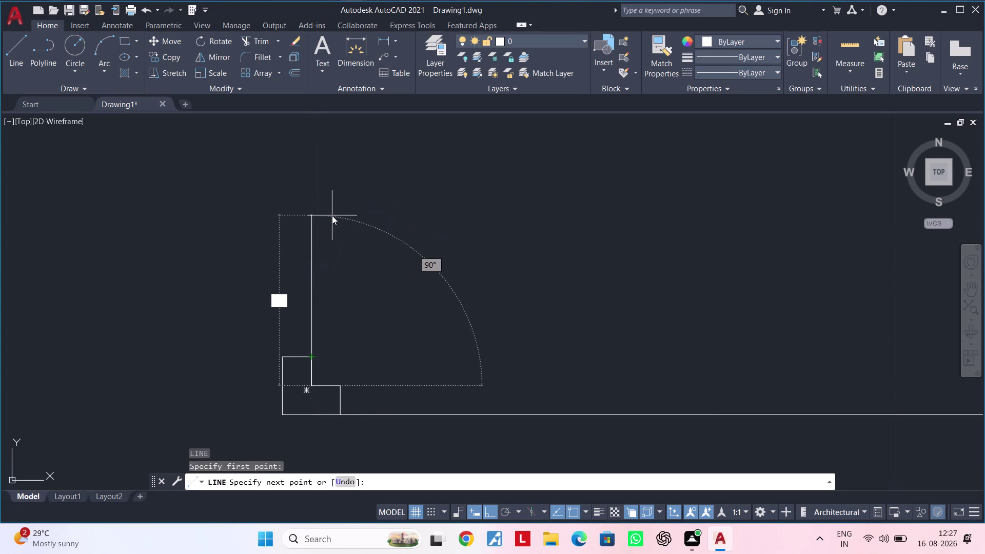
text(')
key(Return)
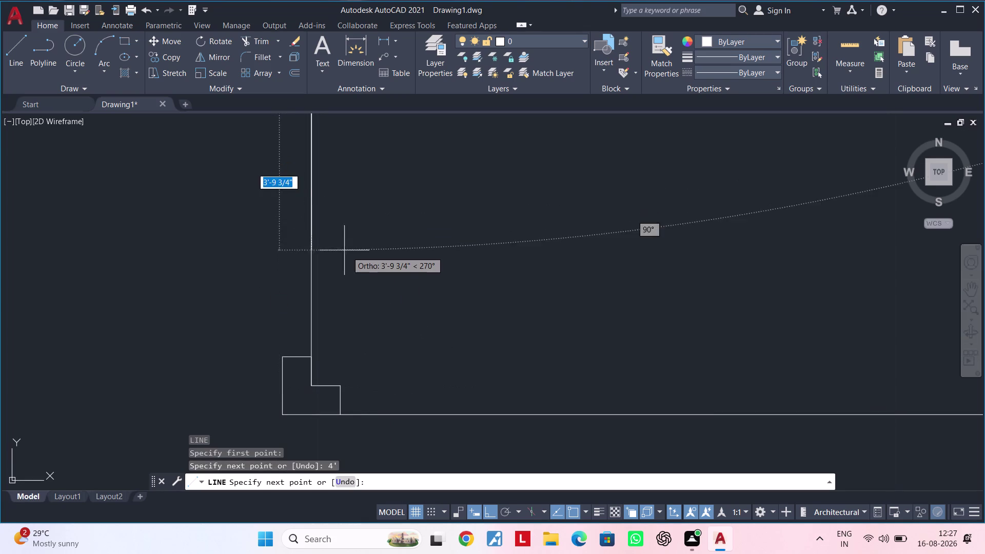
Pan along the new line, end LINE, and return to the bottom-left corner.
scroll(down, 3)
middle_drag(360, 240, 337, 410)
scroll(down, 3)
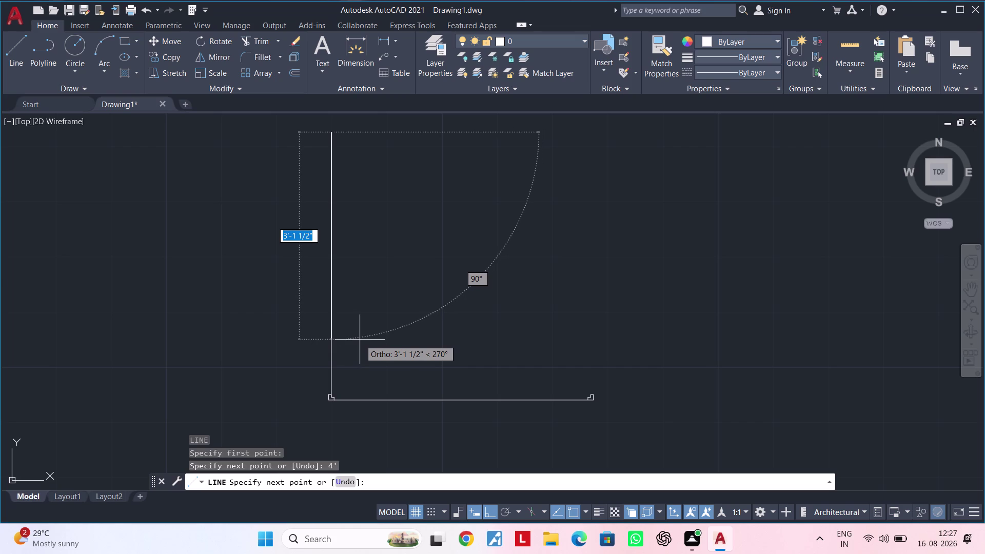
scroll(up, 3)
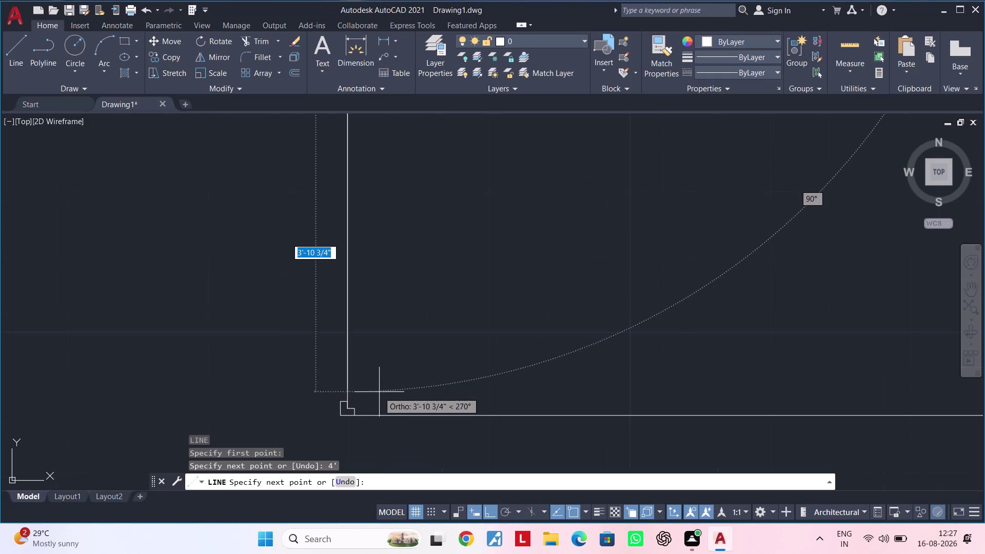
scroll(up, 3)
scroll(down, 3)
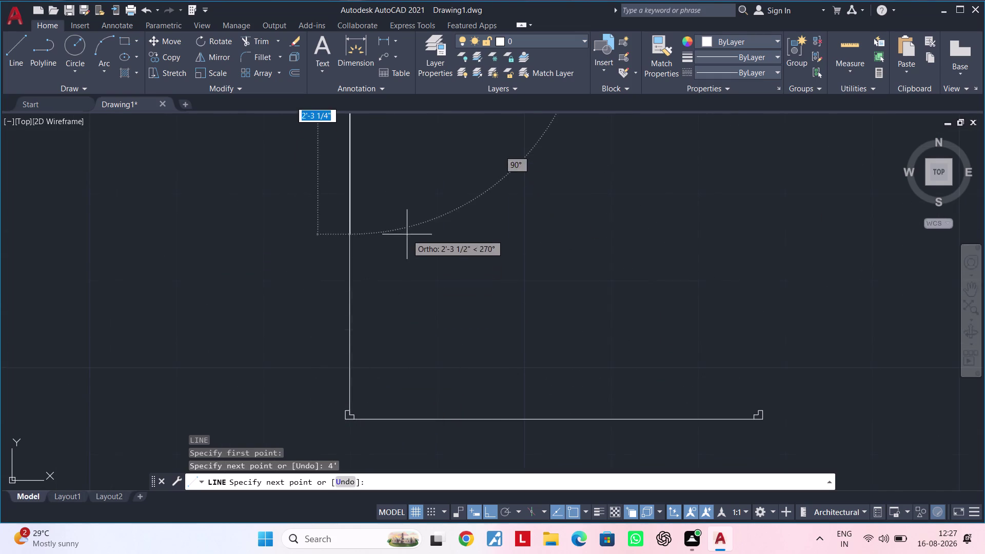
scroll(down, 3)
middle_drag(412, 296, 409, 363)
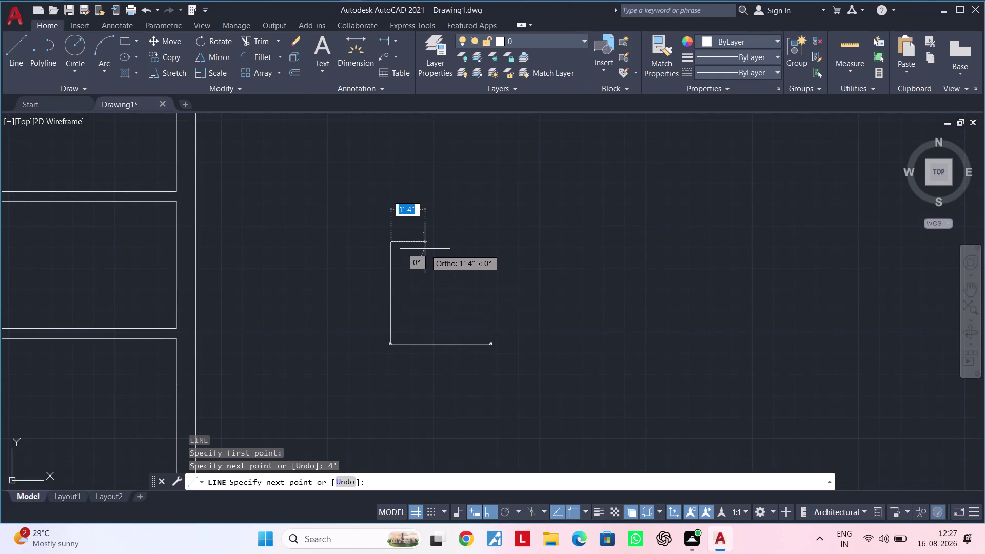
key(Escape)
scroll(up, 3)
middle_drag(379, 362, 406, 306)
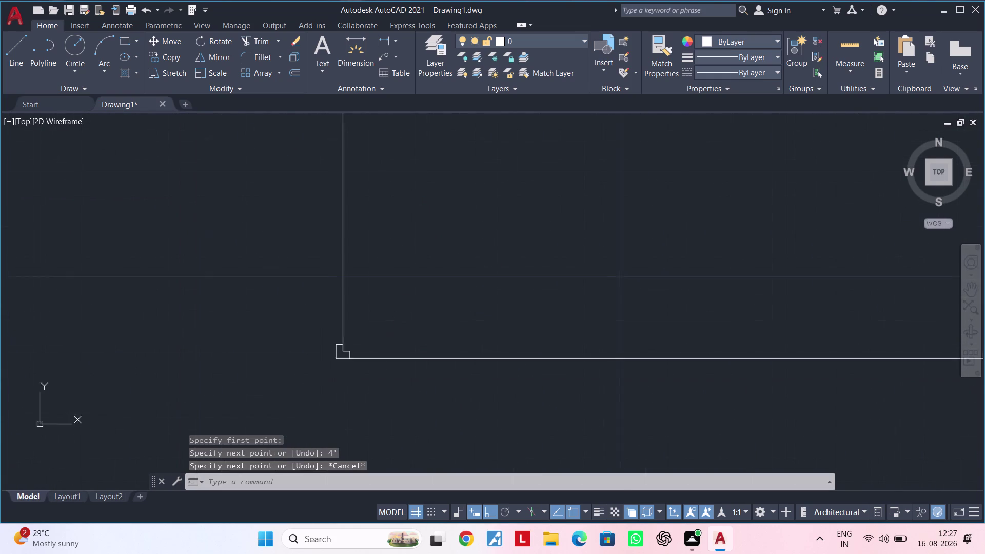
middle_drag(406, 305, 408, 299)
scroll(up, 3)
Draw a second 4' vertical line from the notch's other corner.
key(space)
scroll(up, 3)
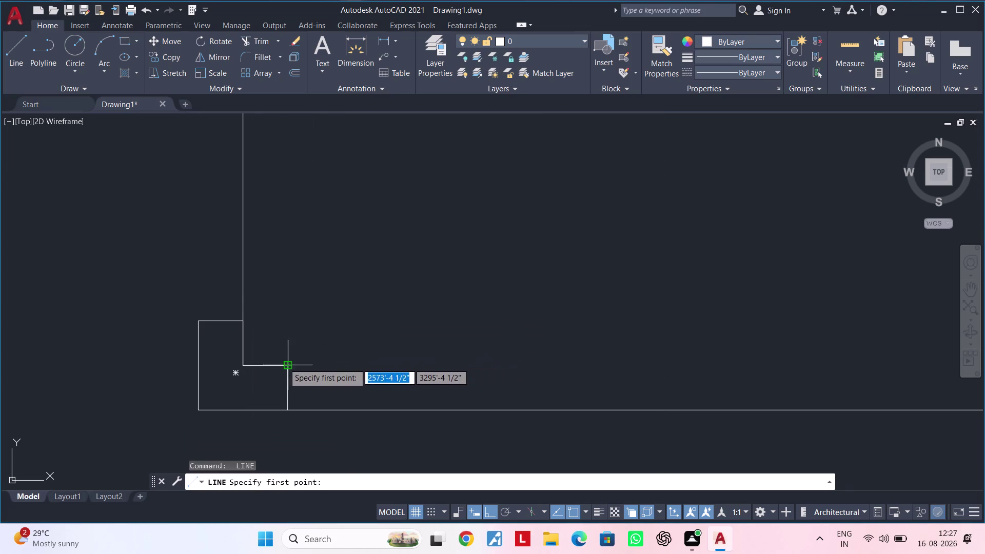
click(284, 363)
text(4')
key(Return)
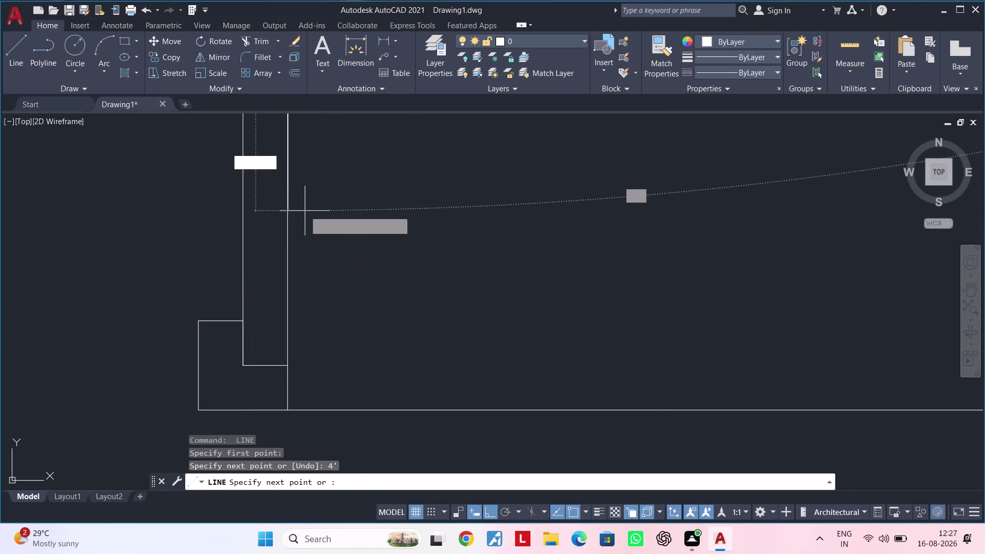
scroll(down, 3)
middle_drag(385, 191, 380, 344)
scroll(down, 3)
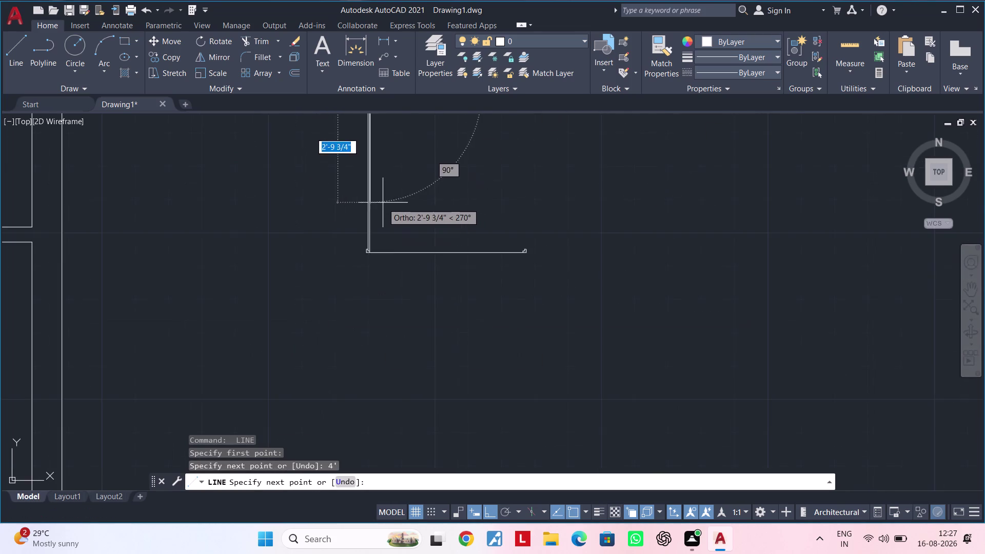
middle_drag(382, 207, 358, 335)
click(376, 228)
key(Escape)
key(Escape)
key(Escape)
key(Escape)
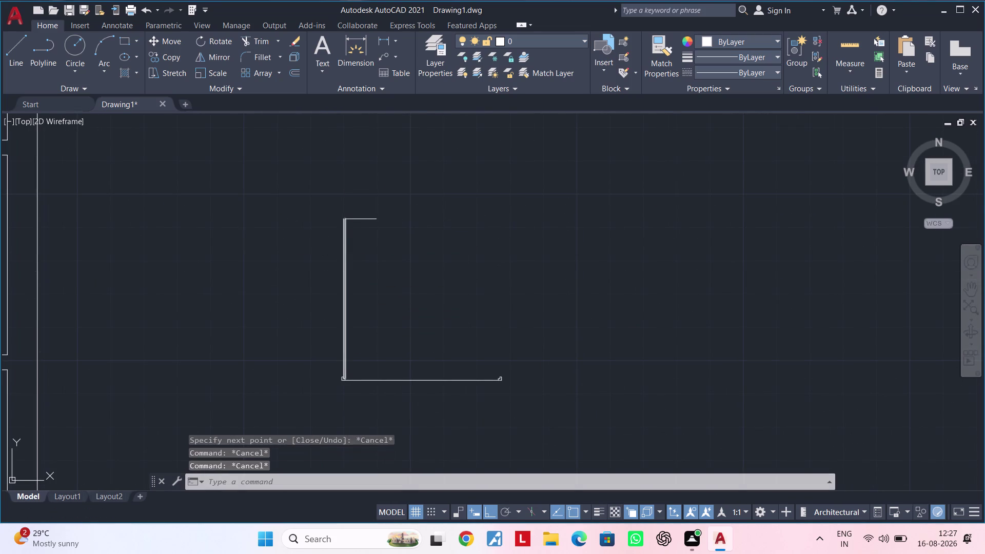
key(Escape)
key(Escape)
Trim the overshooting line end near the top of the new walls.
text(tr)
key(space)
scroll(up, 3)
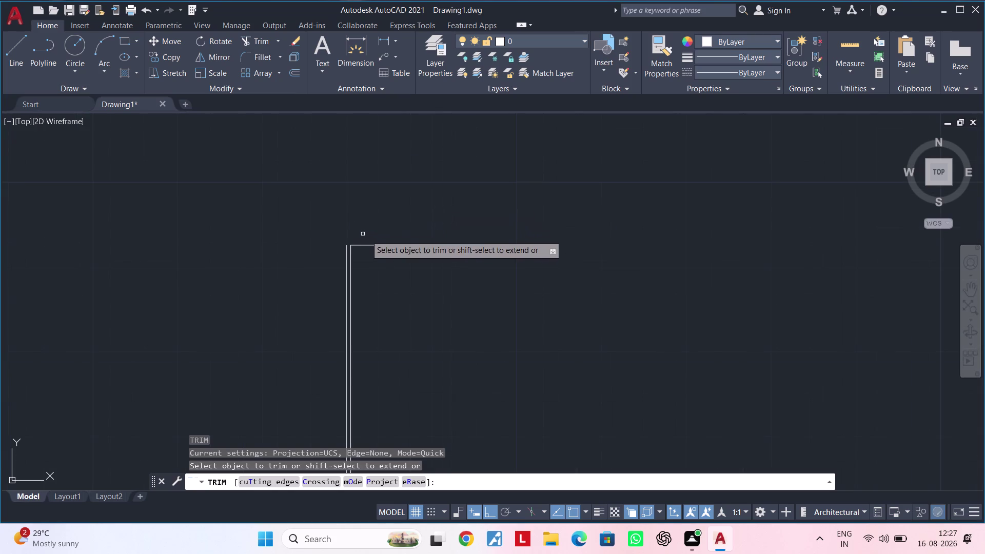
click(367, 245)
scroll(down, 3)
middle_drag(374, 255, 343, 232)
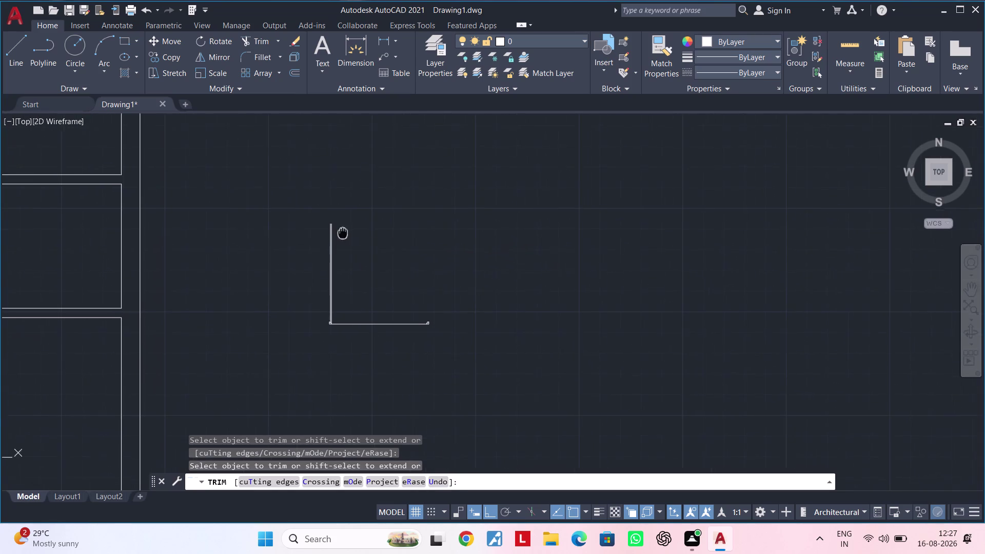
key(Escape)
middle_drag(342, 232, 343, 231)
key(Escape)
middle_drag(387, 265, 378, 255)
key(Escape)
key(Escape)
Start a circle centred at the bottom wall corner, then cancel it.
key(c)
key(space)
scroll(up, 3)
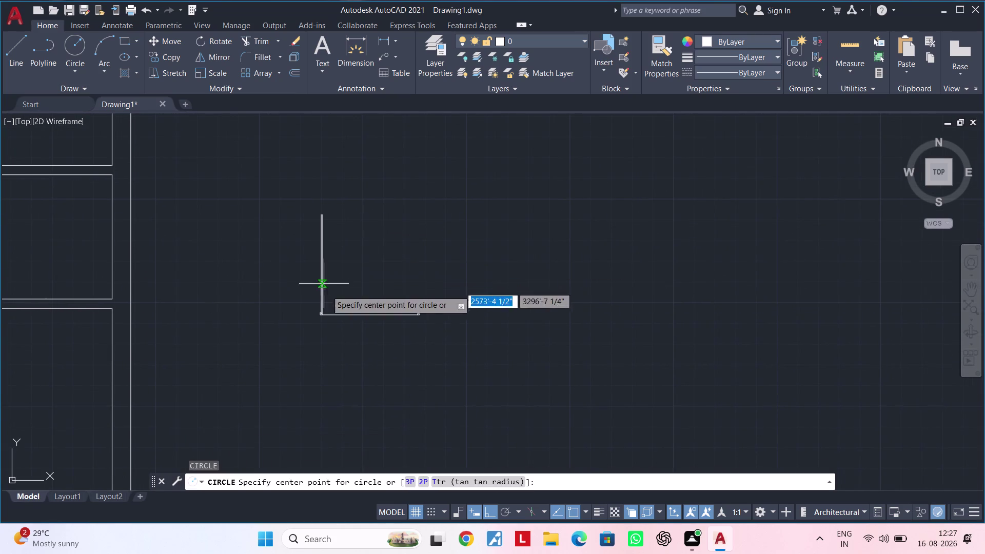
scroll(up, 3)
scroll(up, 3)
scroll(up, 3)
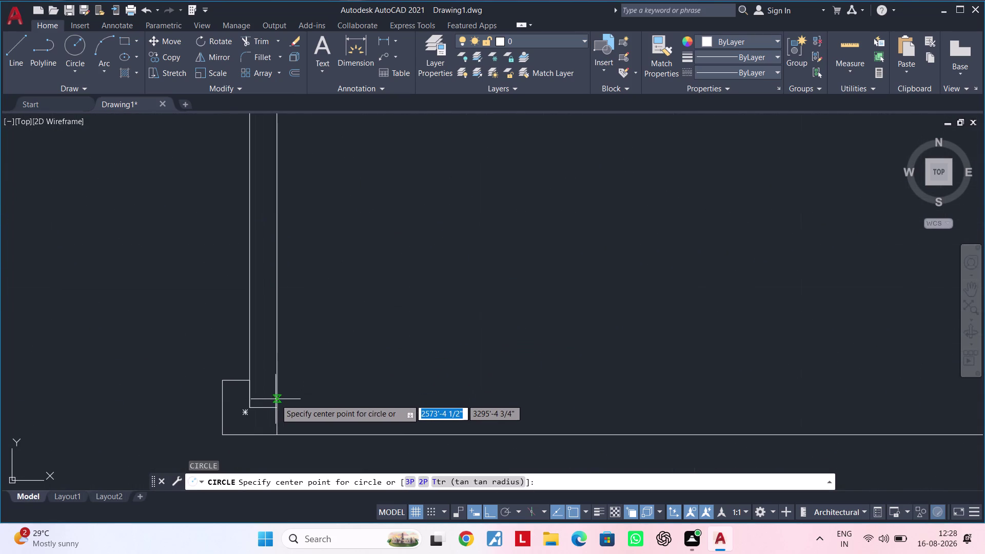
scroll(down, 3)
middle_drag(286, 403, 284, 302)
scroll(up, 3)
middle_drag(257, 291, 273, 411)
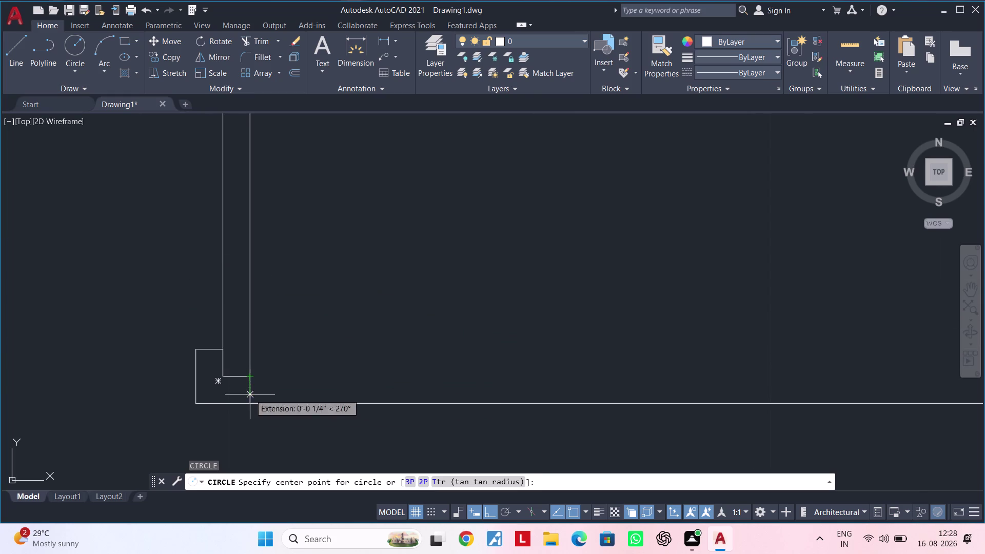
click(250, 404)
scroll(down, 3)
key(Escape)
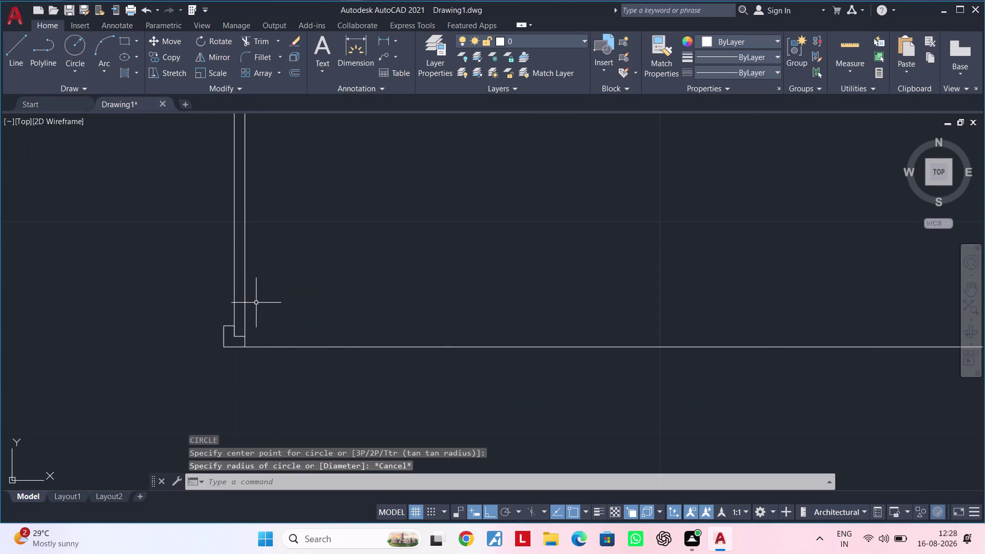